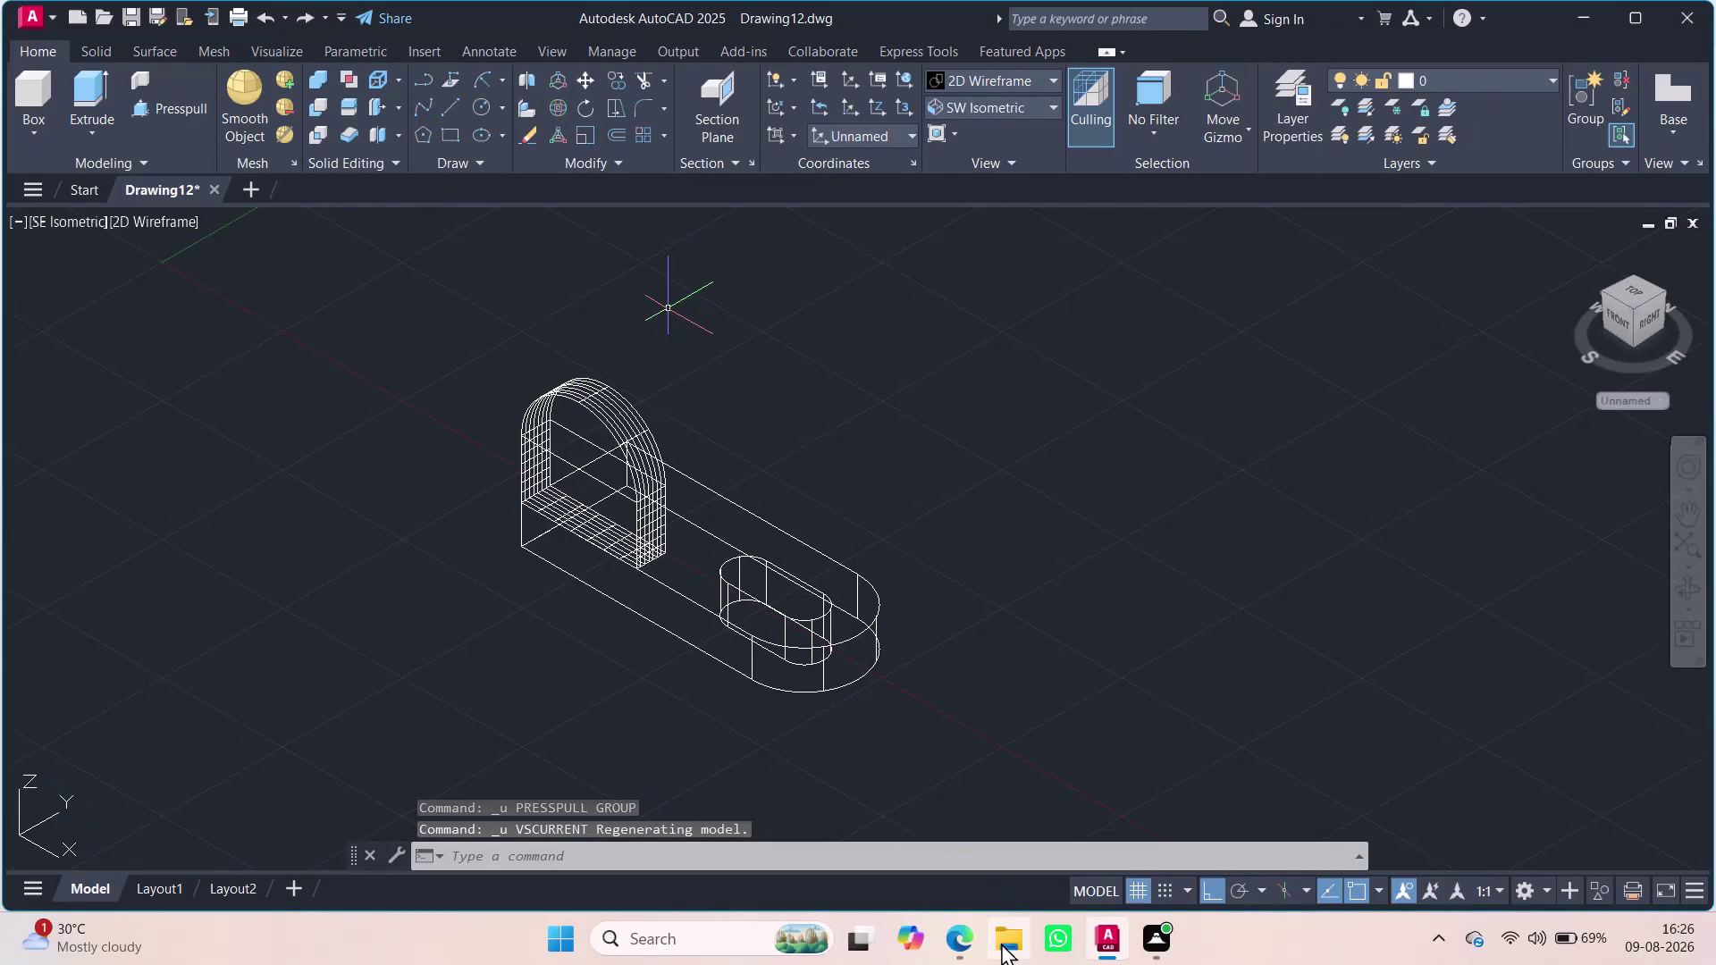
Undo the press-pulled upright plate and shade the model with Shades of Gray.
key(ctrl+z)
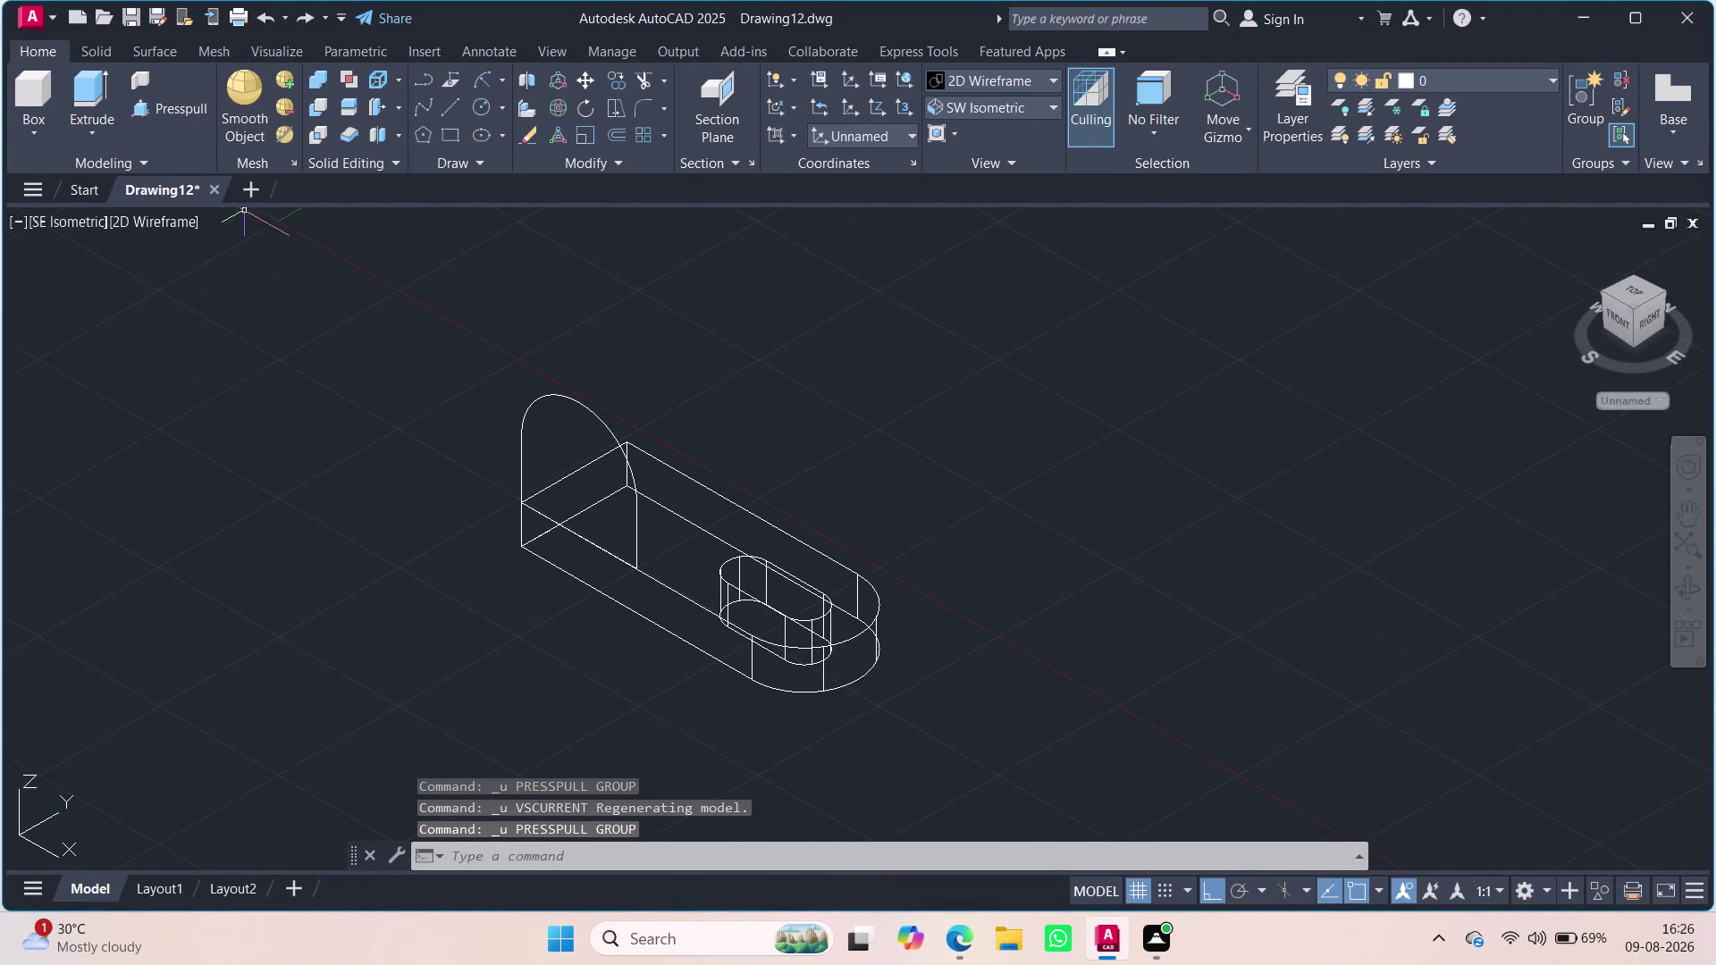
click(180, 223)
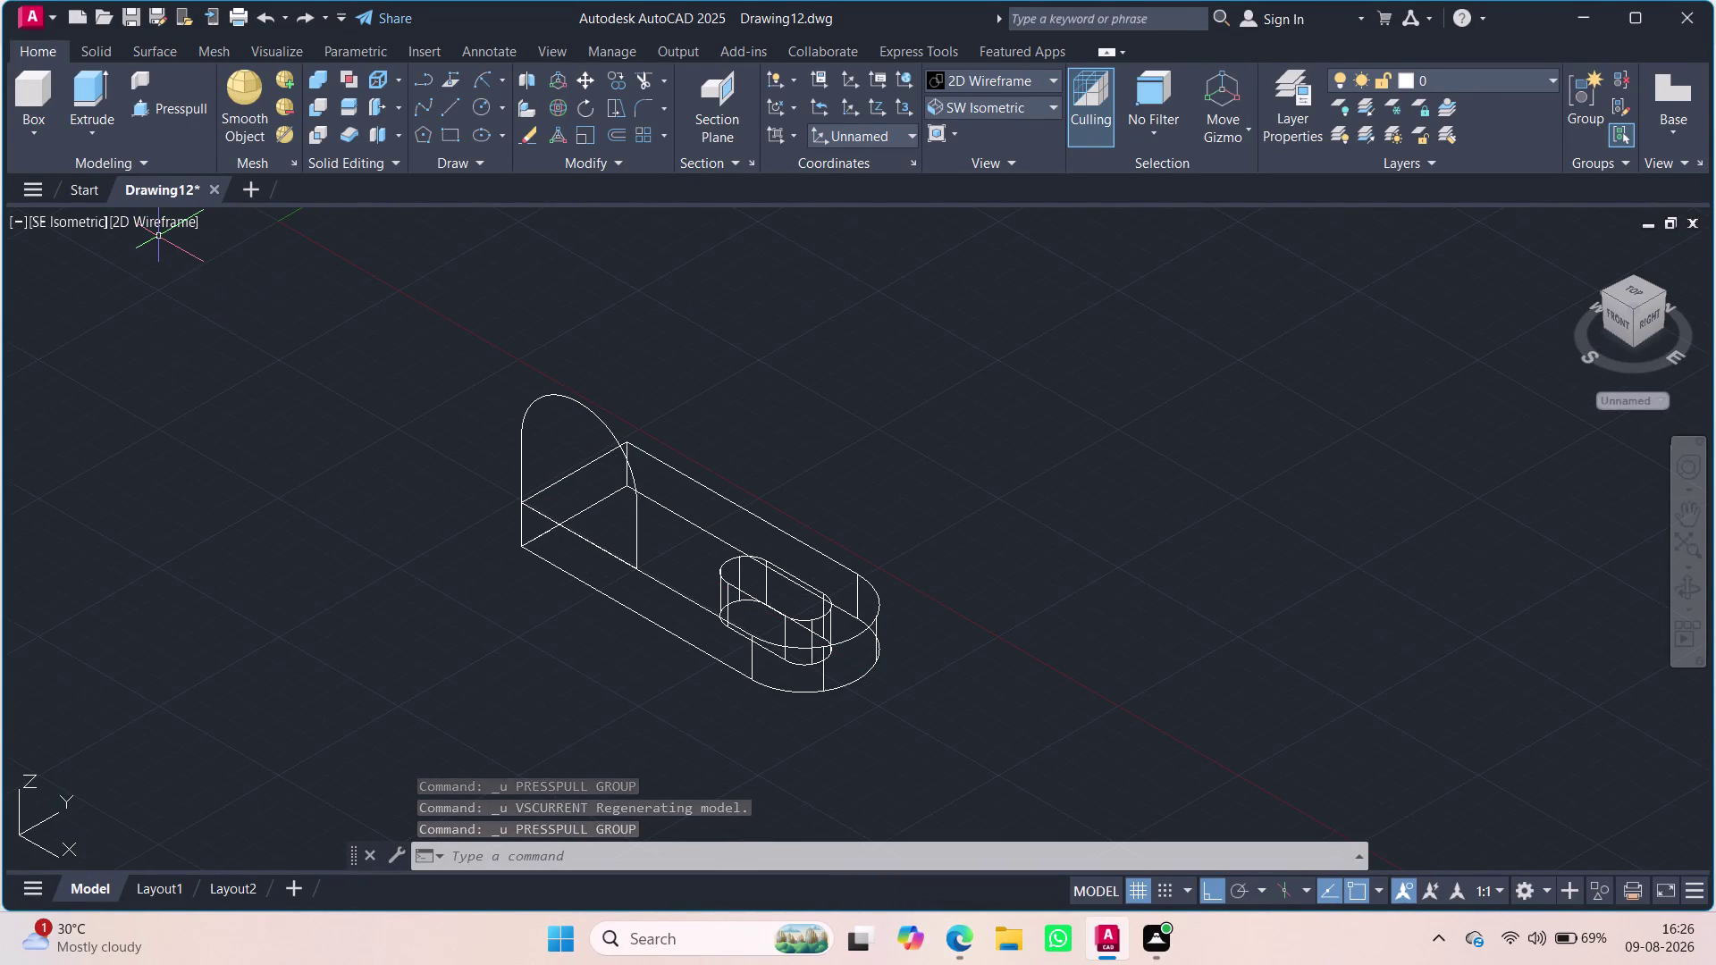
key(Escape)
click(161, 221)
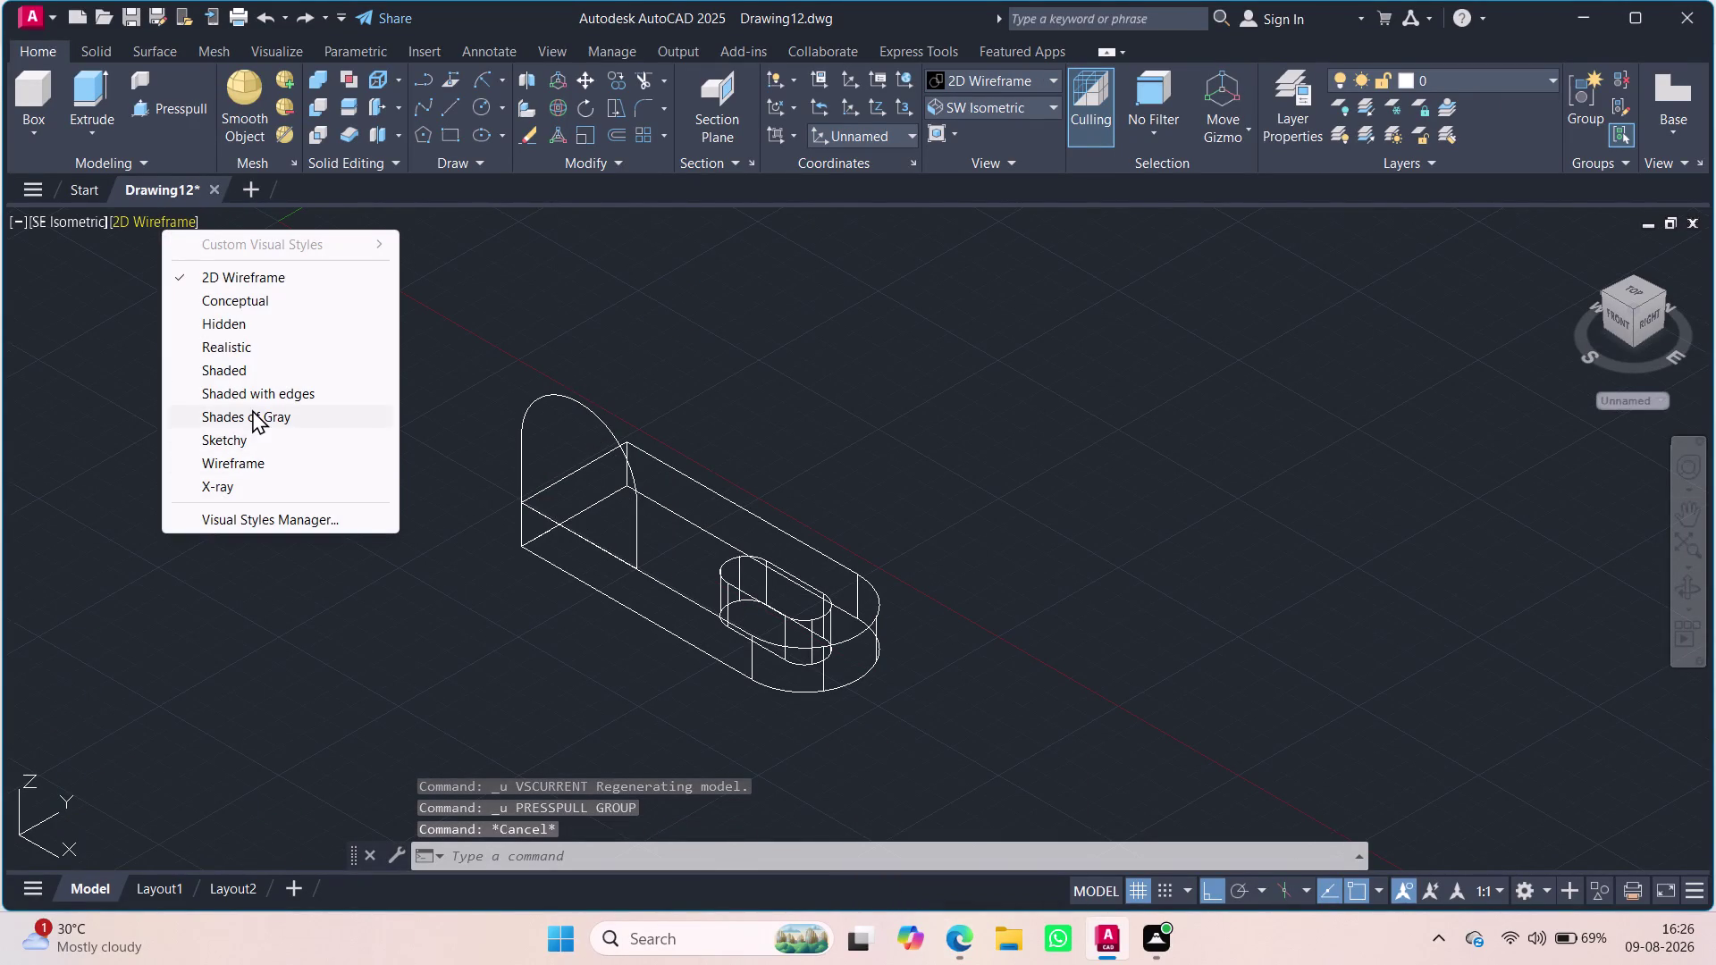
click(252, 409)
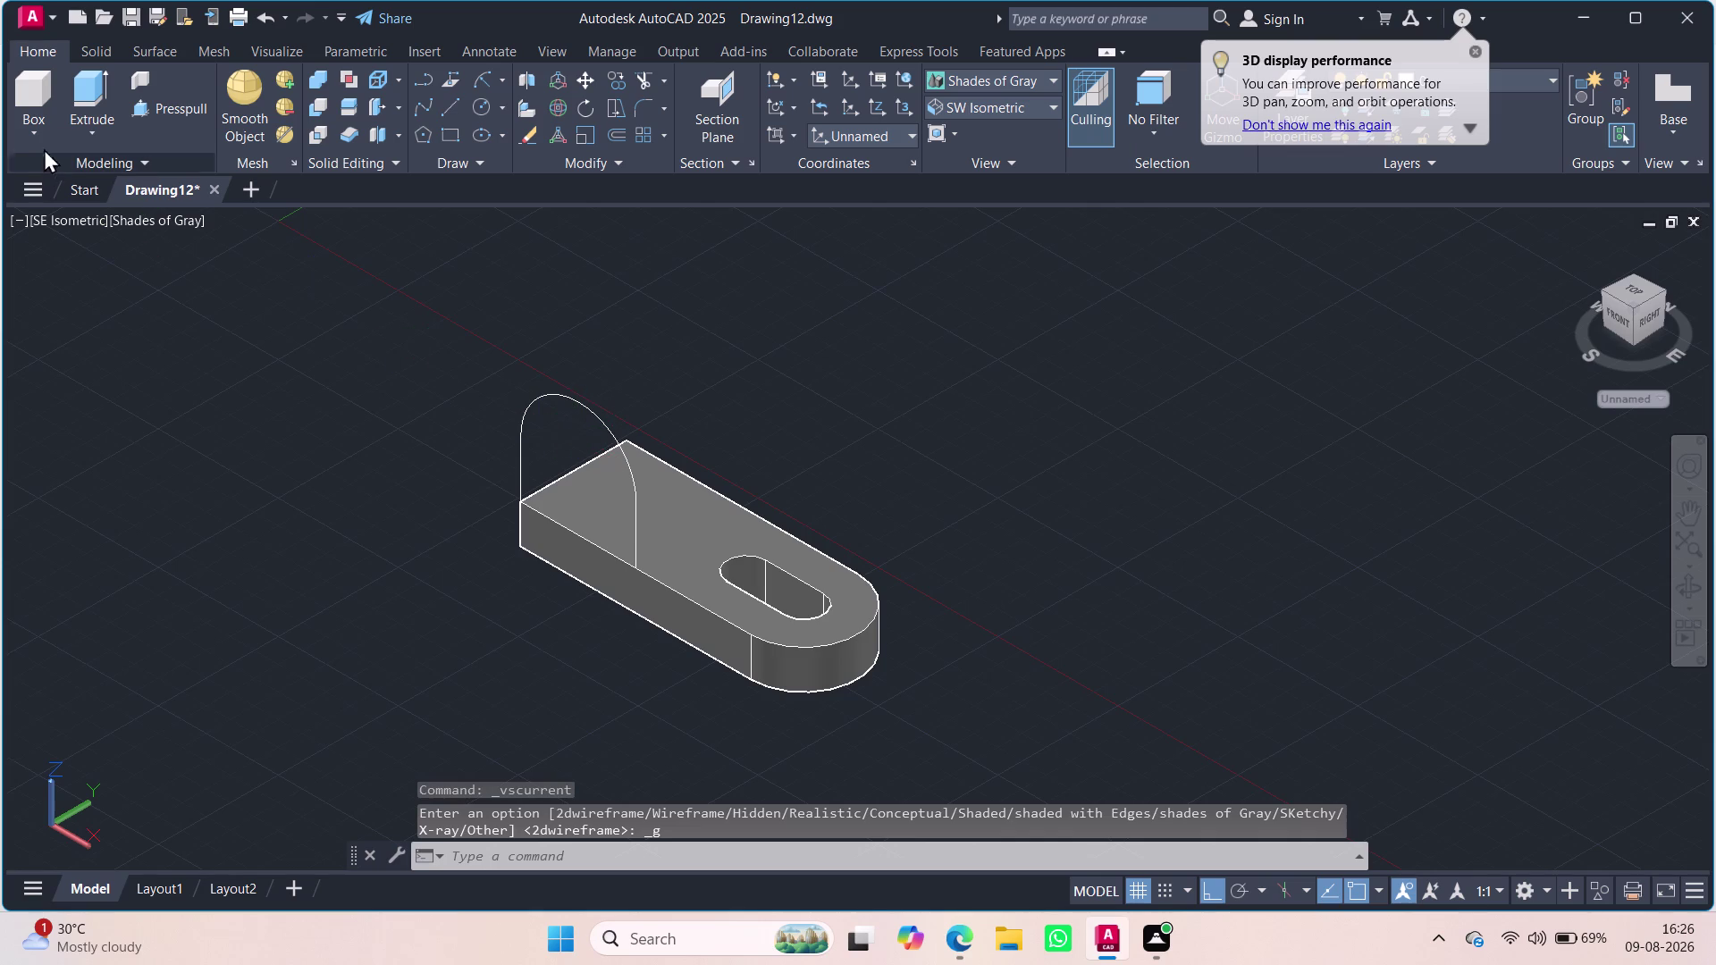
Start a press-pull on the arched profile and a circle, cancelling both.
click(134, 103)
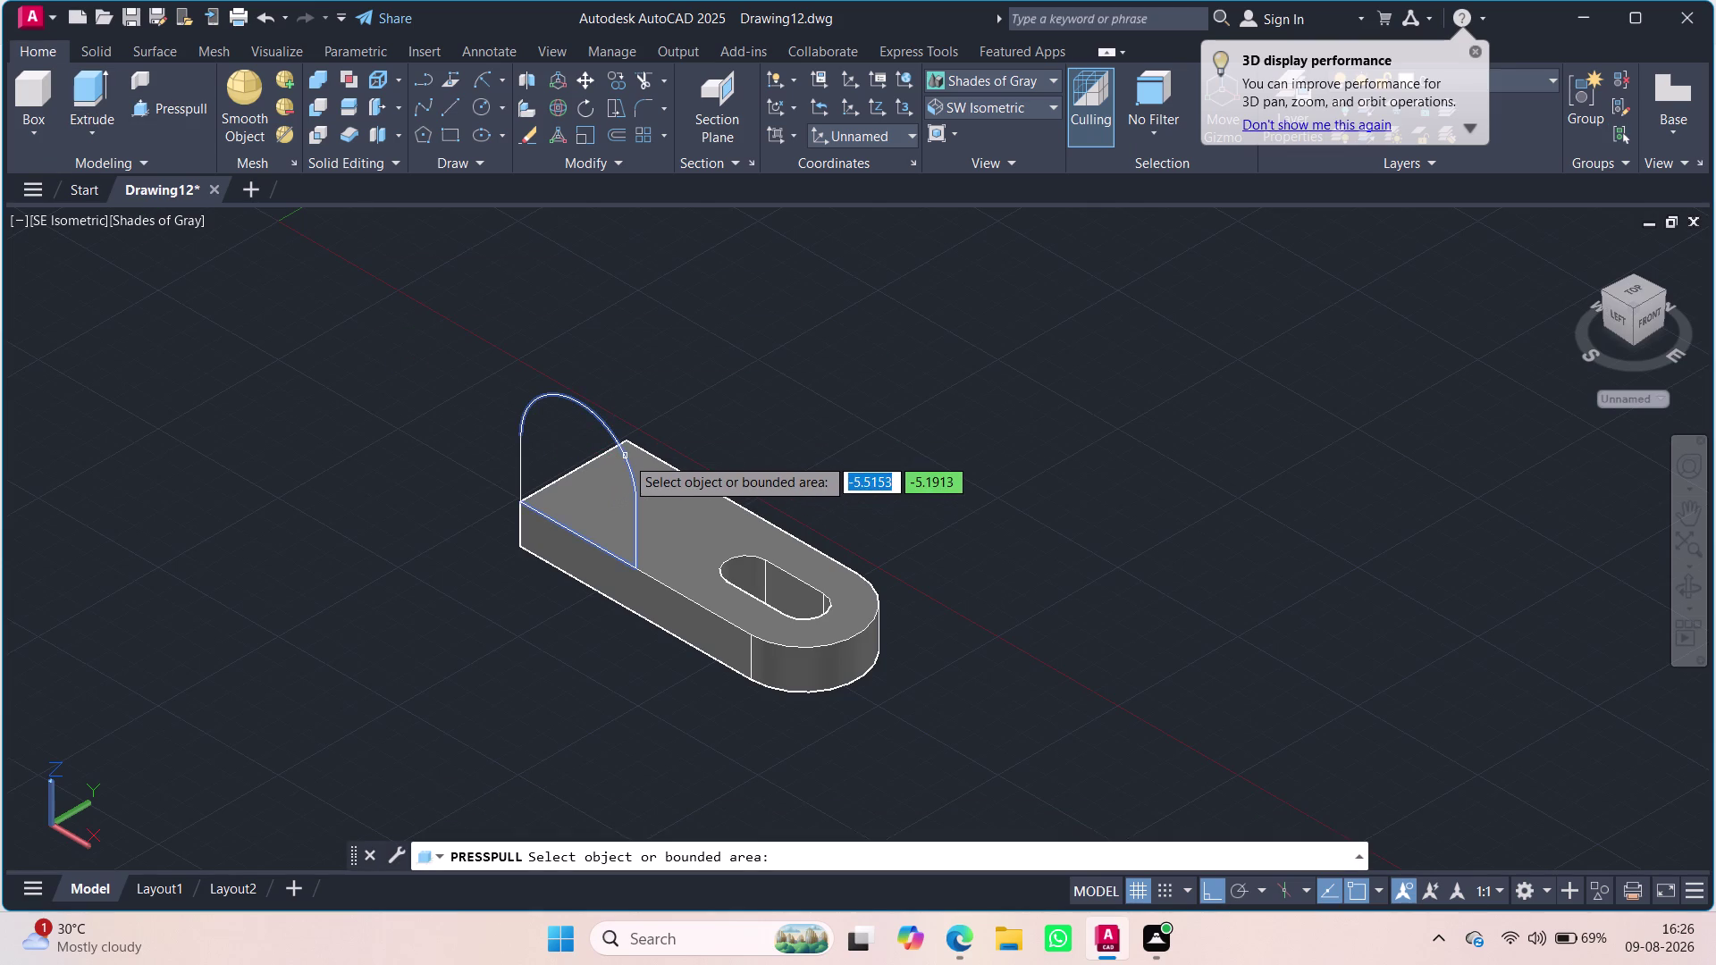
click(626, 457)
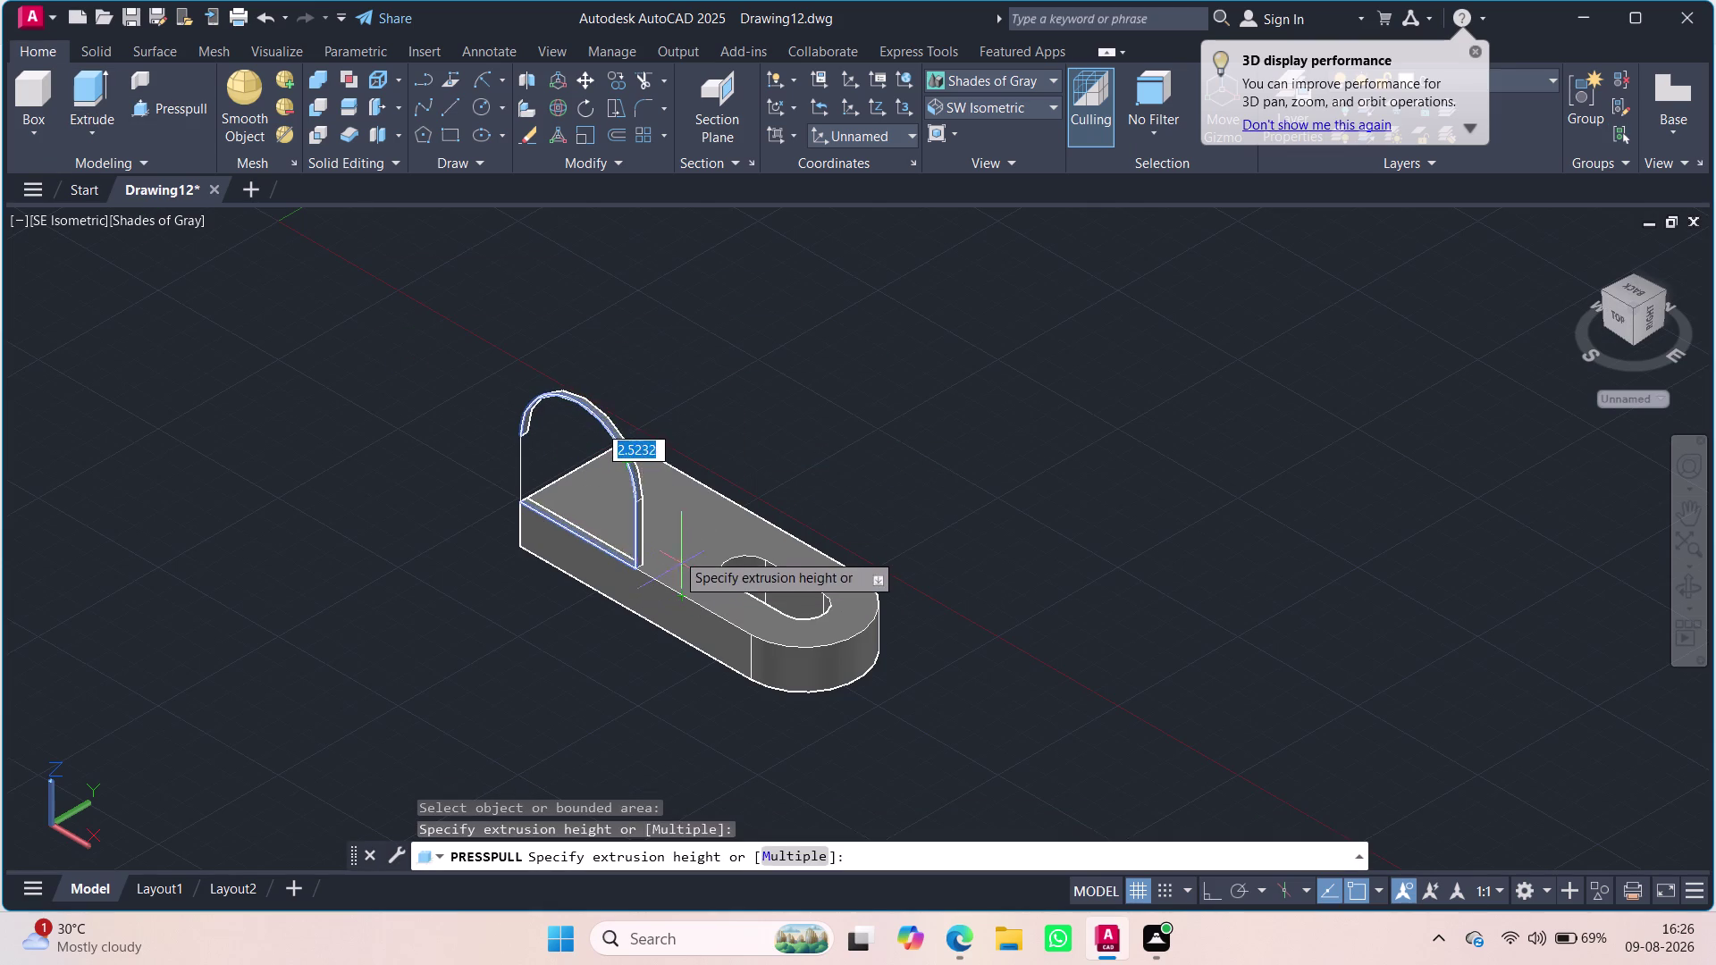
key(Escape)
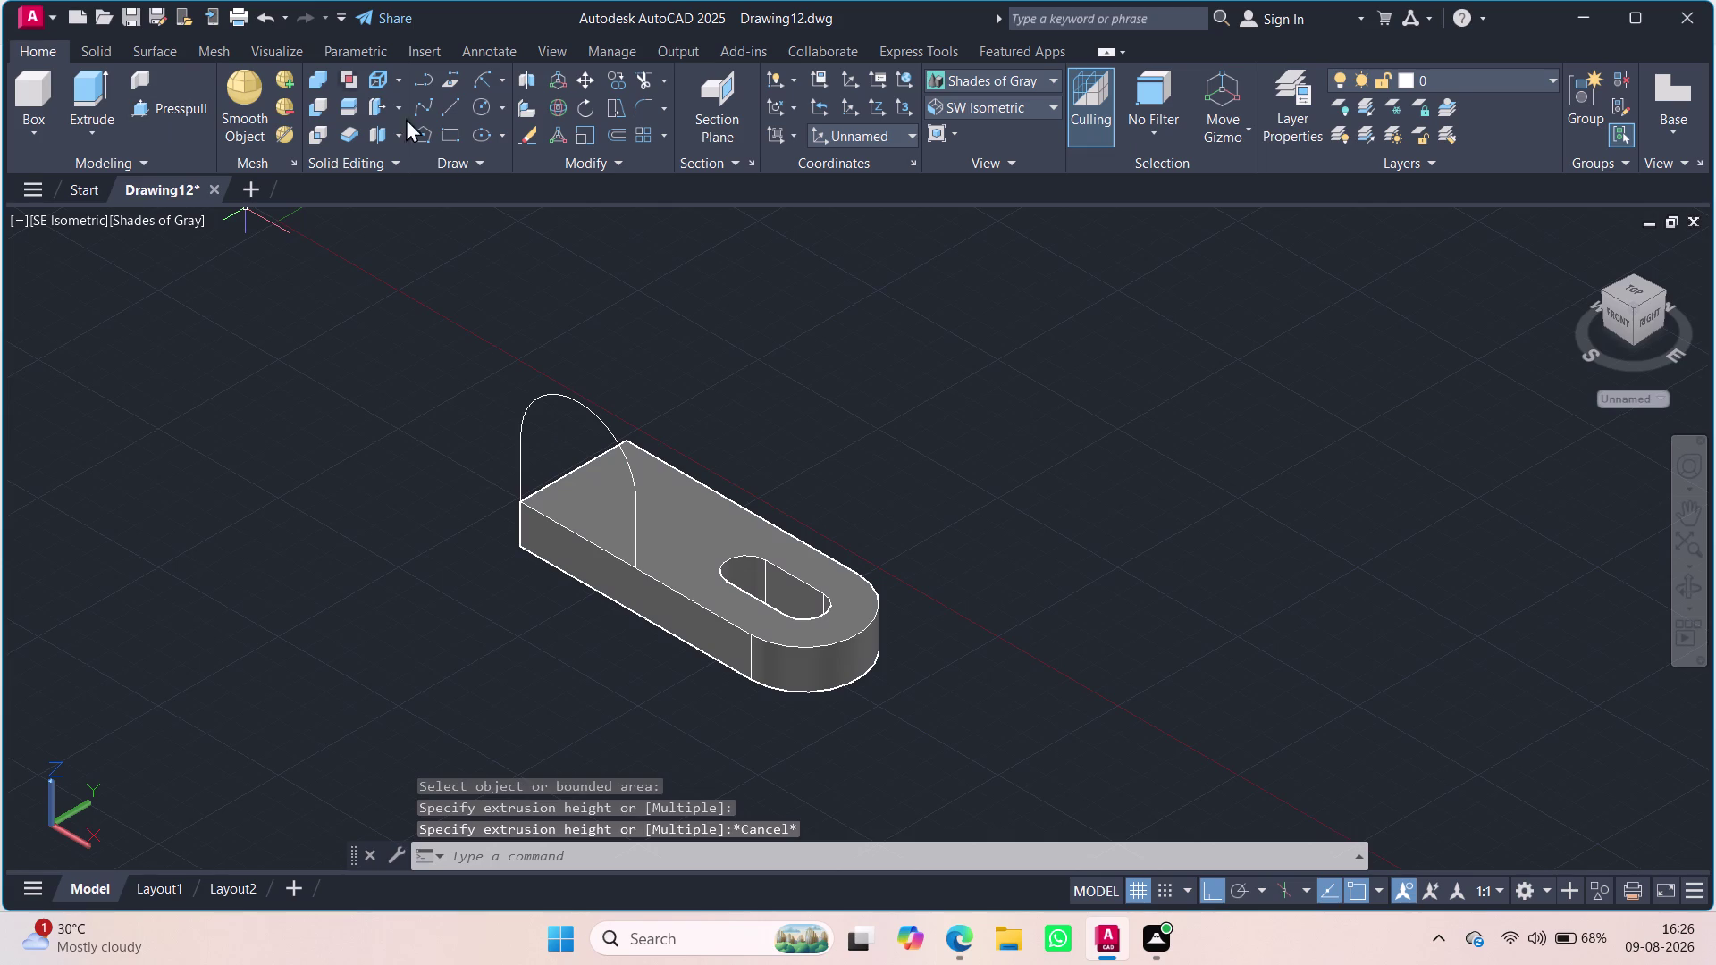
click(475, 109)
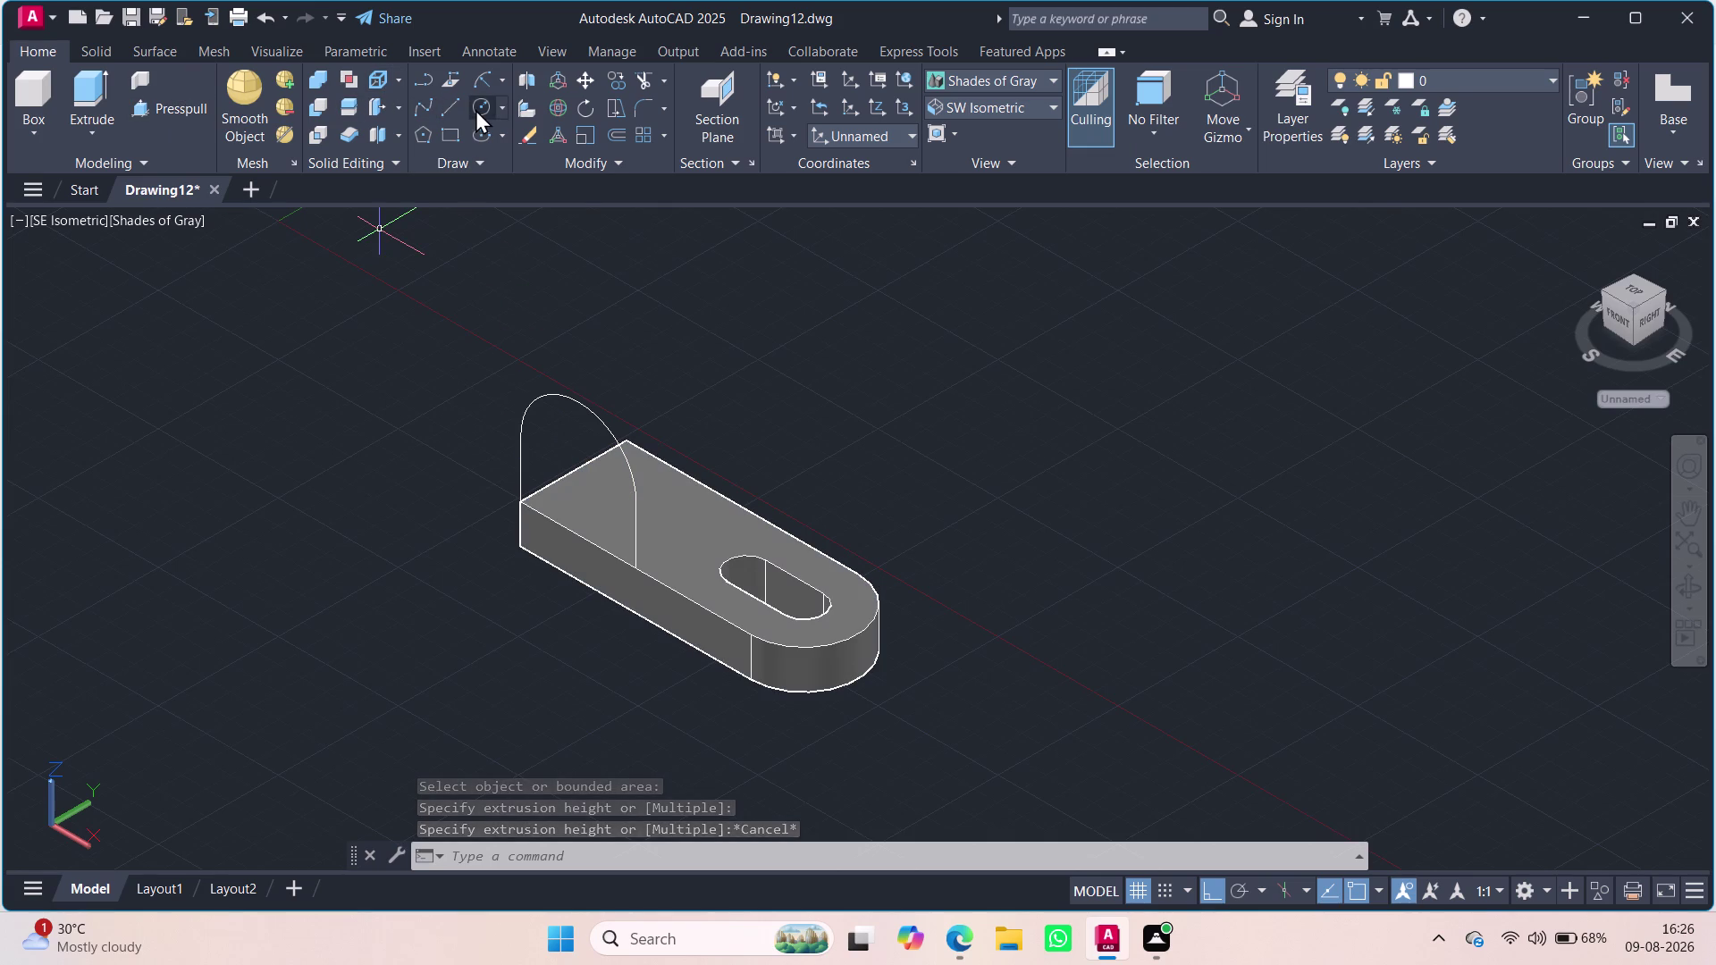
click(581, 468)
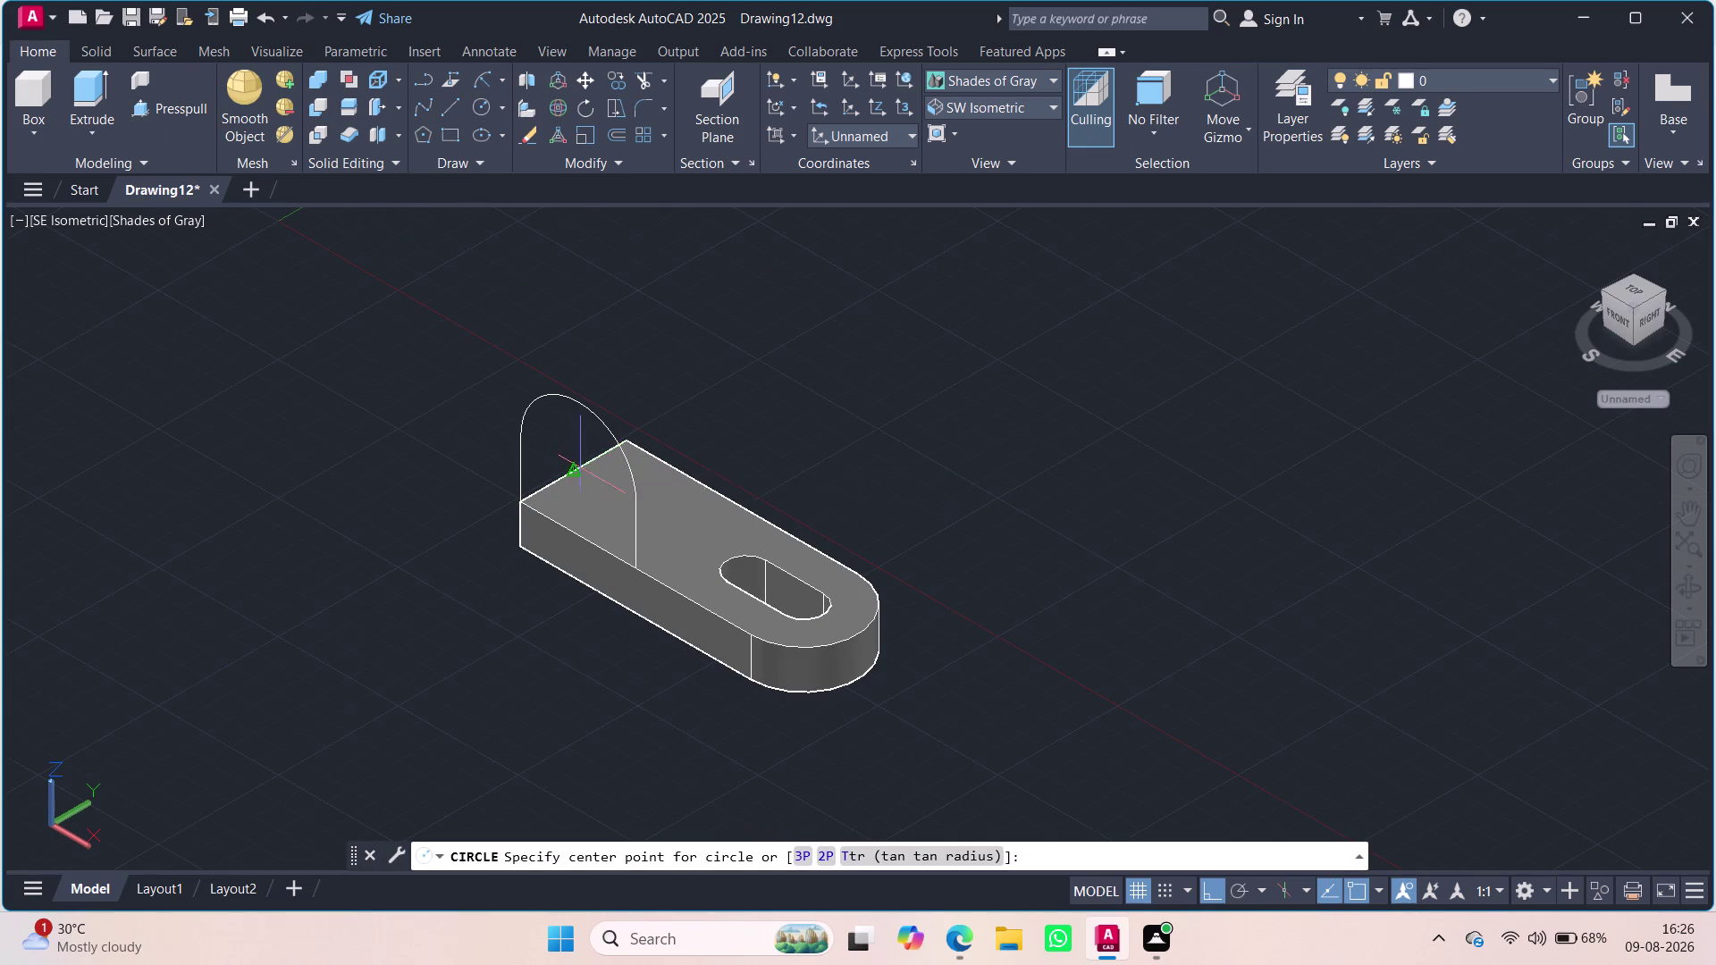
key(Escape)
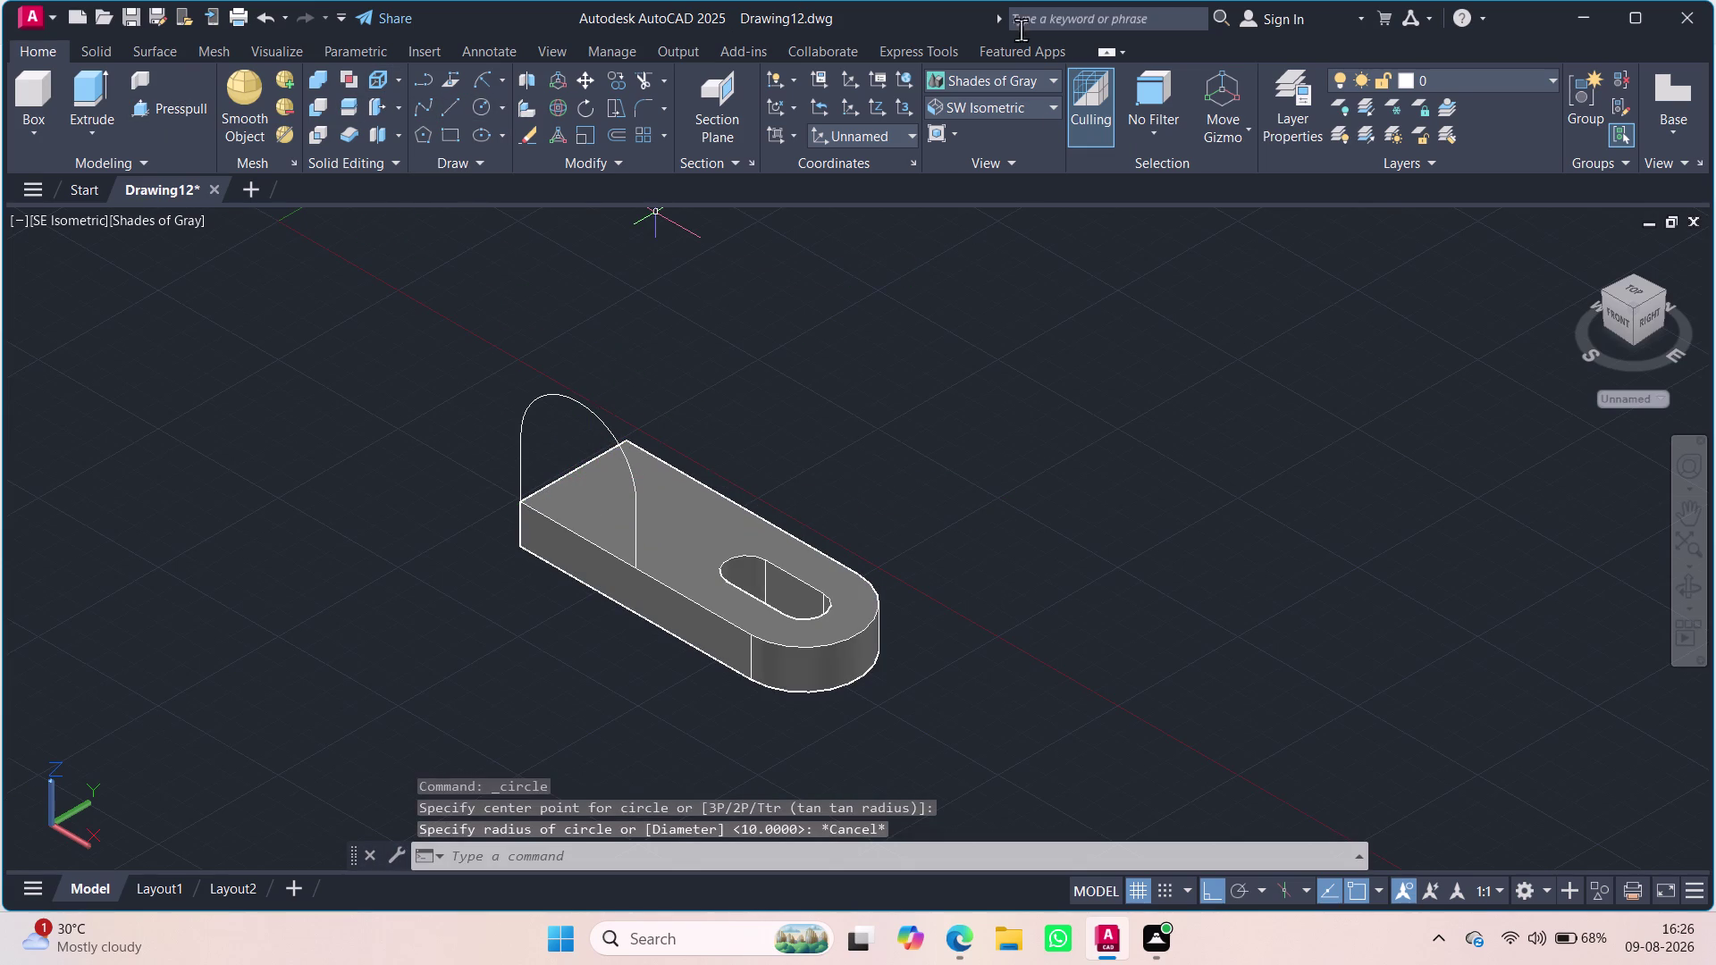
click(1005, 104)
Try the Bottom, Right and Left preset views, settling on the Front view.
click(1007, 158)
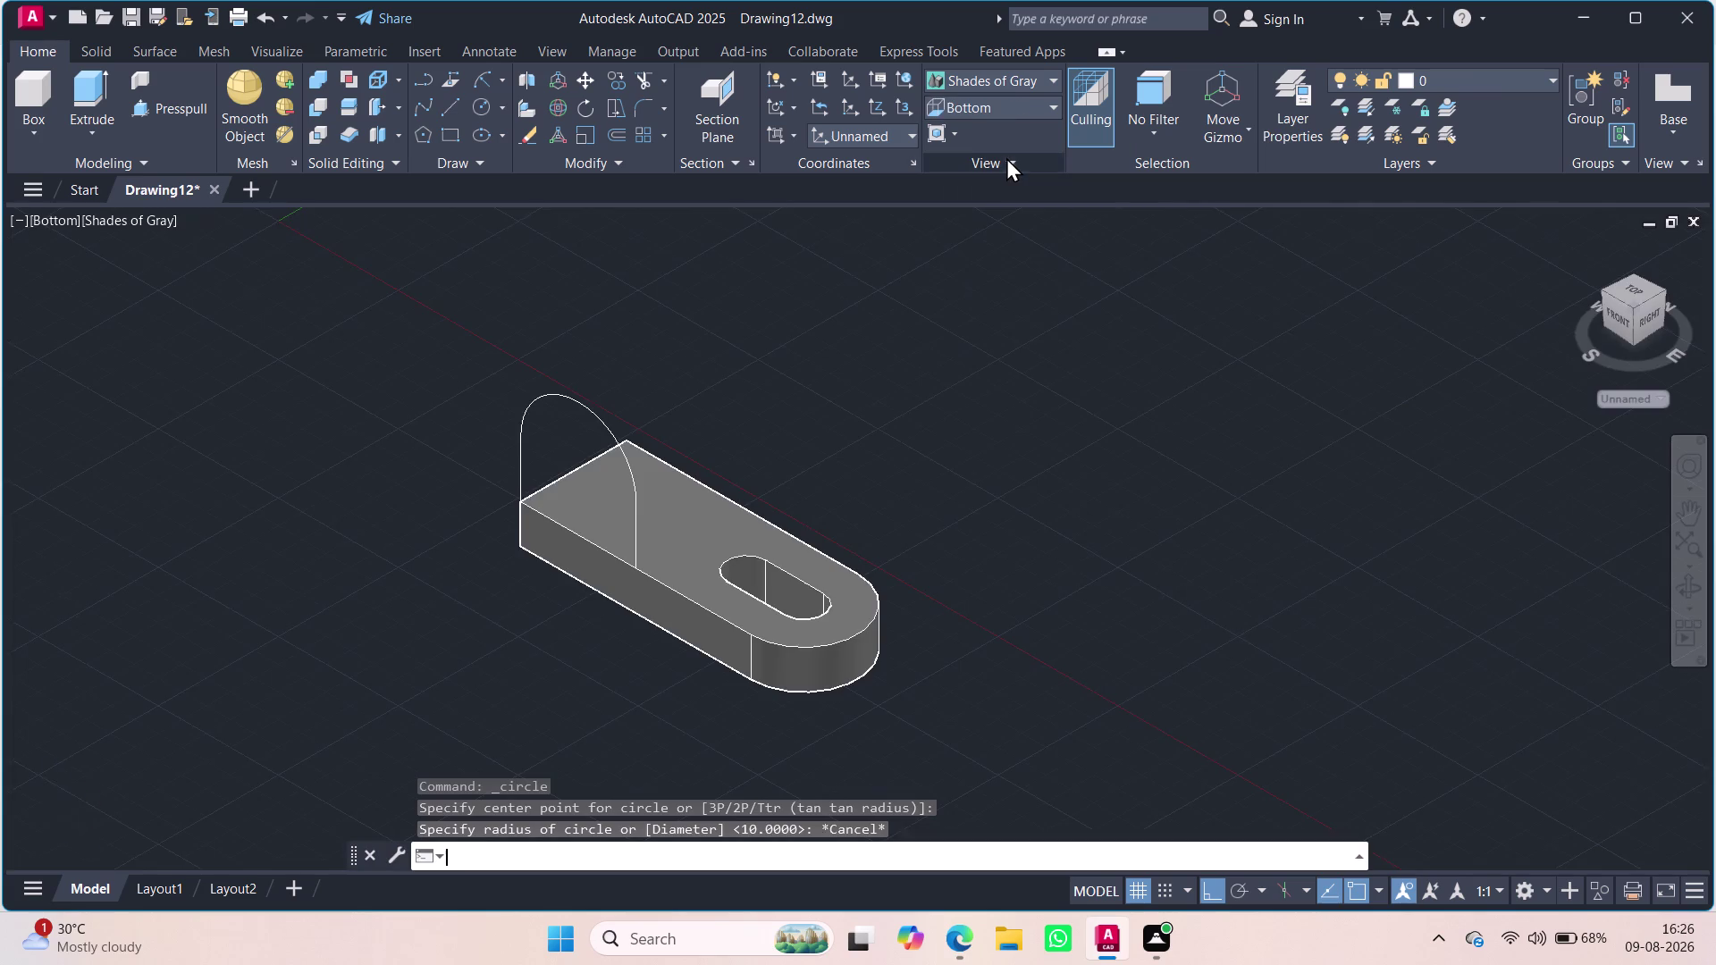
click(986, 106)
click(993, 104)
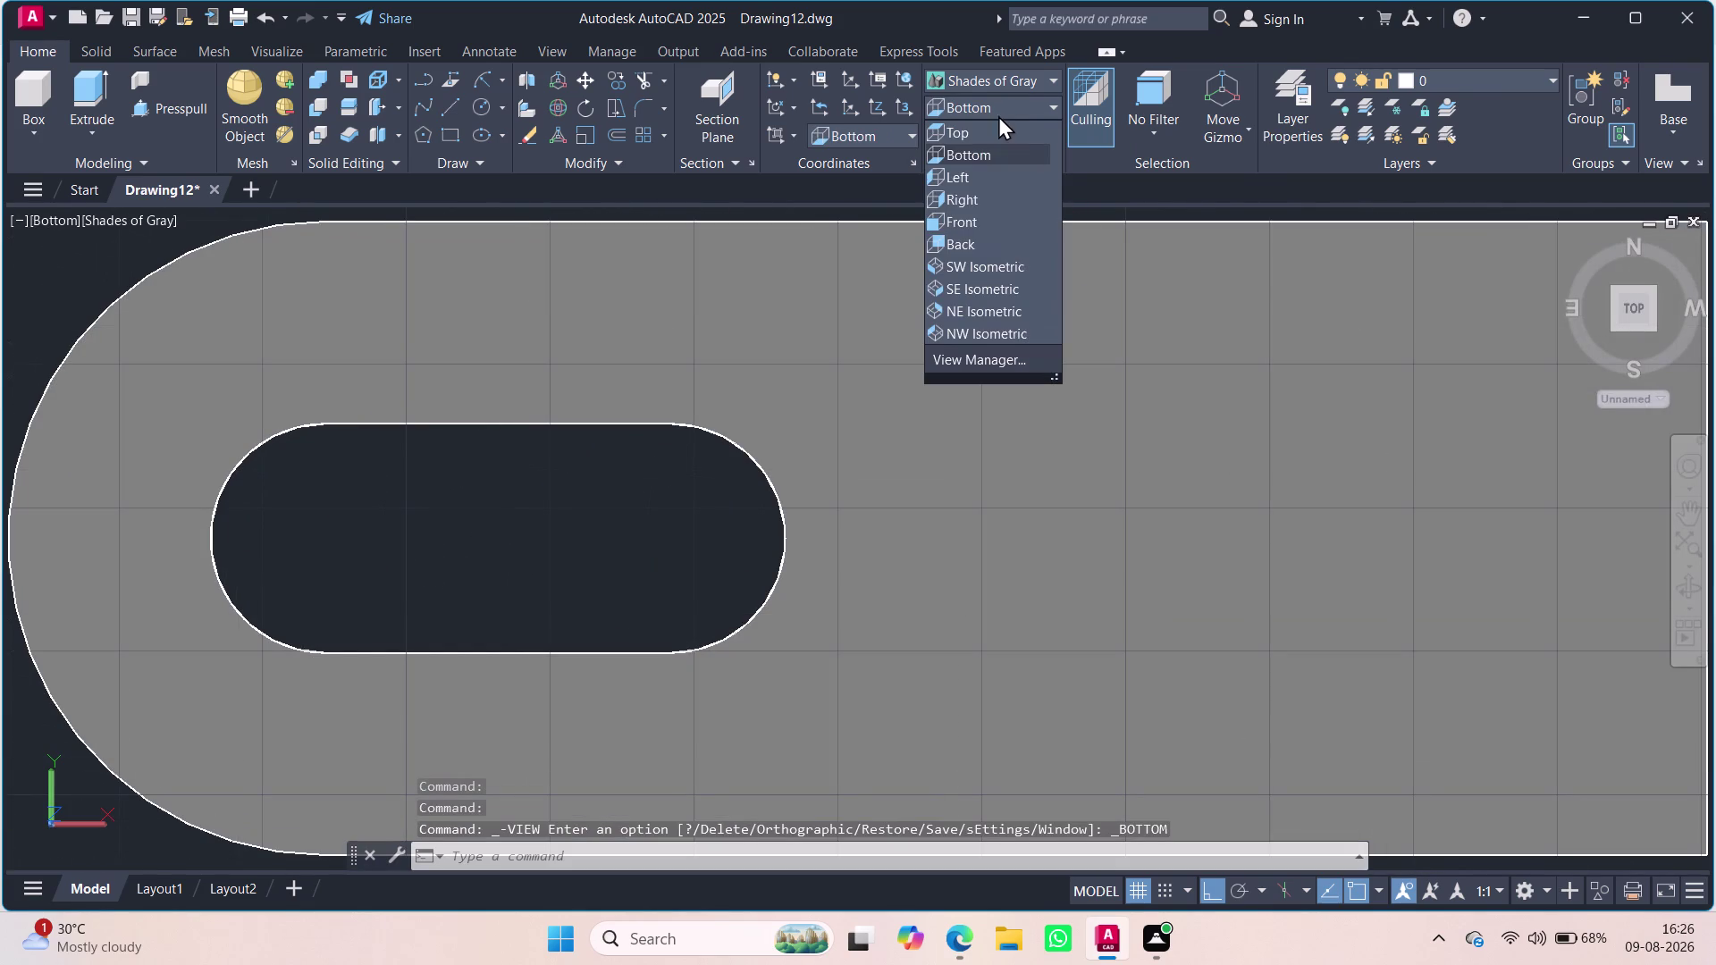
click(973, 197)
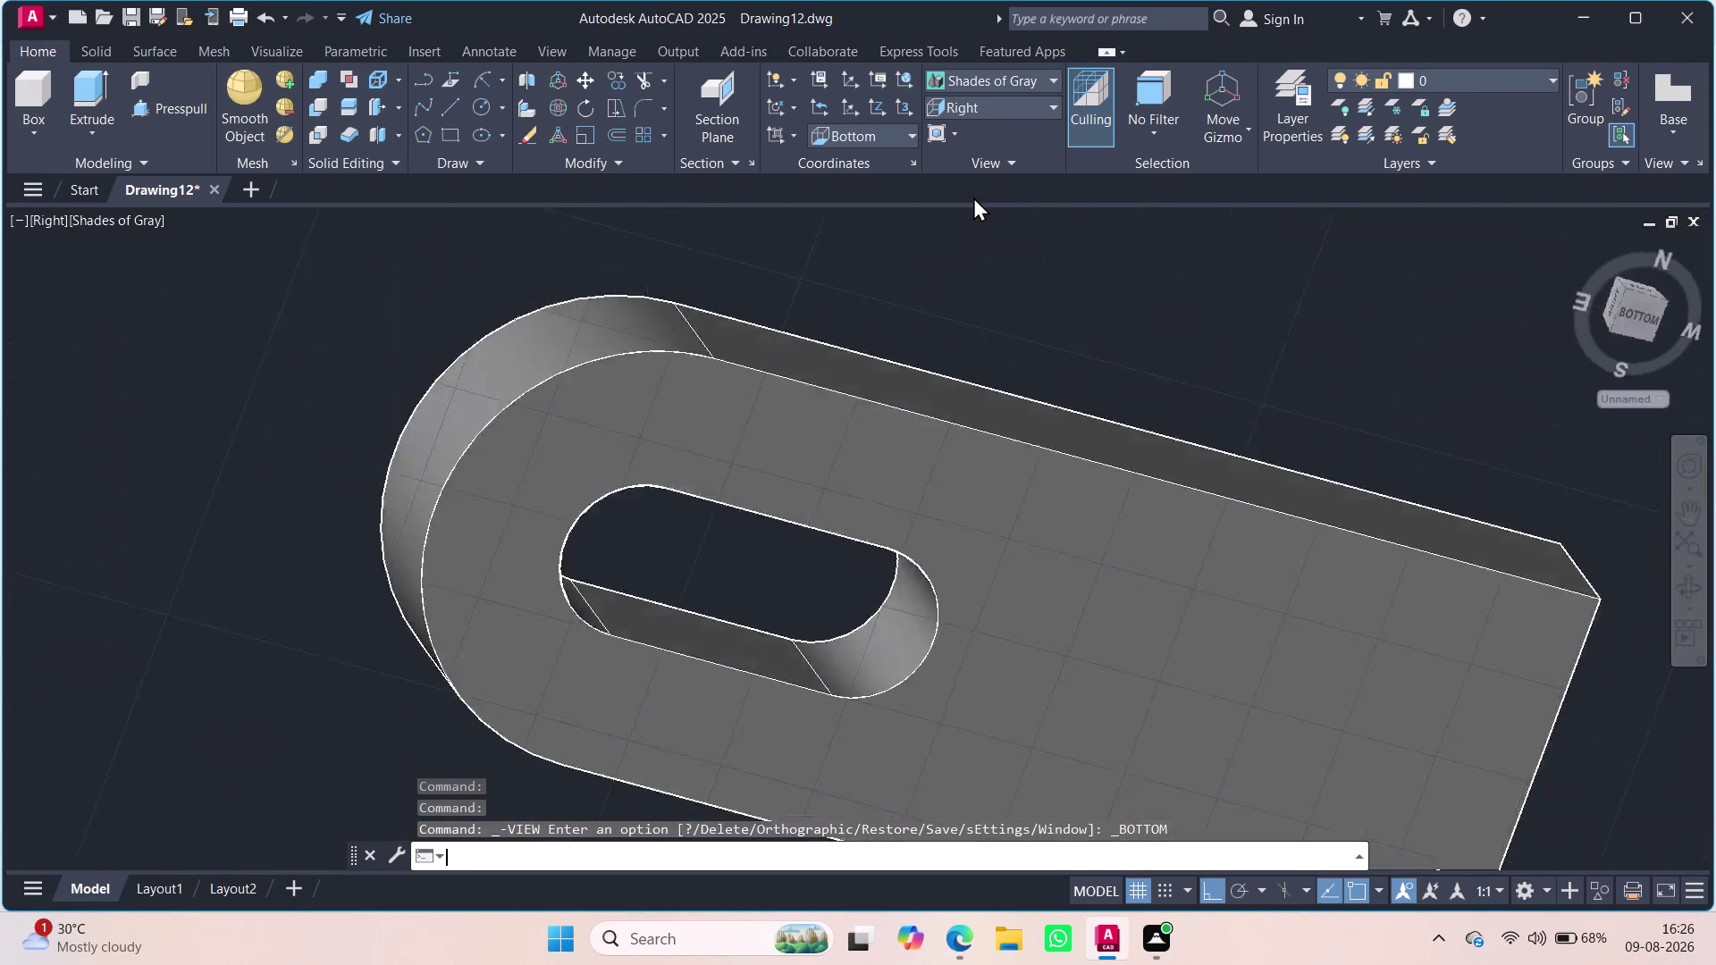
click(961, 98)
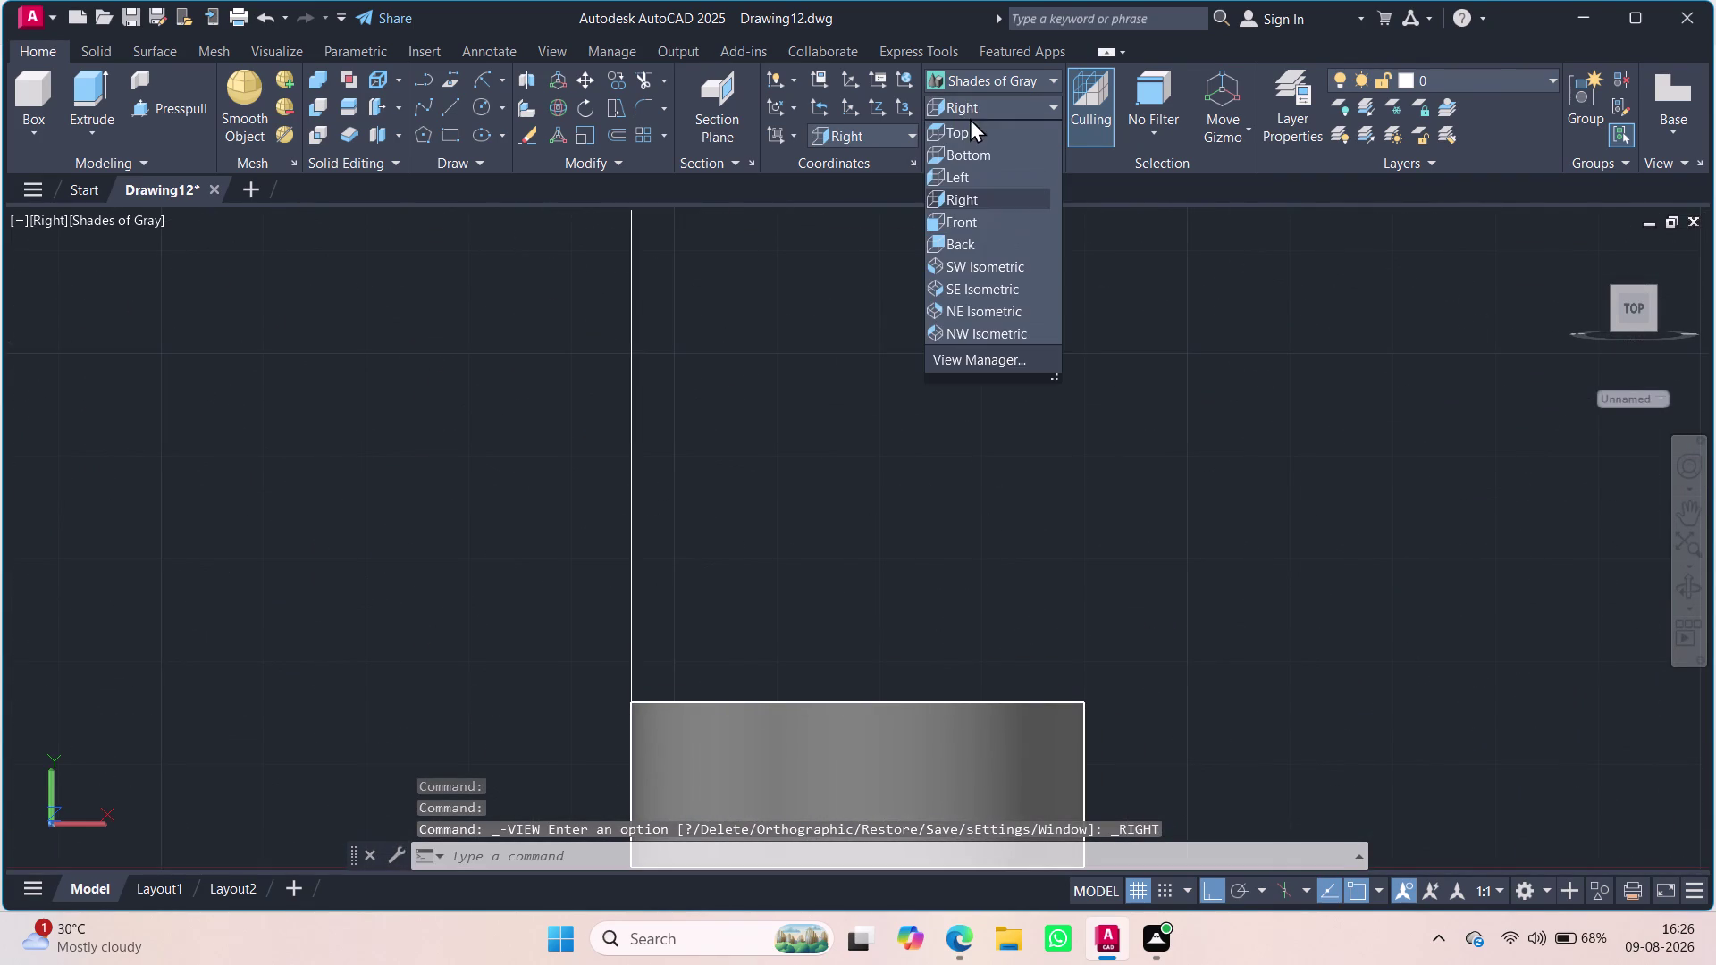
click(978, 172)
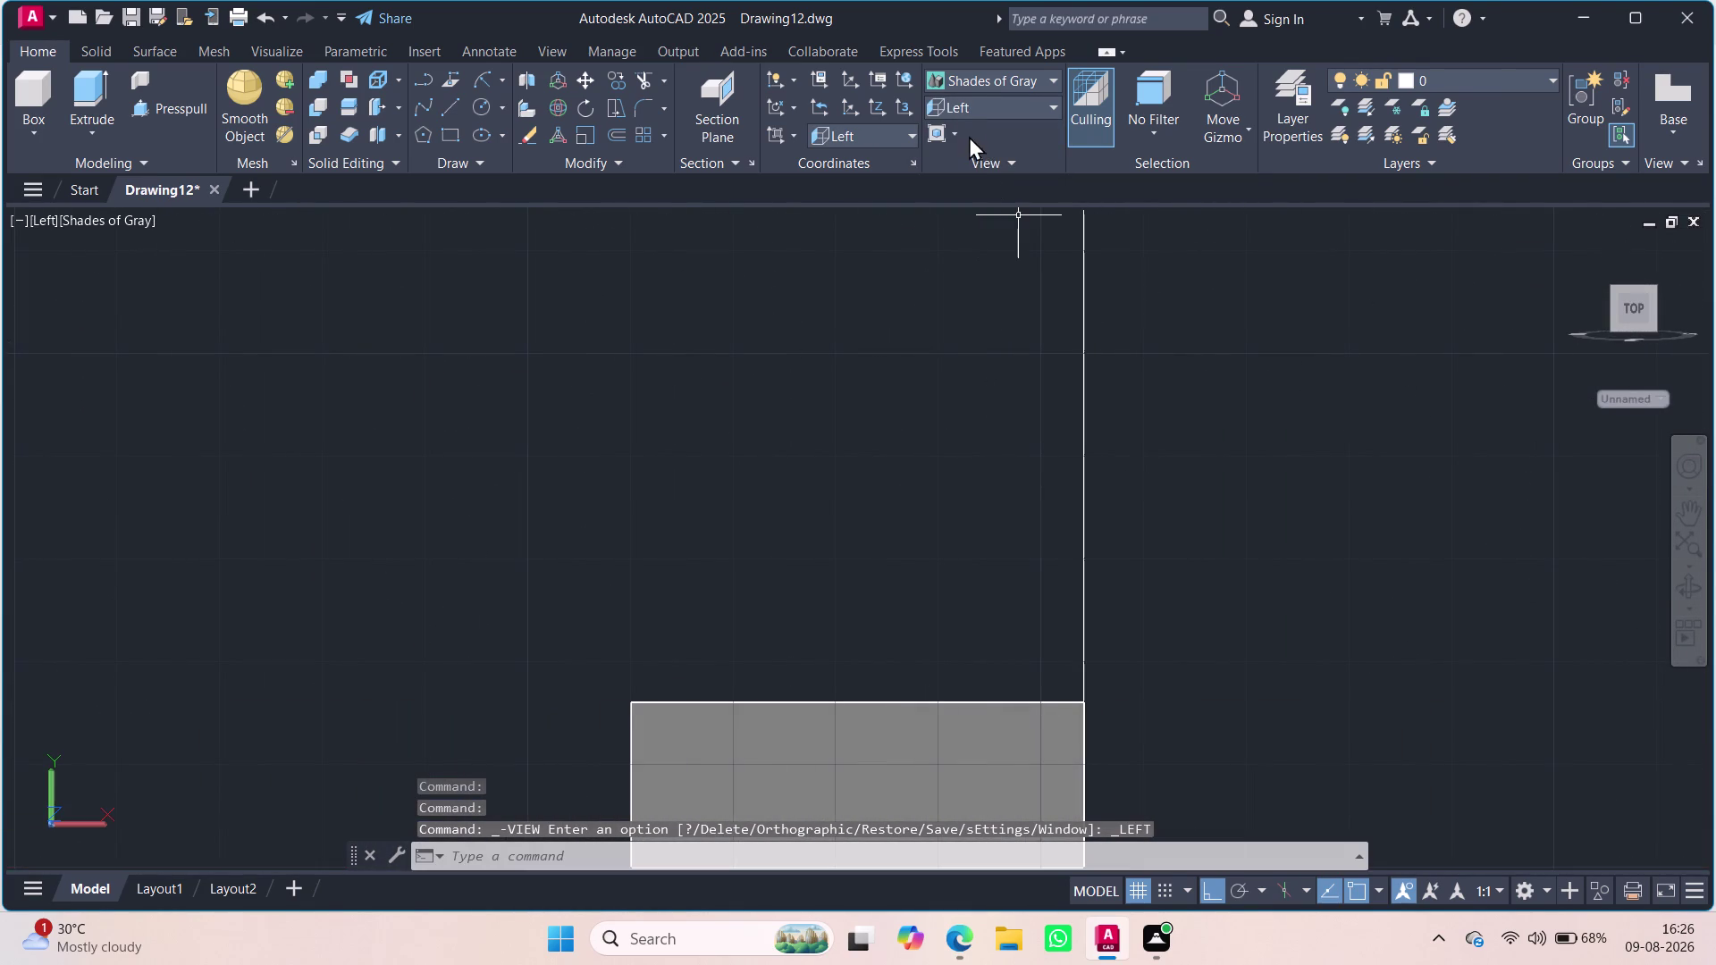
click(962, 103)
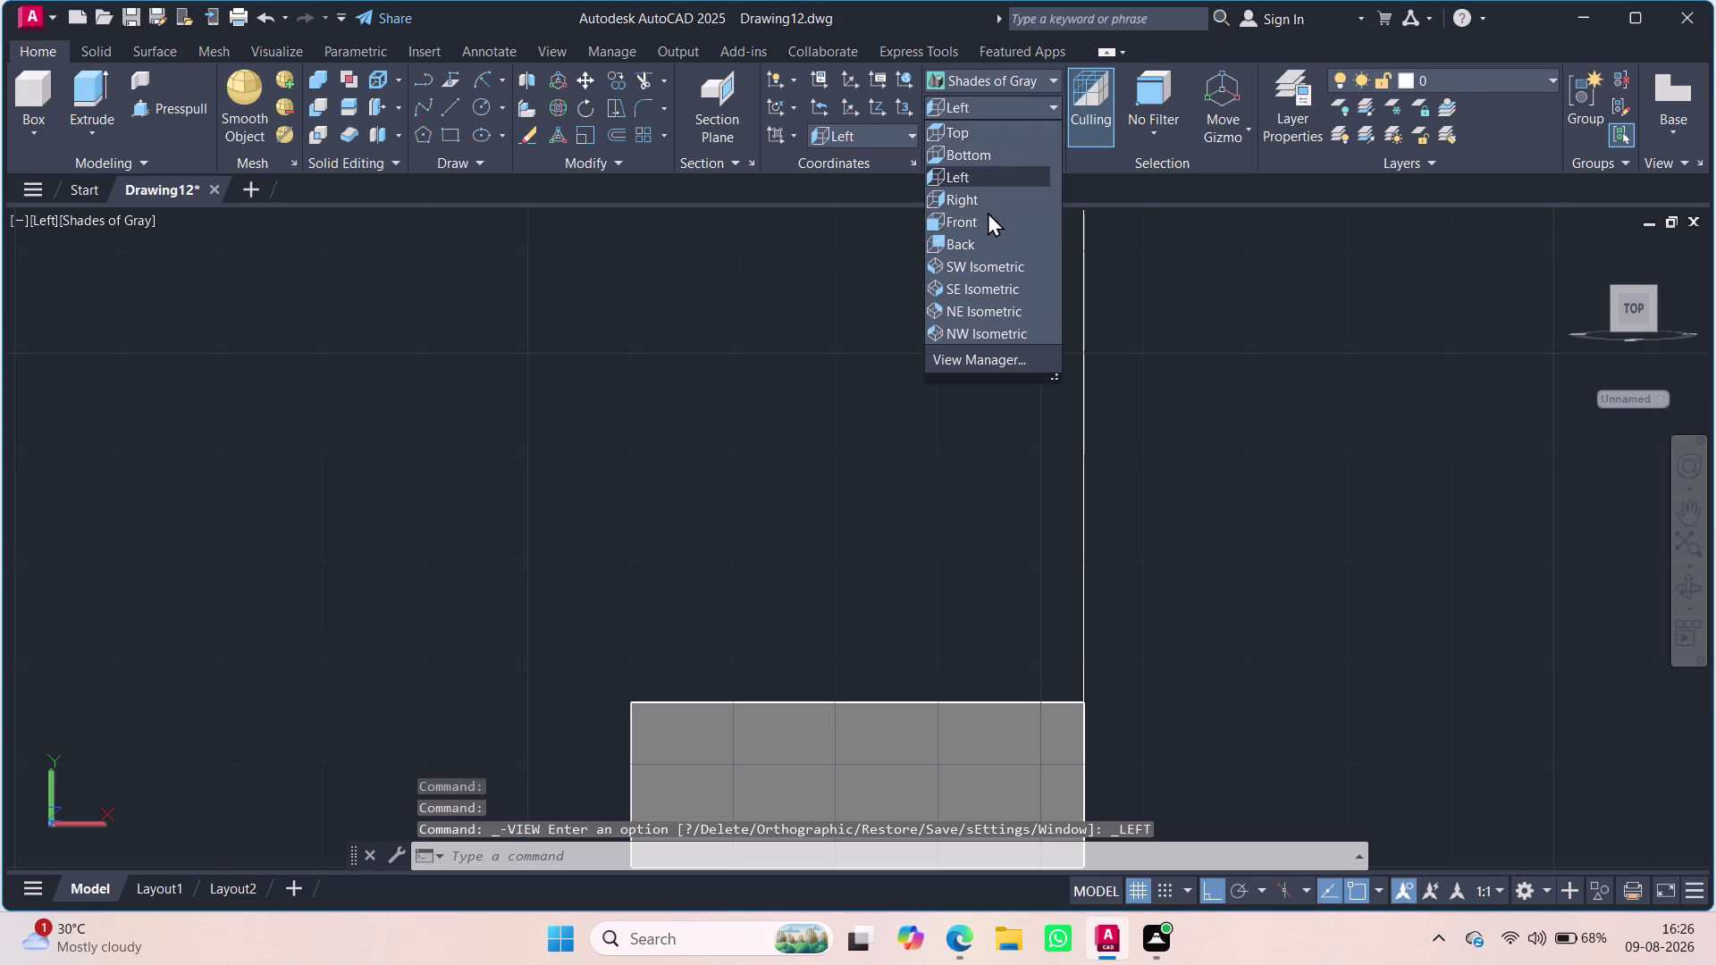
click(987, 220)
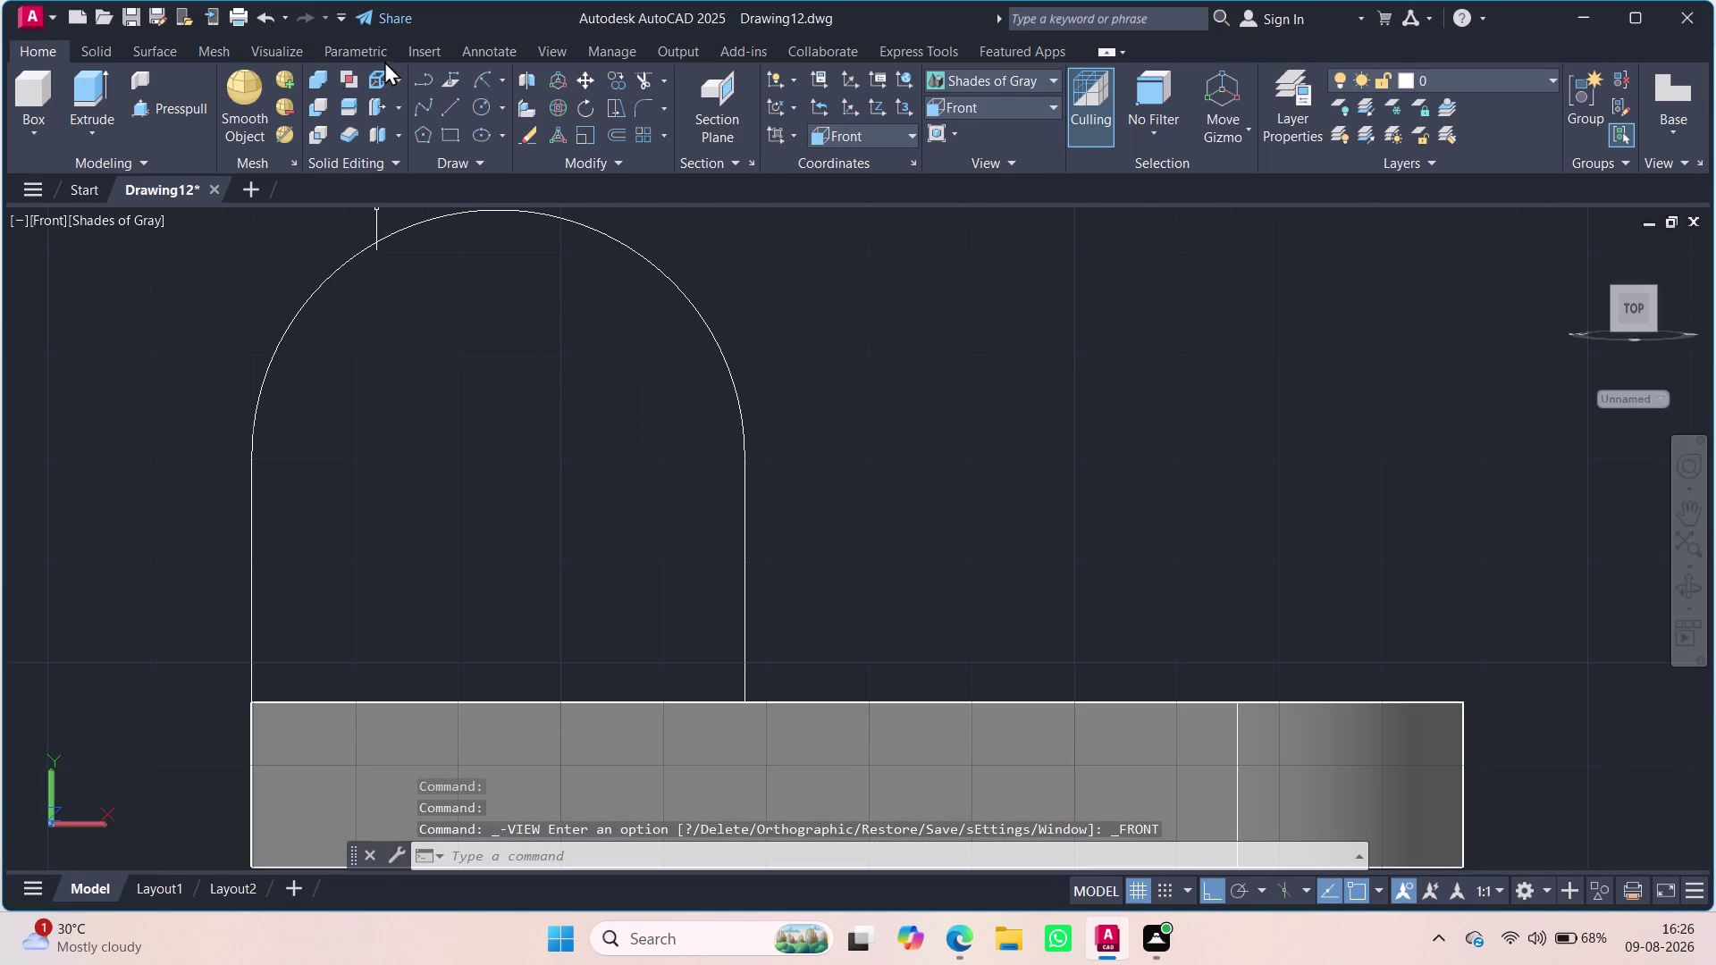
click(489, 116)
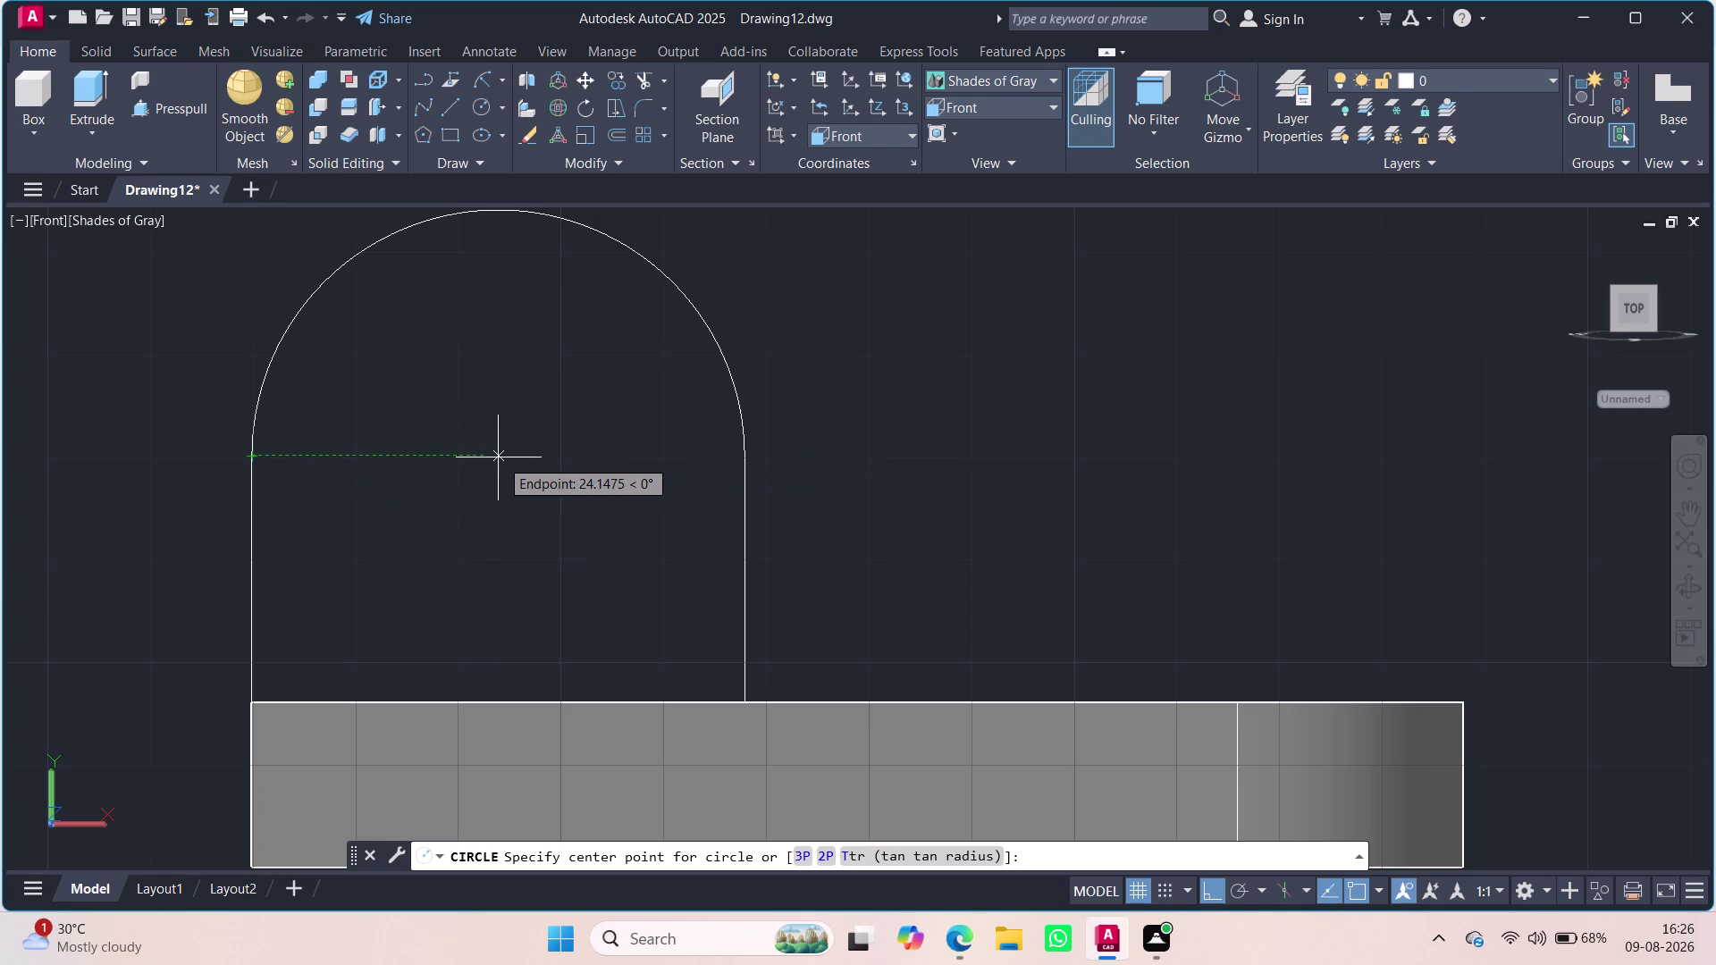
Draw a radius-10 circle centred on the arch centre of the upright profile.
click(496, 458)
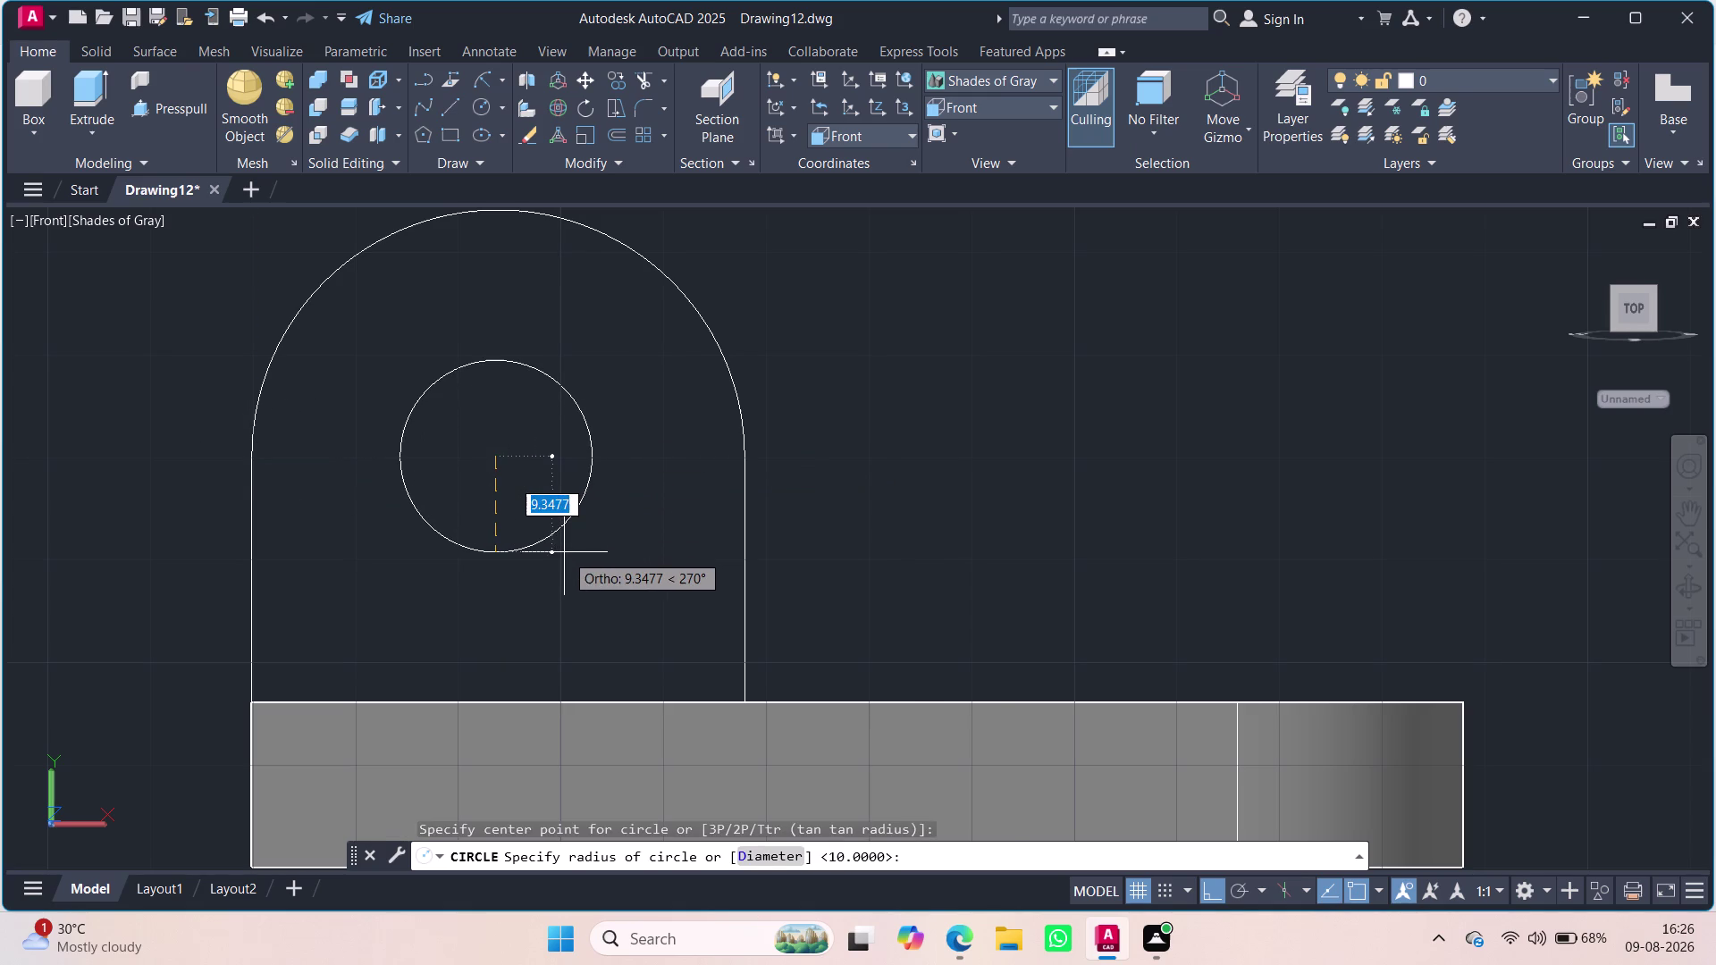
text(10)
key(Return)
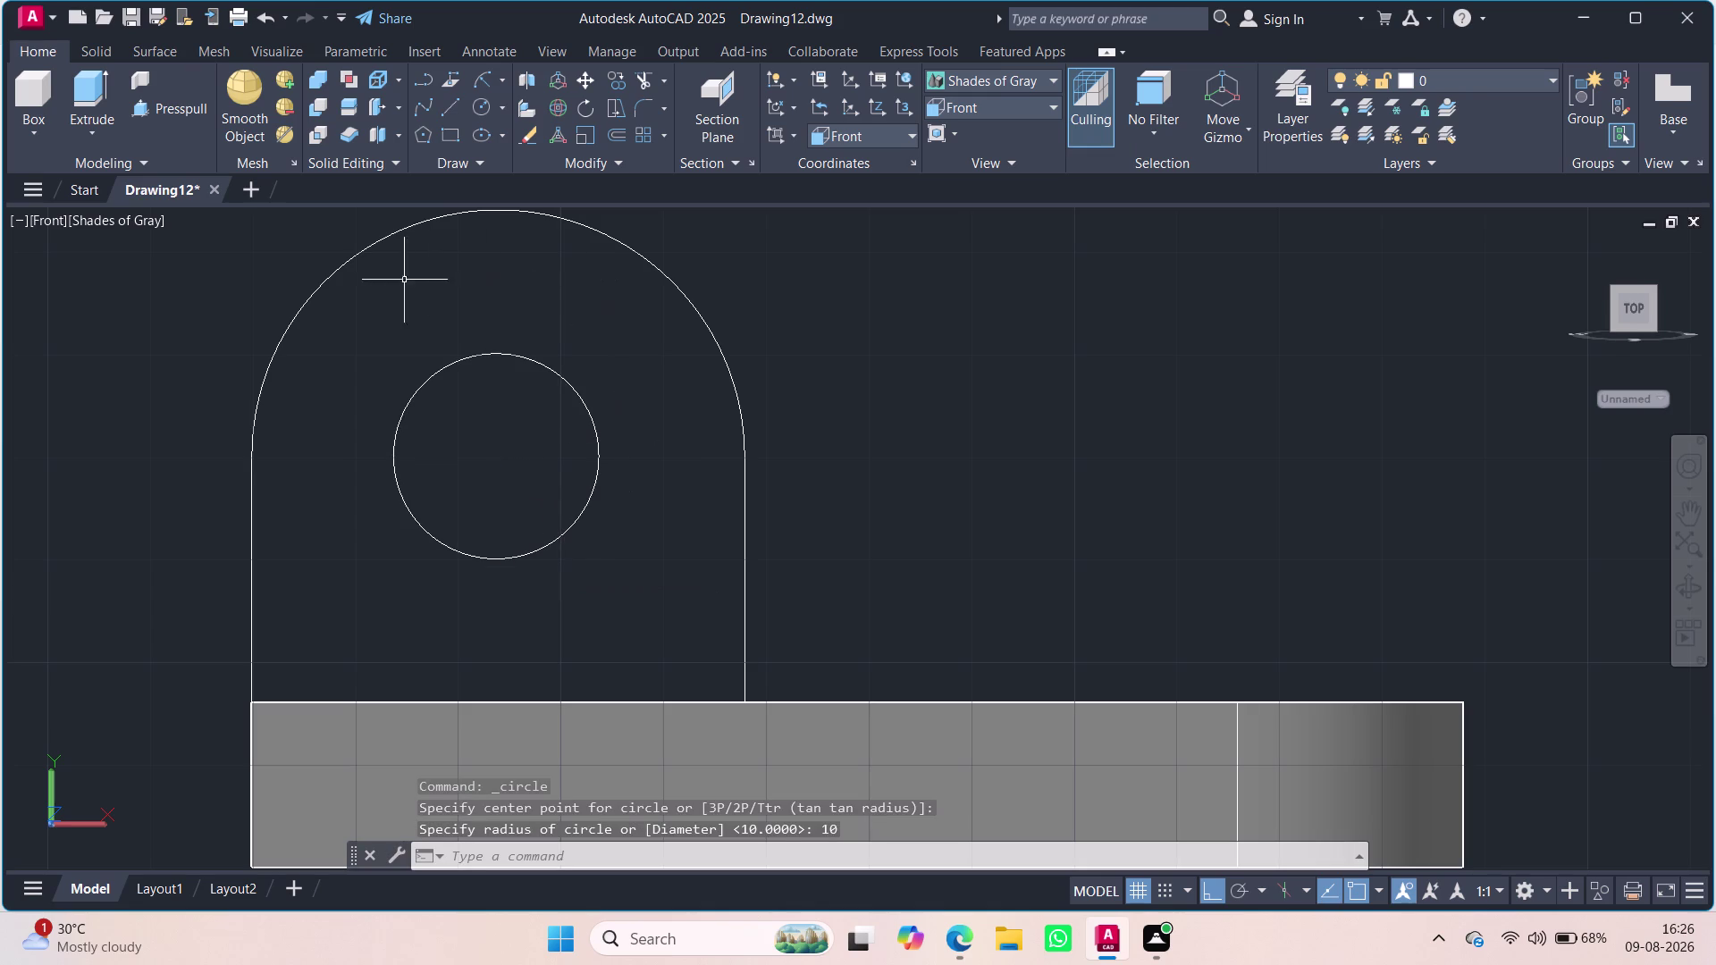
click(165, 111)
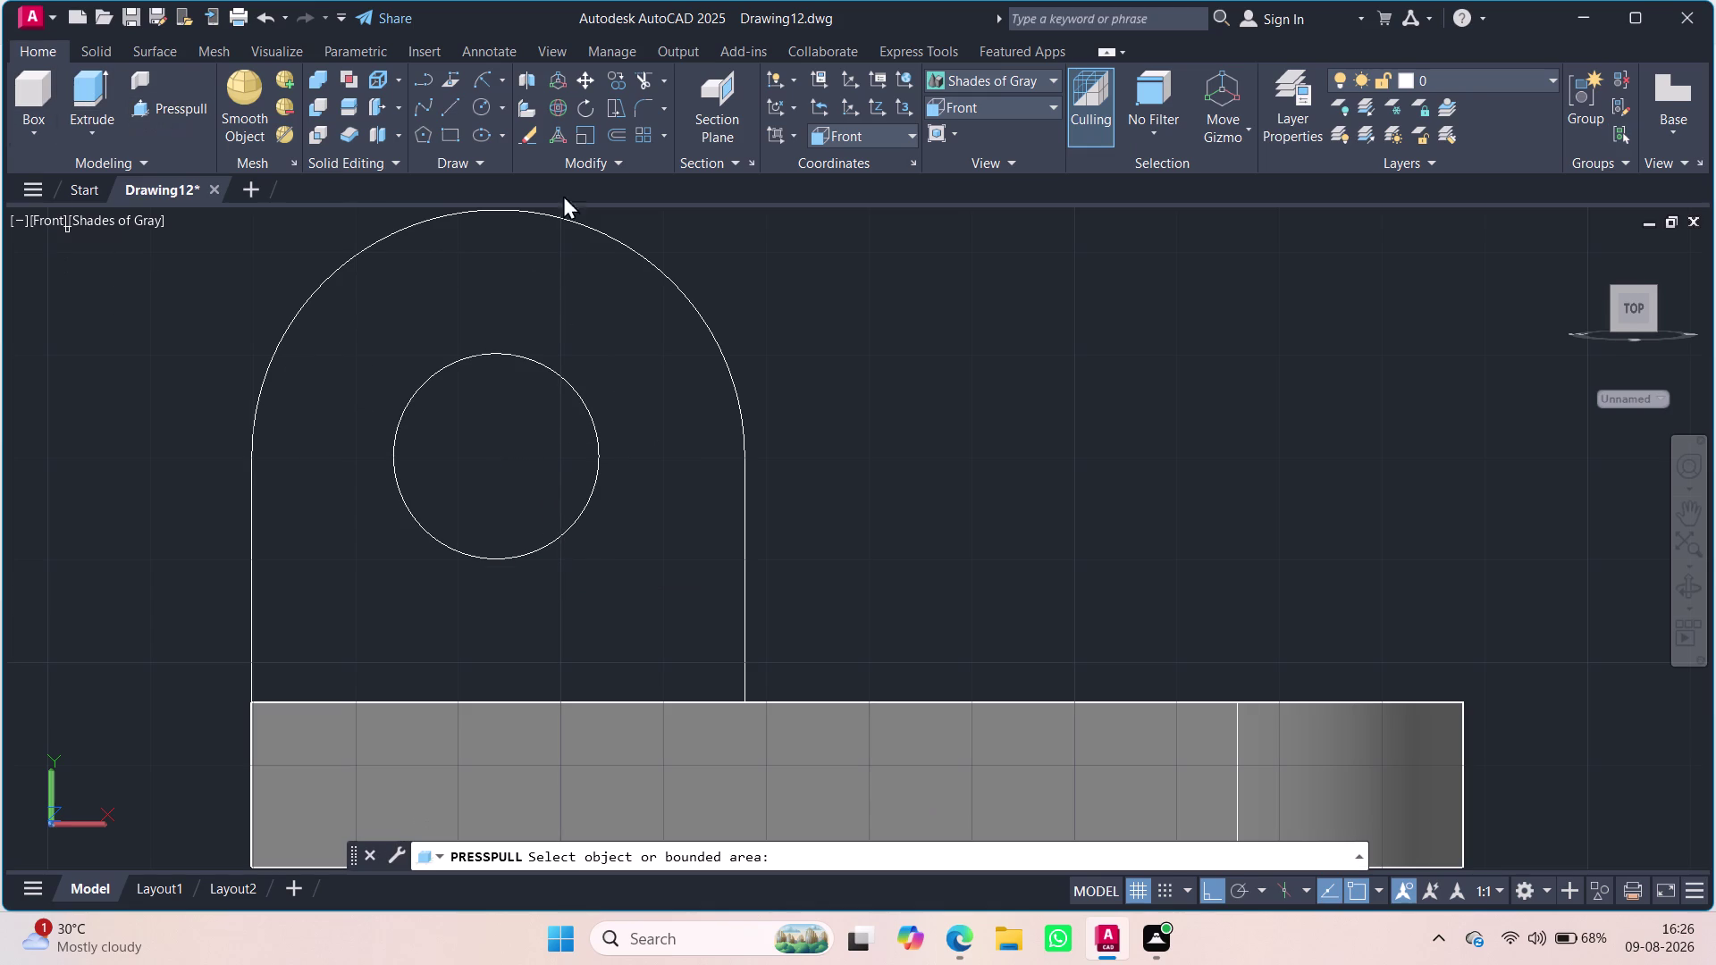
Pan, orbit and zoom to see the bracket in 3D, abandoning the press-pull.
middle_drag(856, 285, 787, 375)
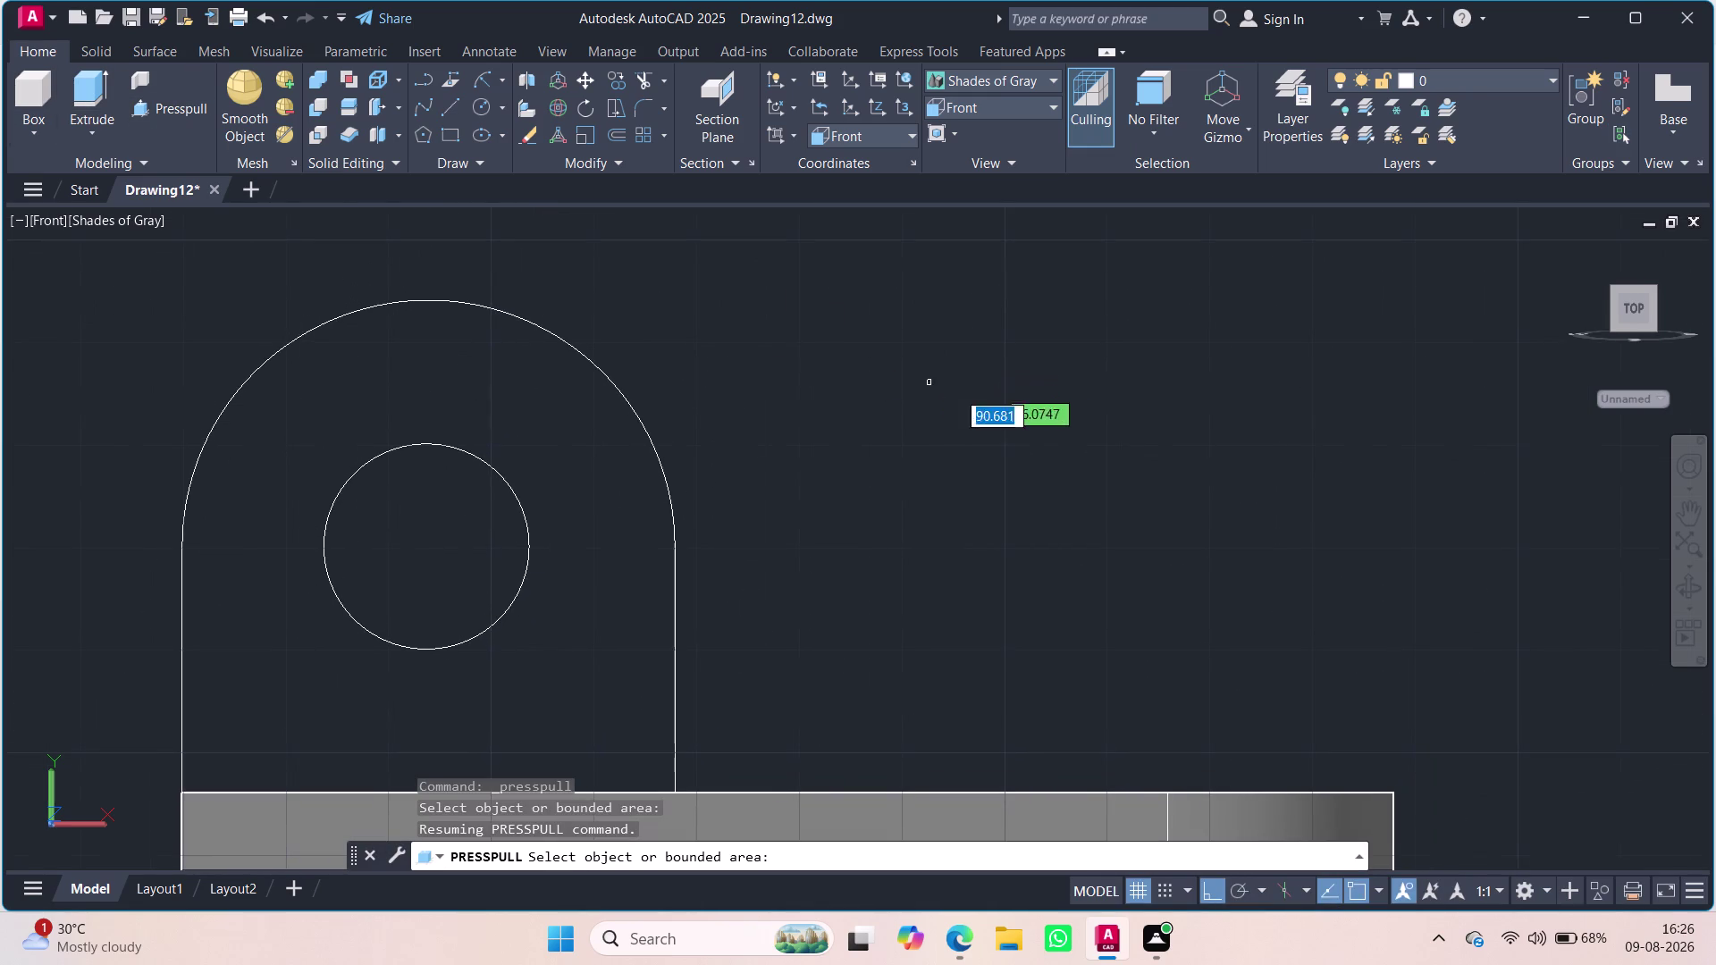
middle_drag(980, 392, 870, 479)
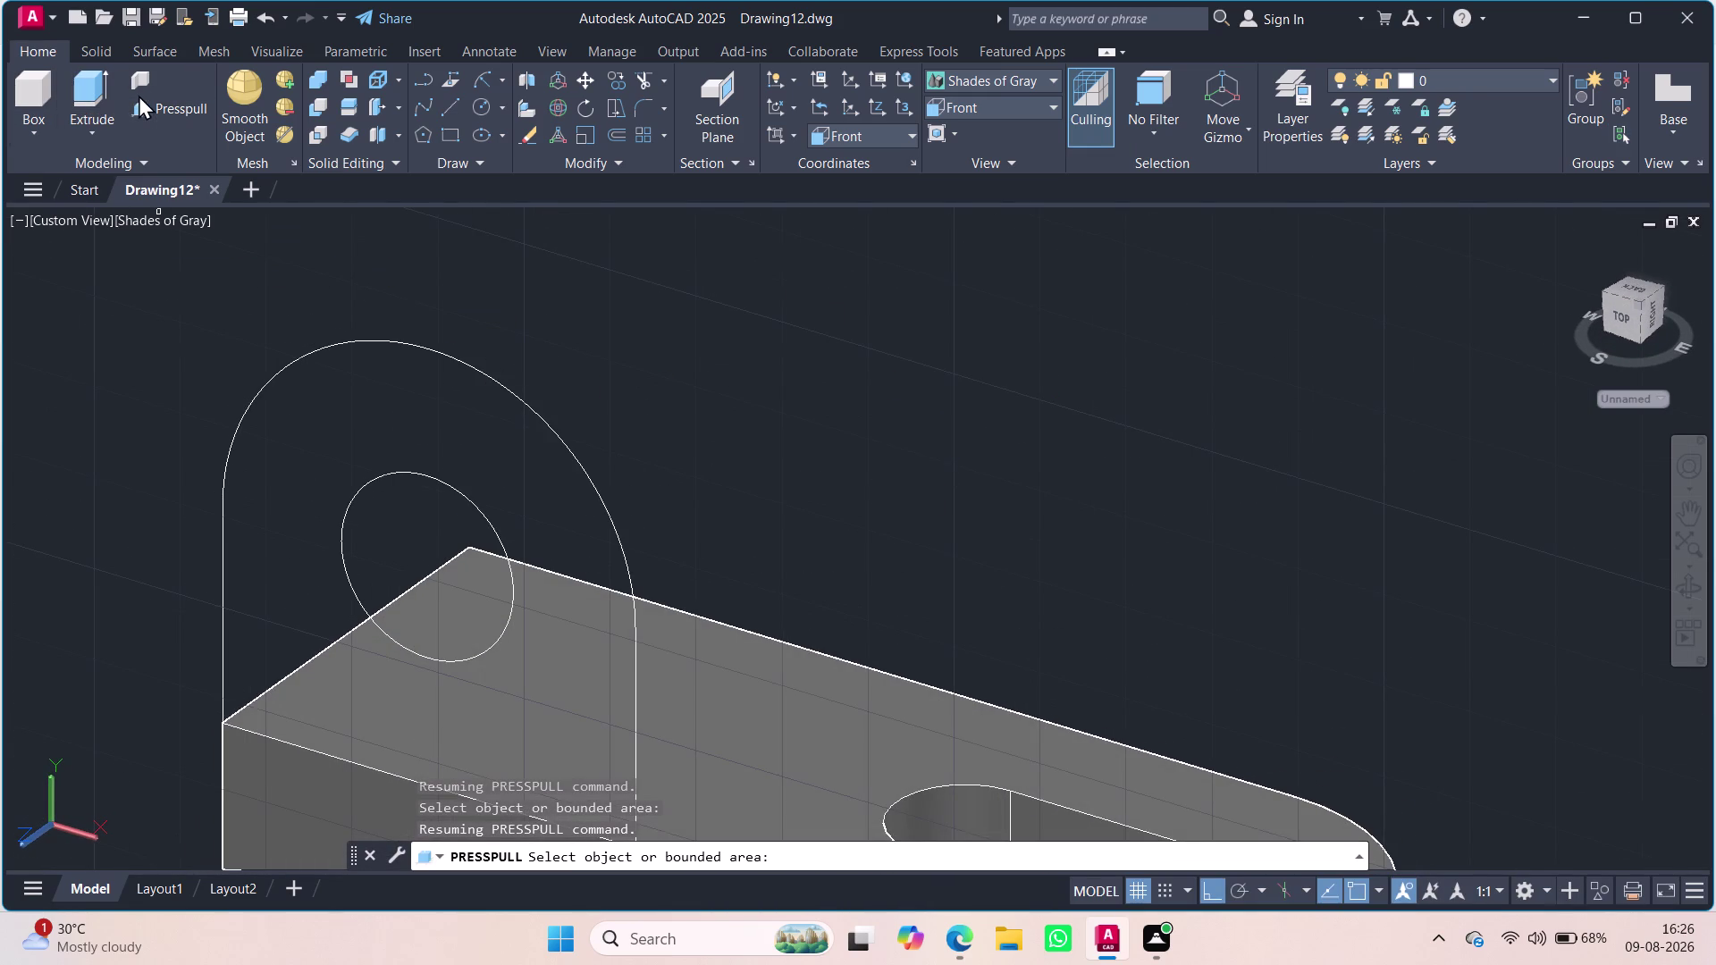
click(138, 94)
click(155, 106)
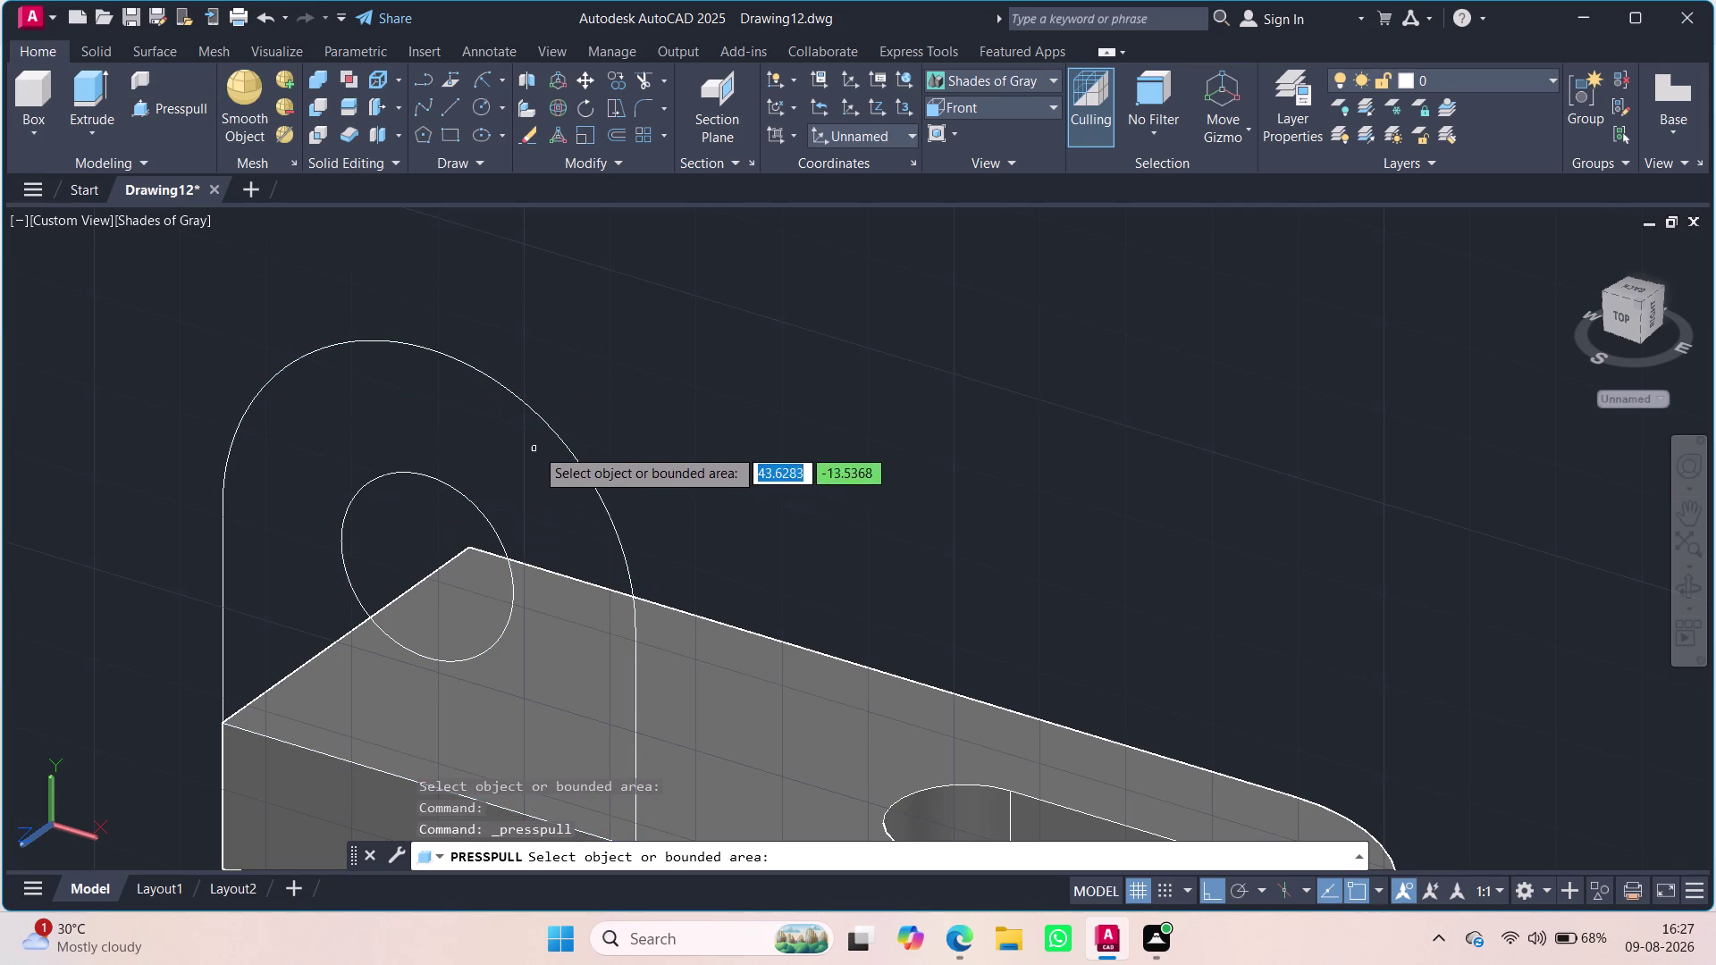
scroll(up, 3)
scroll(down, 3)
scroll(up, 3)
scroll(down, 3)
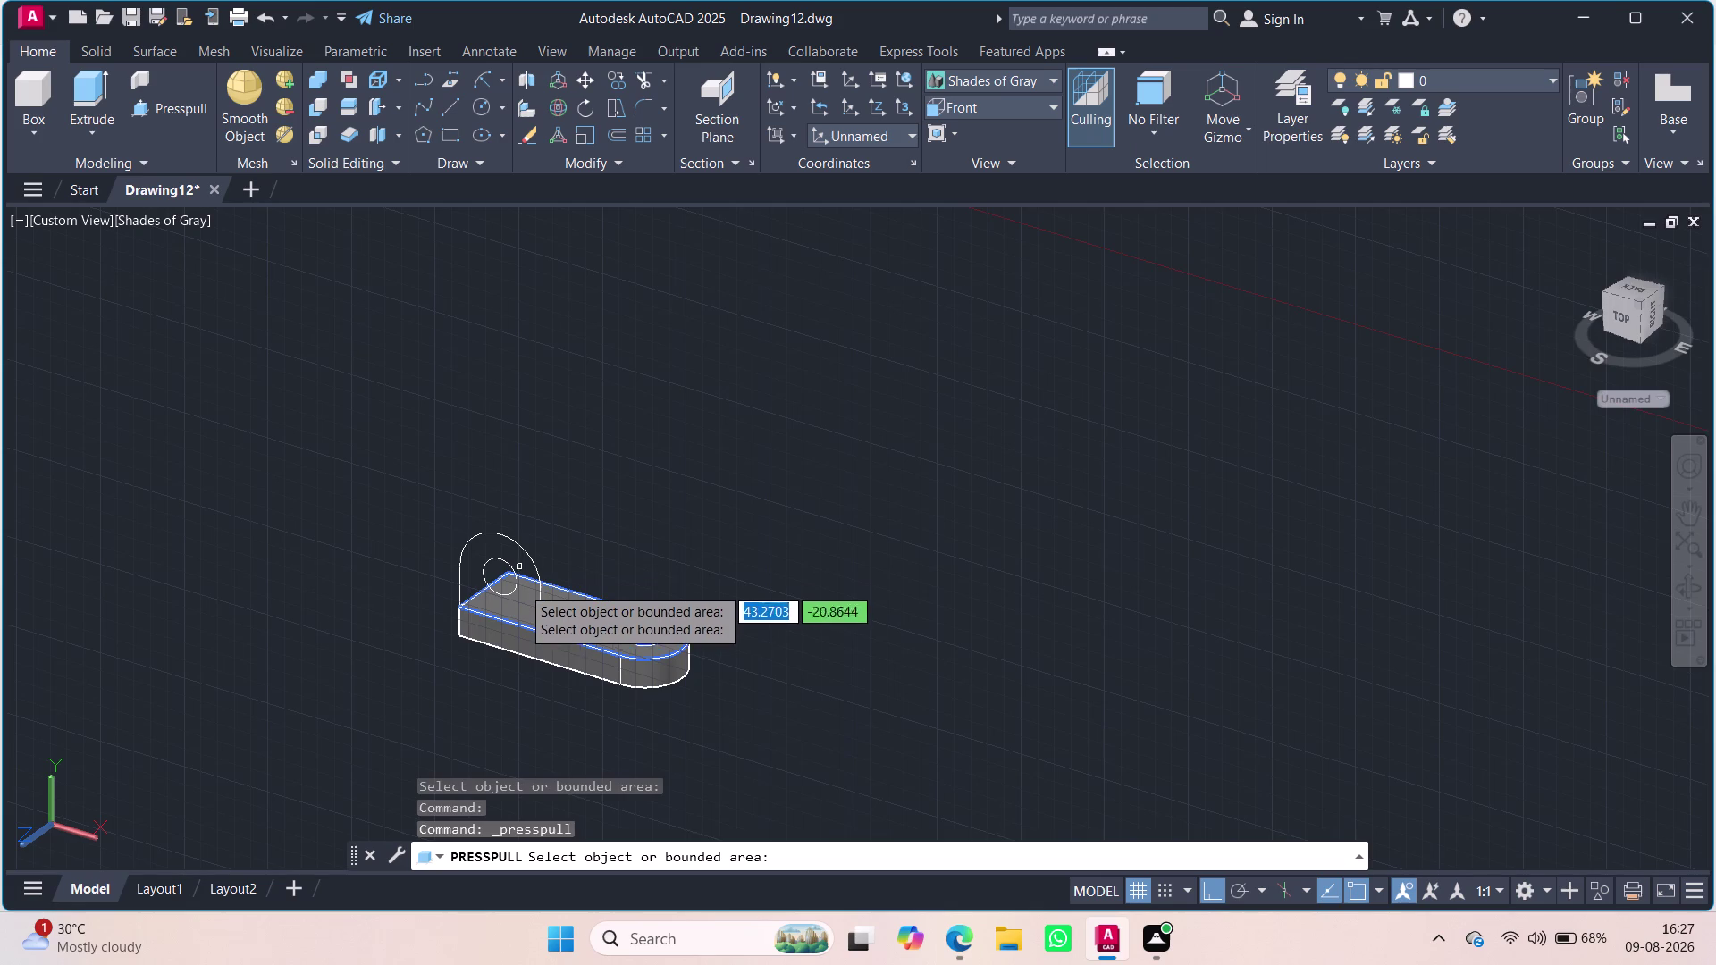
key(Escape)
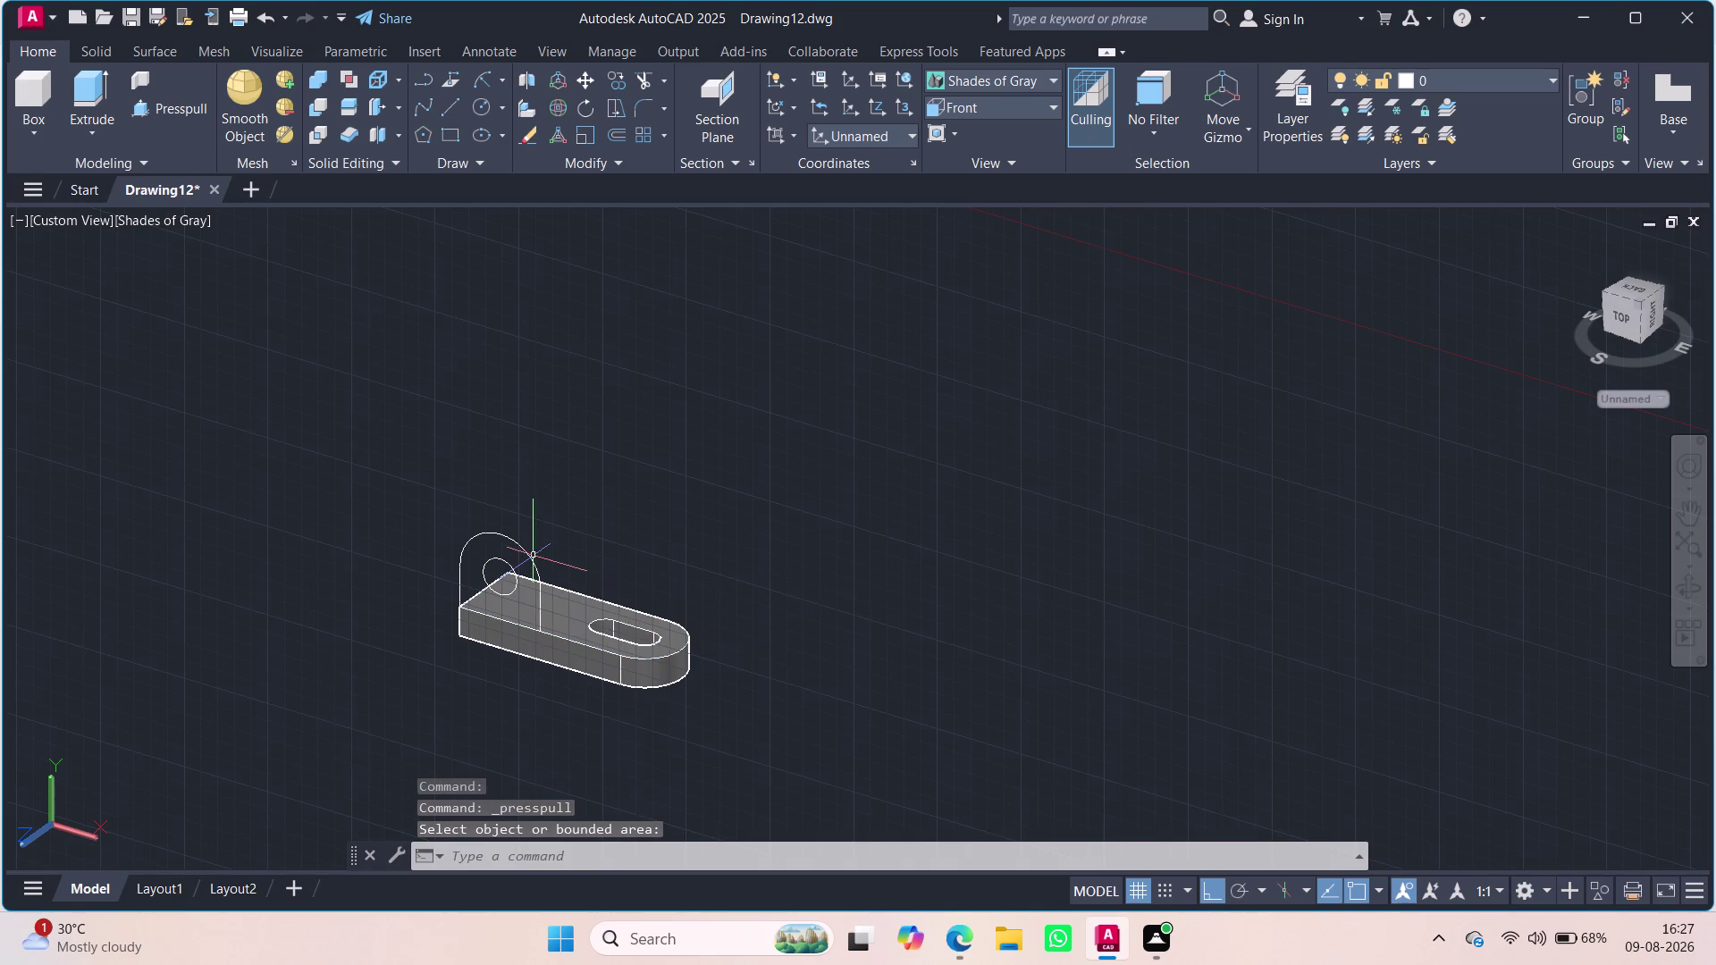
Select the arched profile lines and circle and run JOIN on them.
click(532, 553)
click(515, 594)
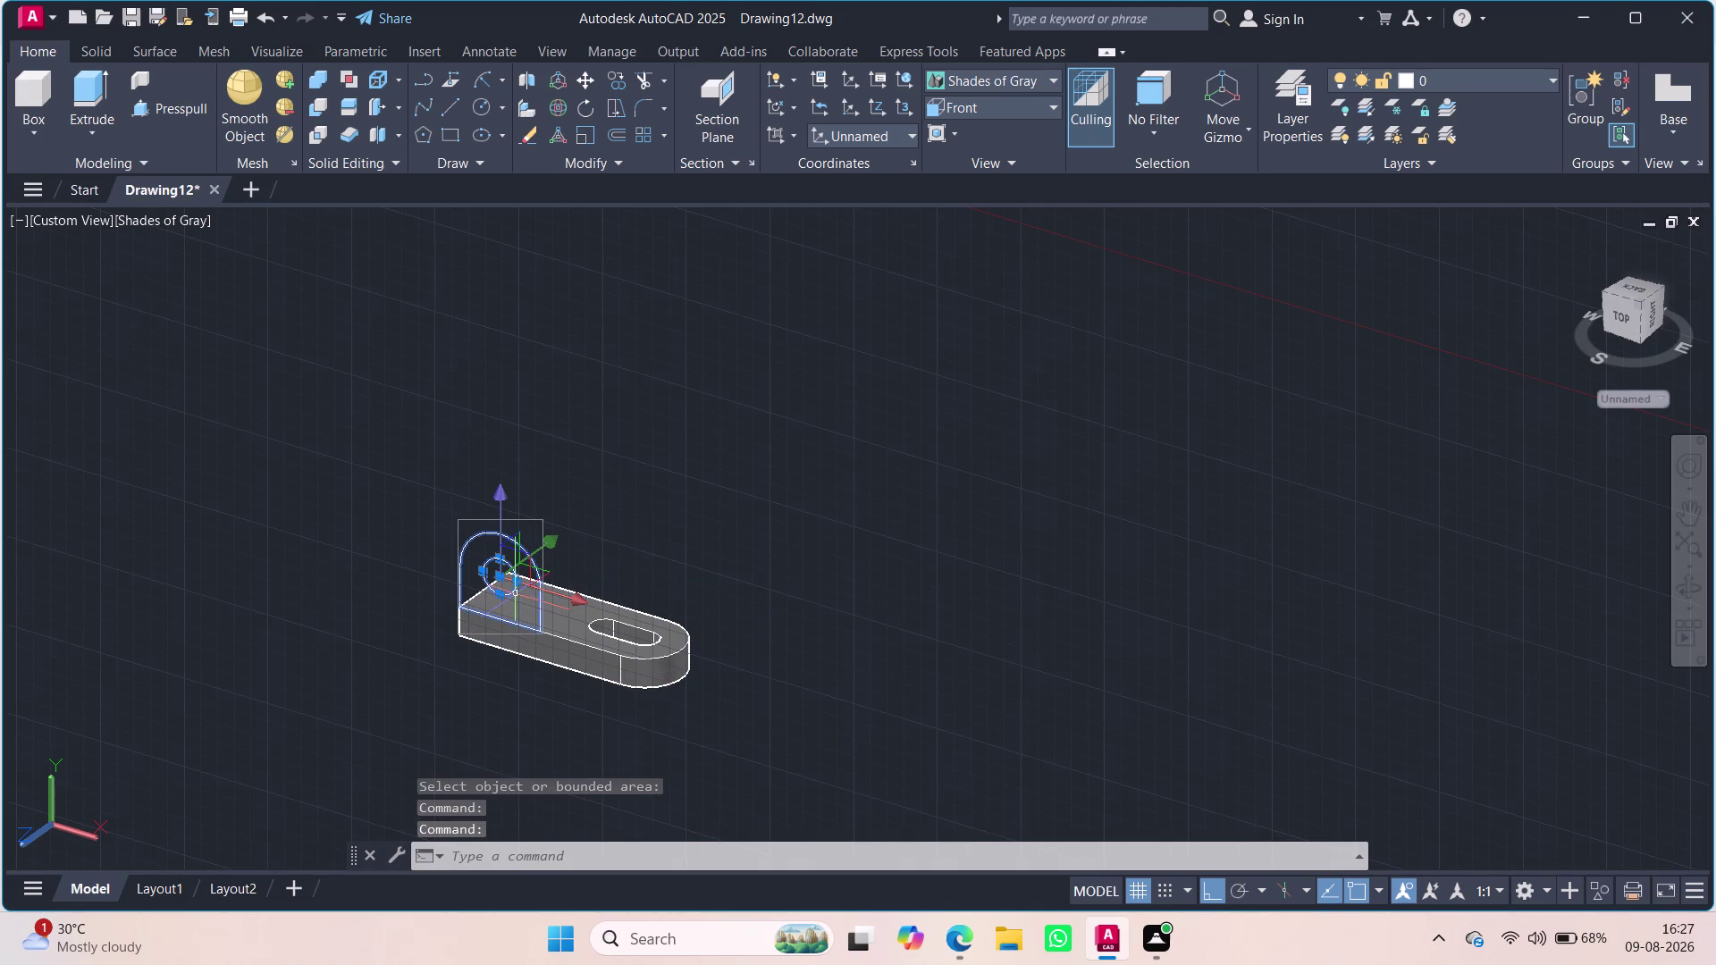
key(j)
key(Return)
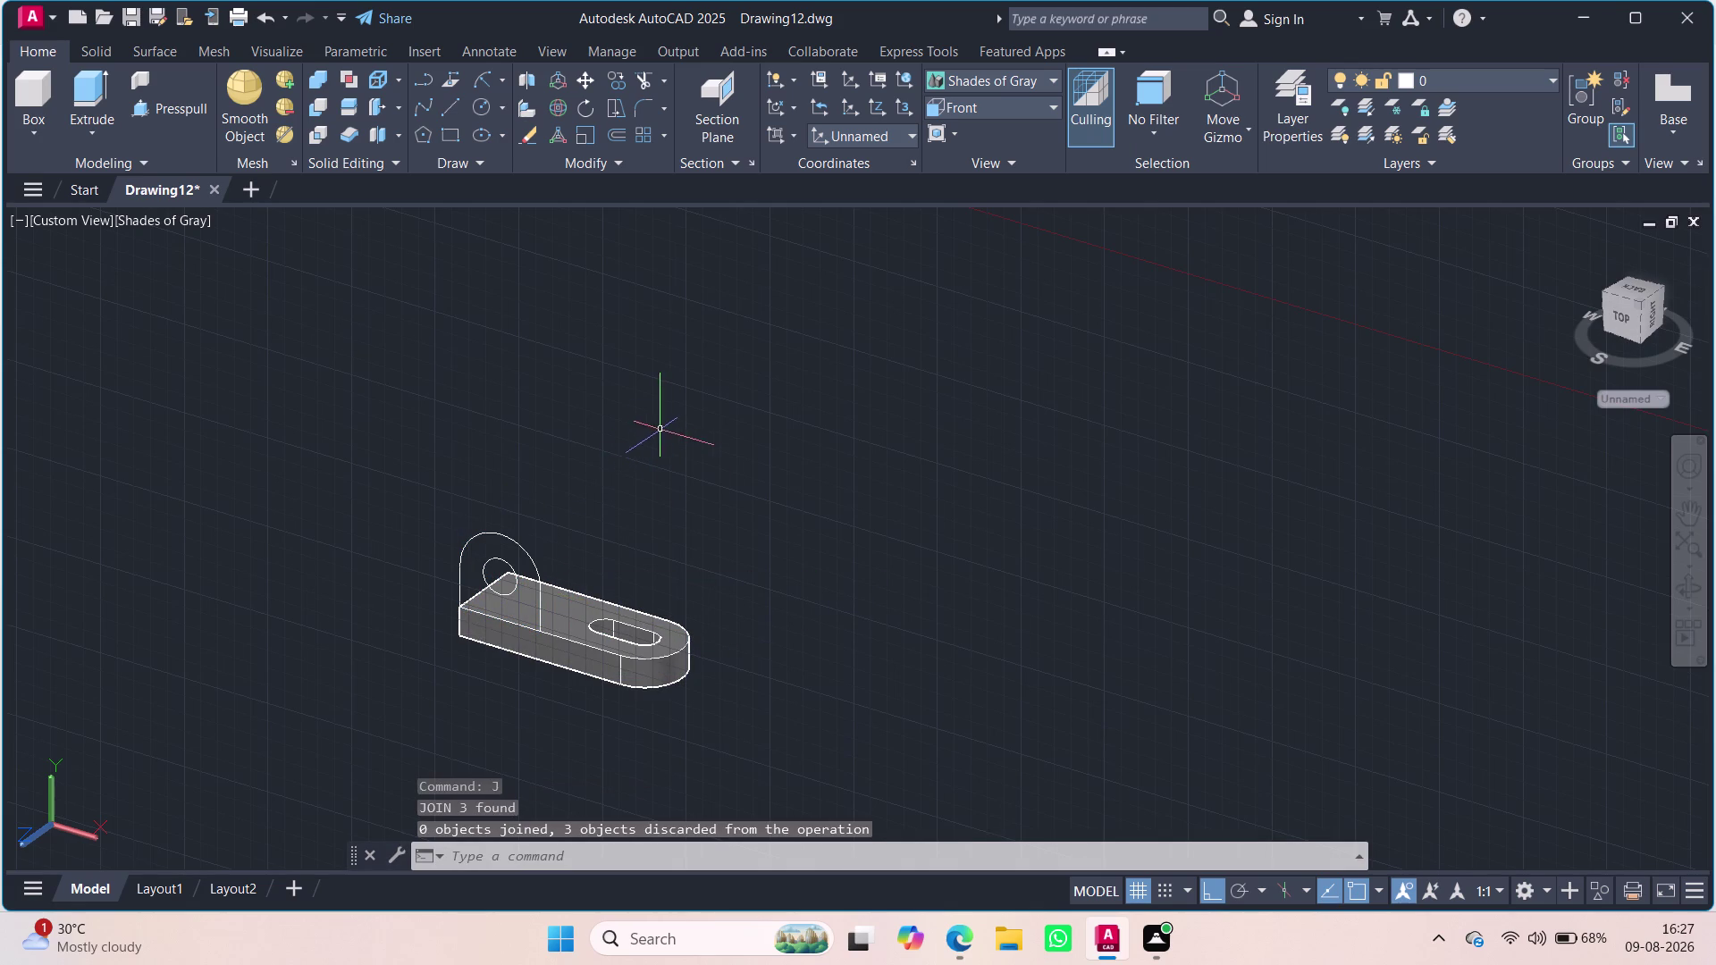
click(187, 101)
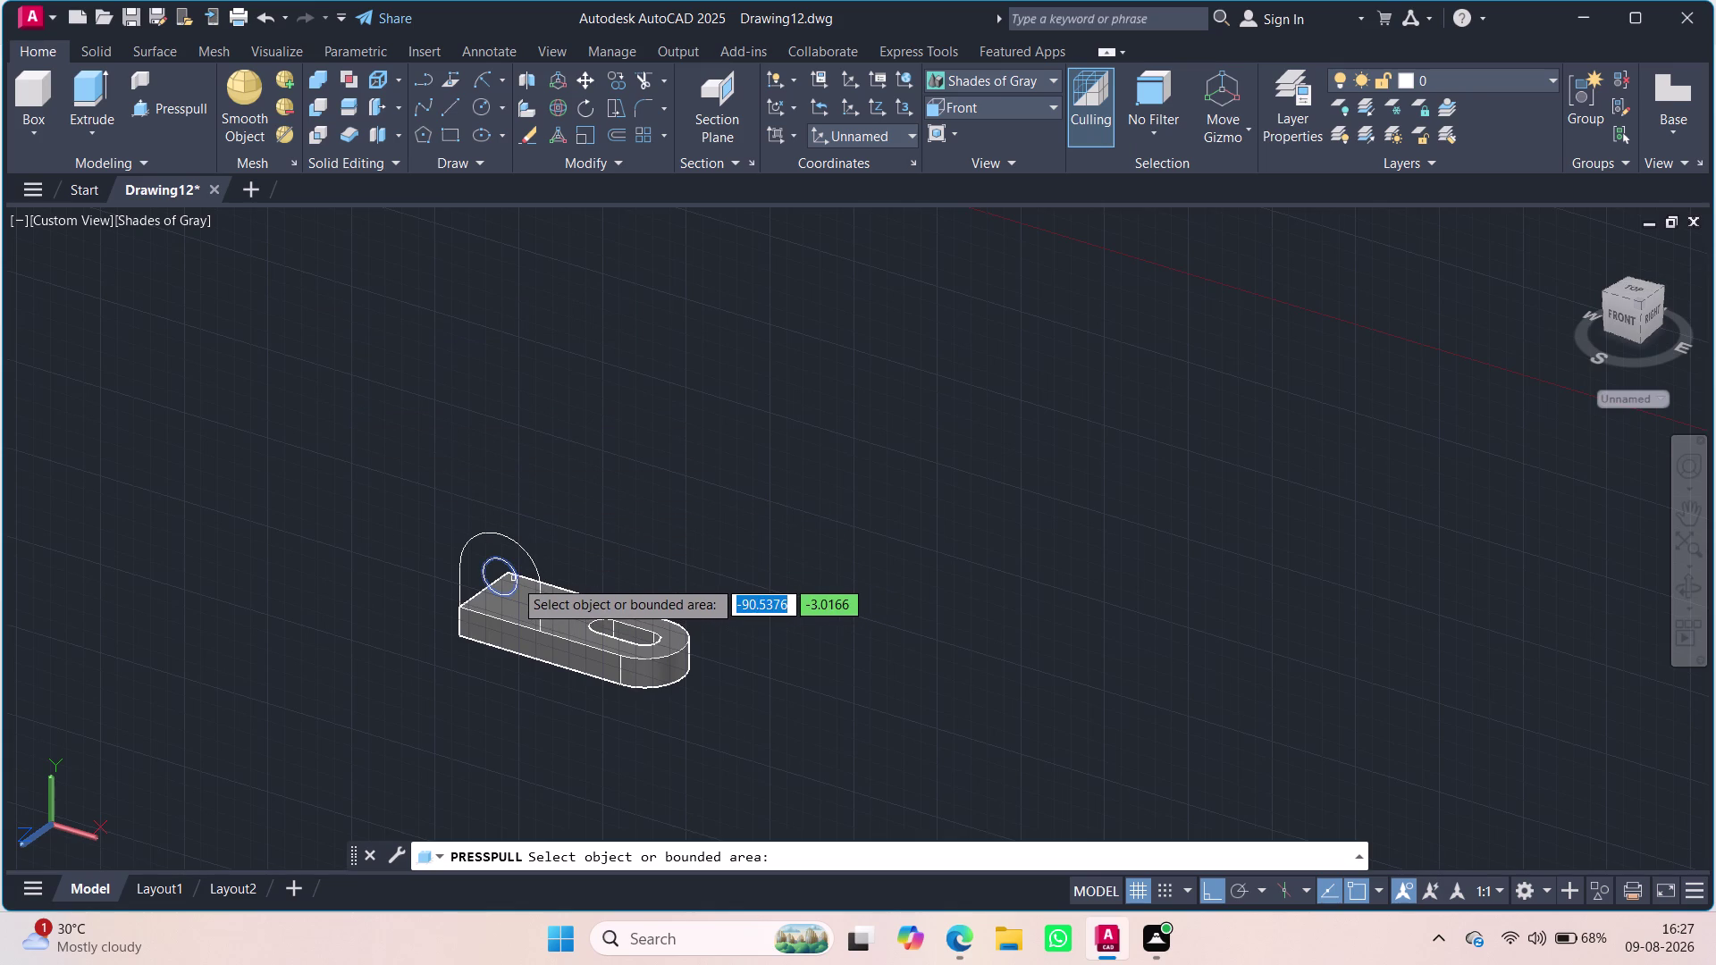
Press-pull the arched area and a base plate region each to height 12.
click(534, 559)
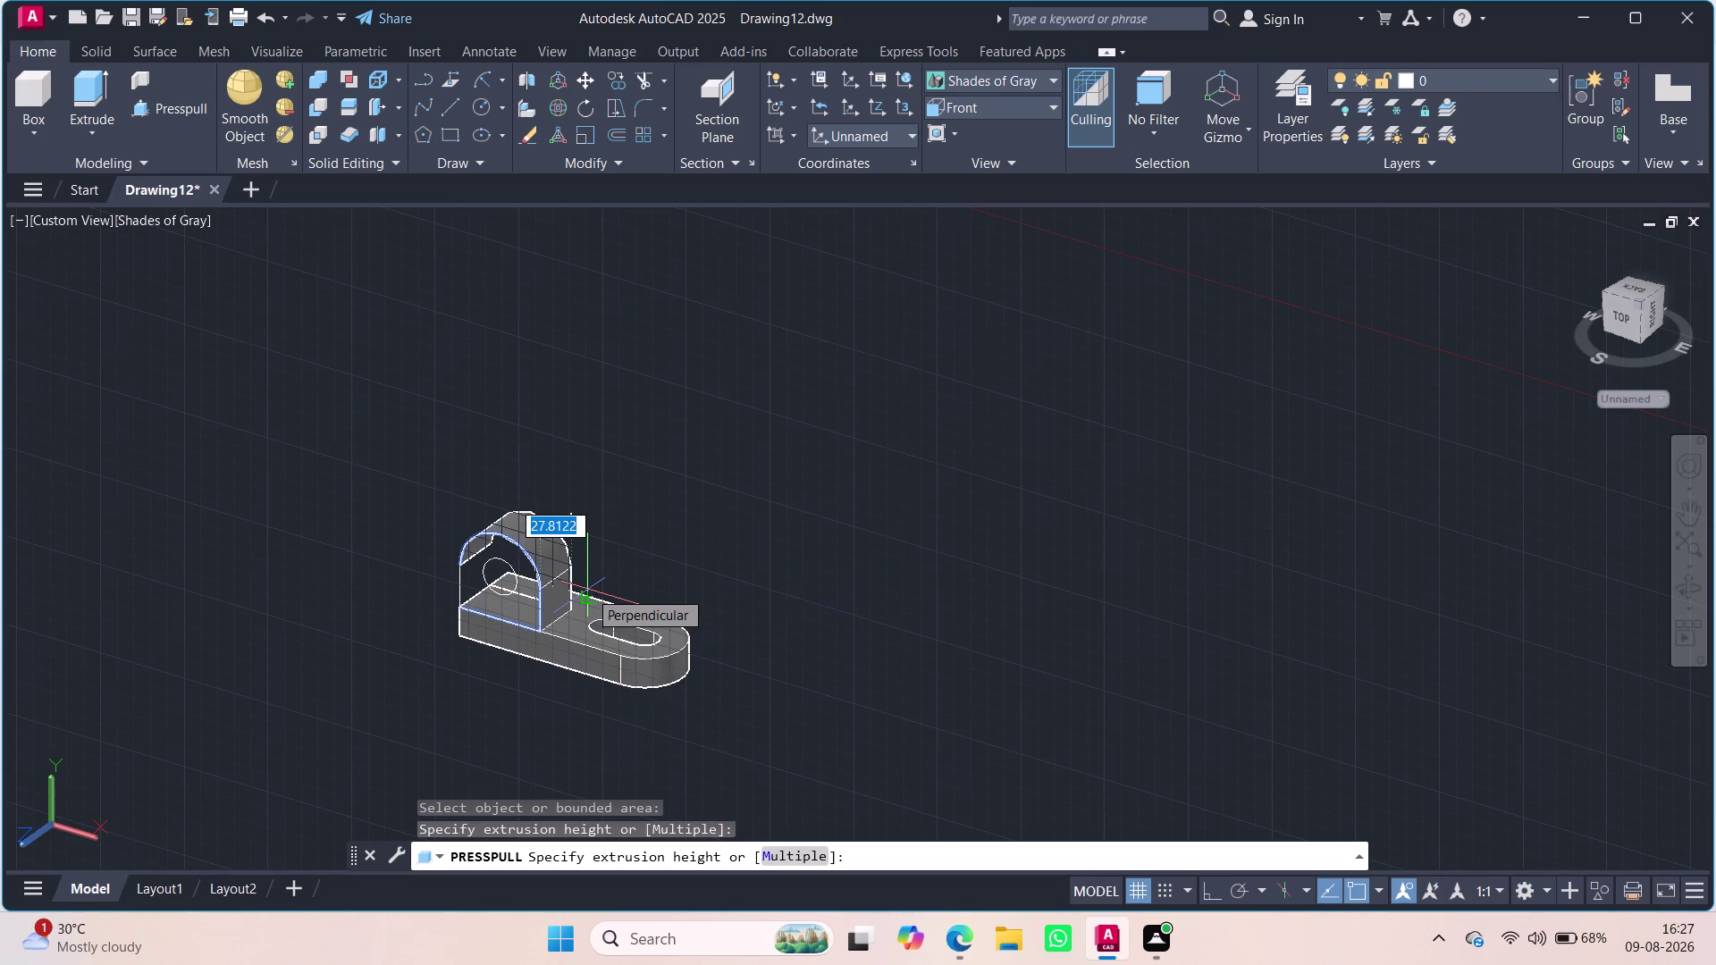
text(12)
key(Return)
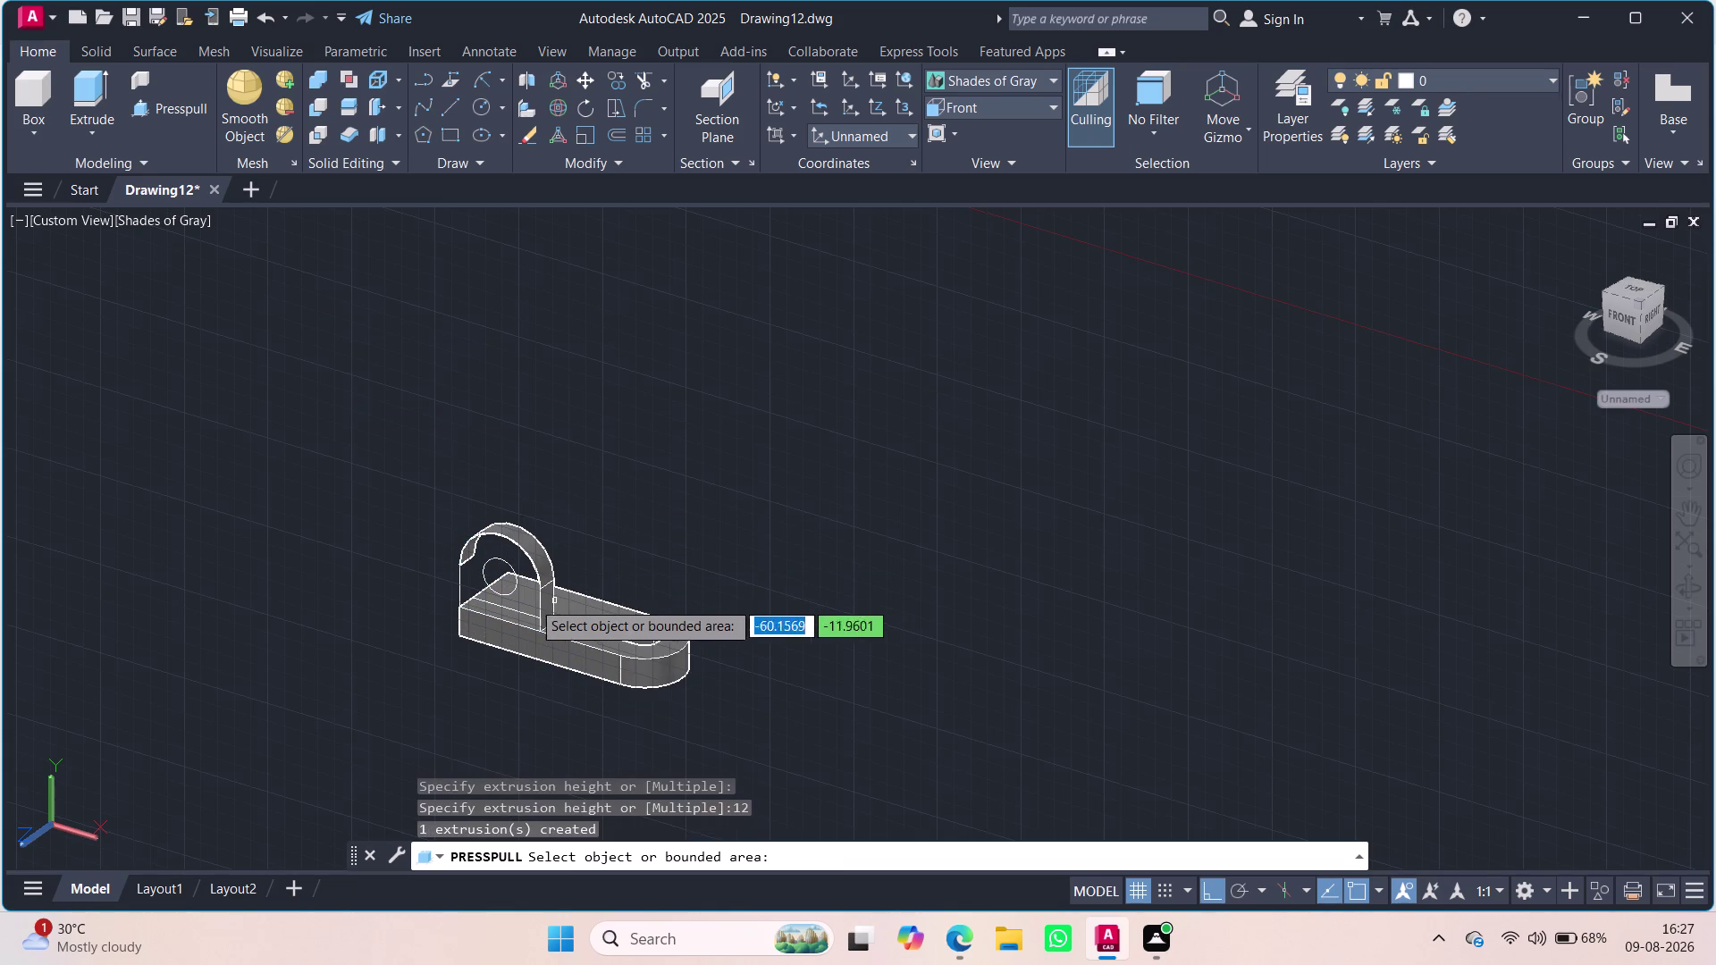
click(459, 582)
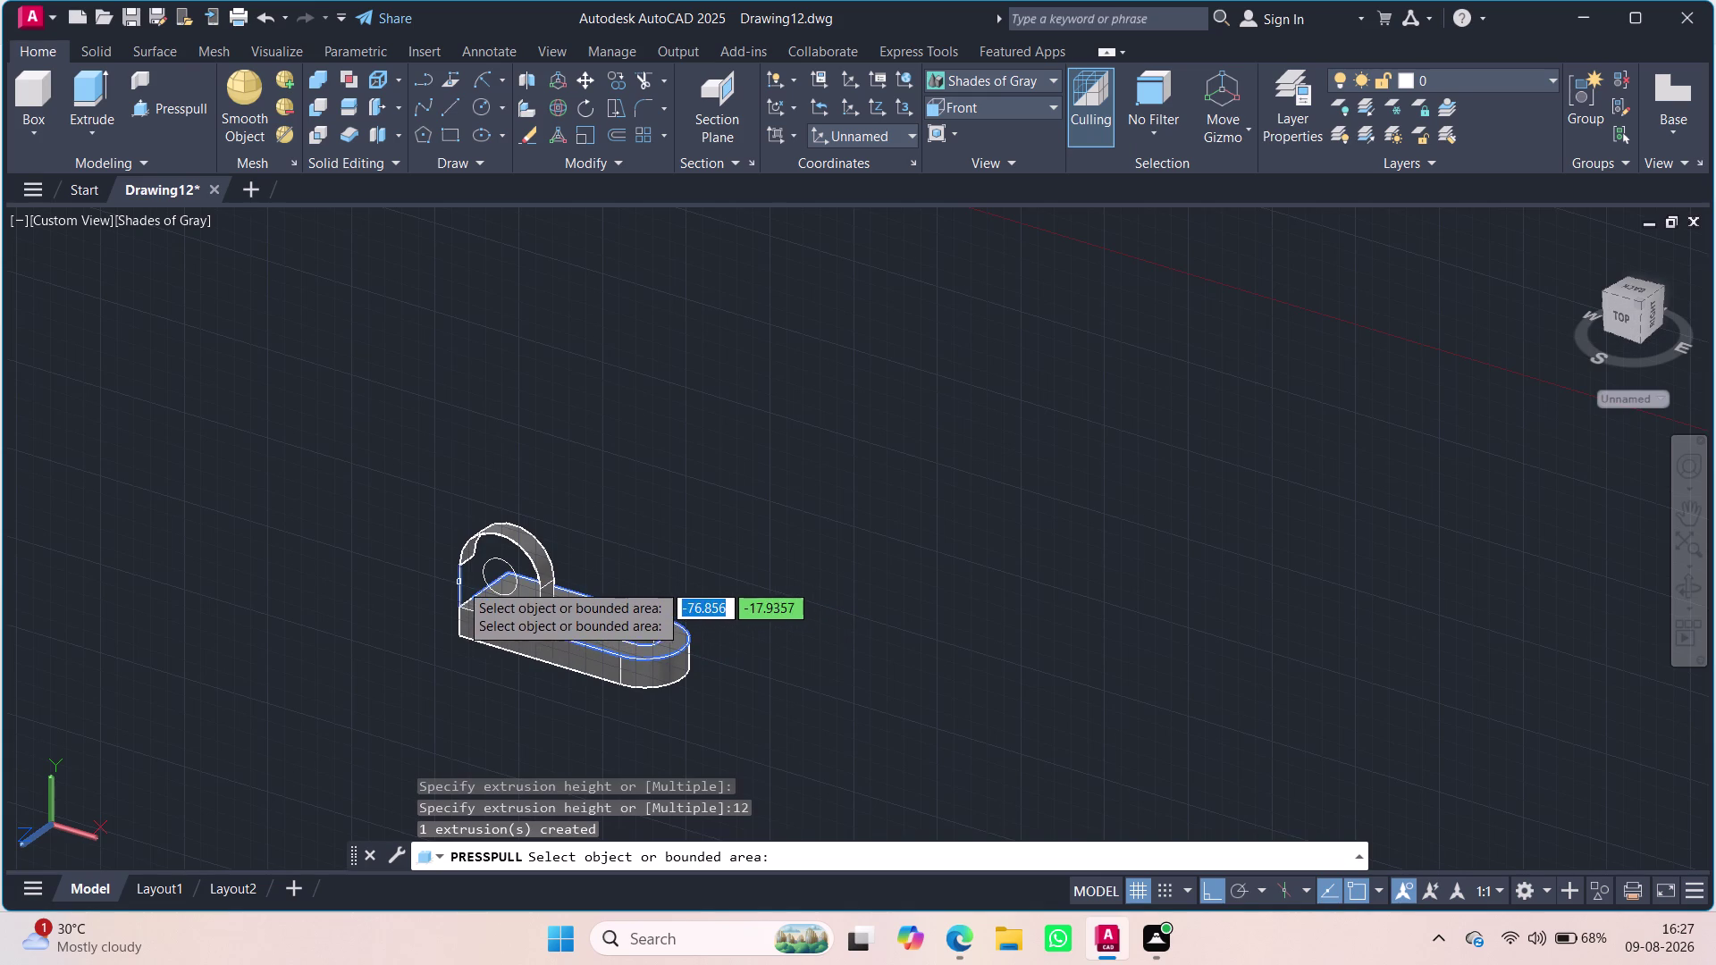
key(1)
key(2)
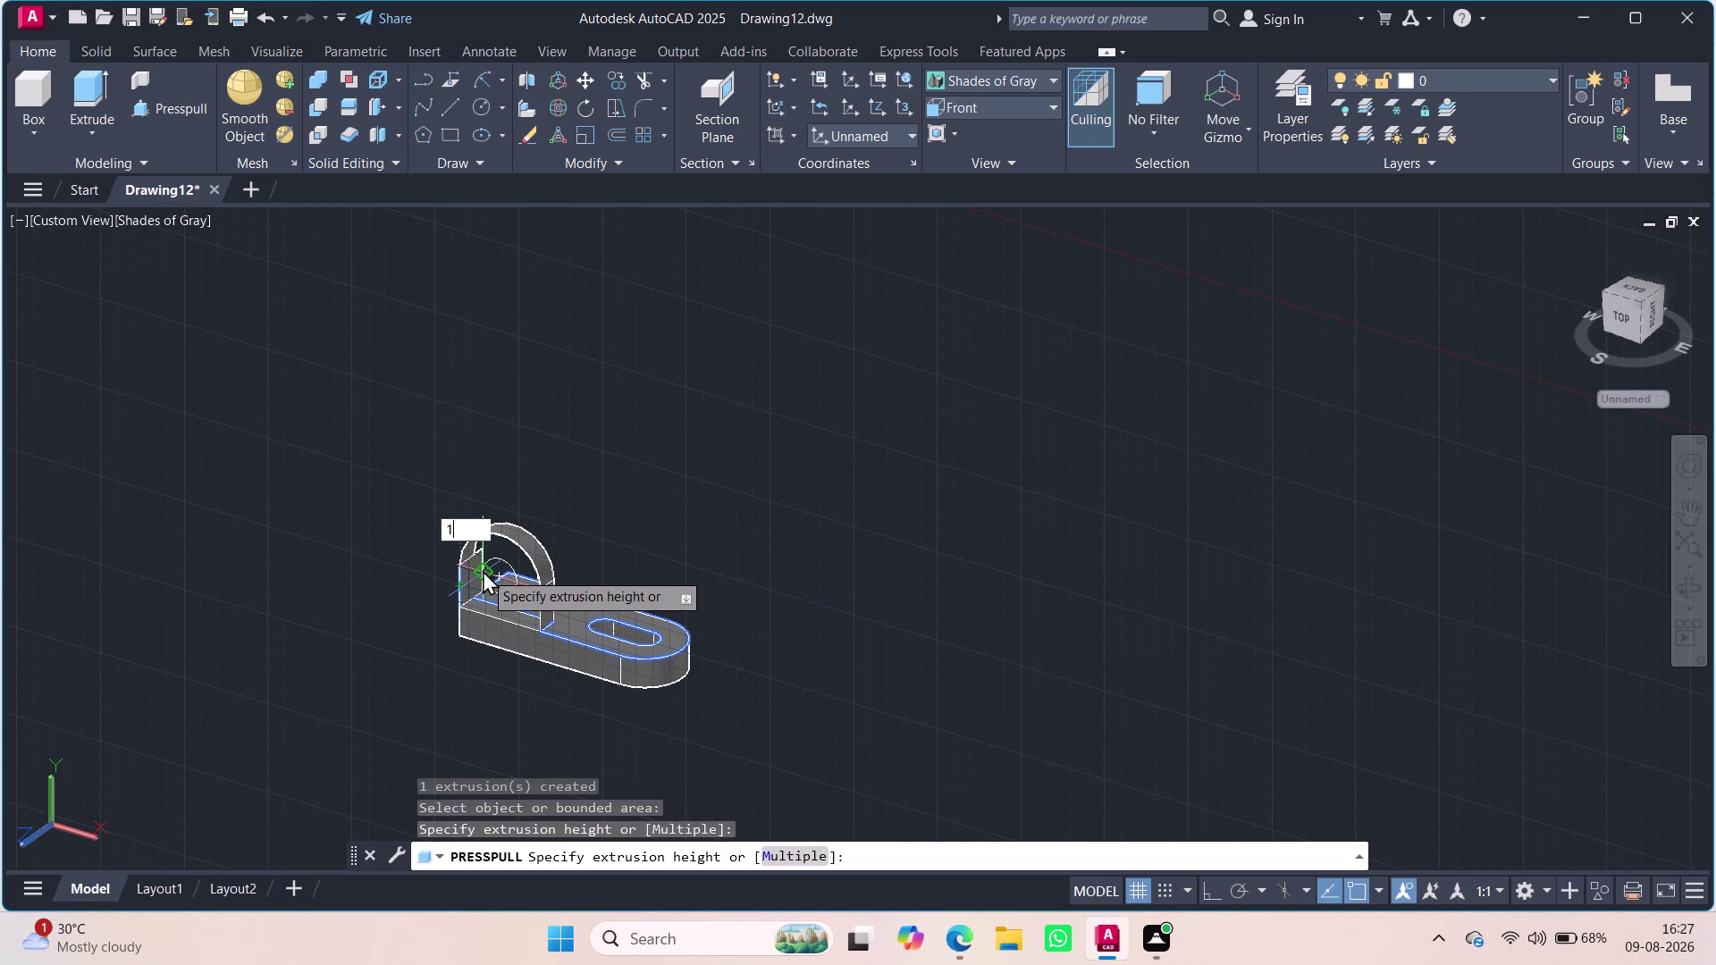
key(Return)
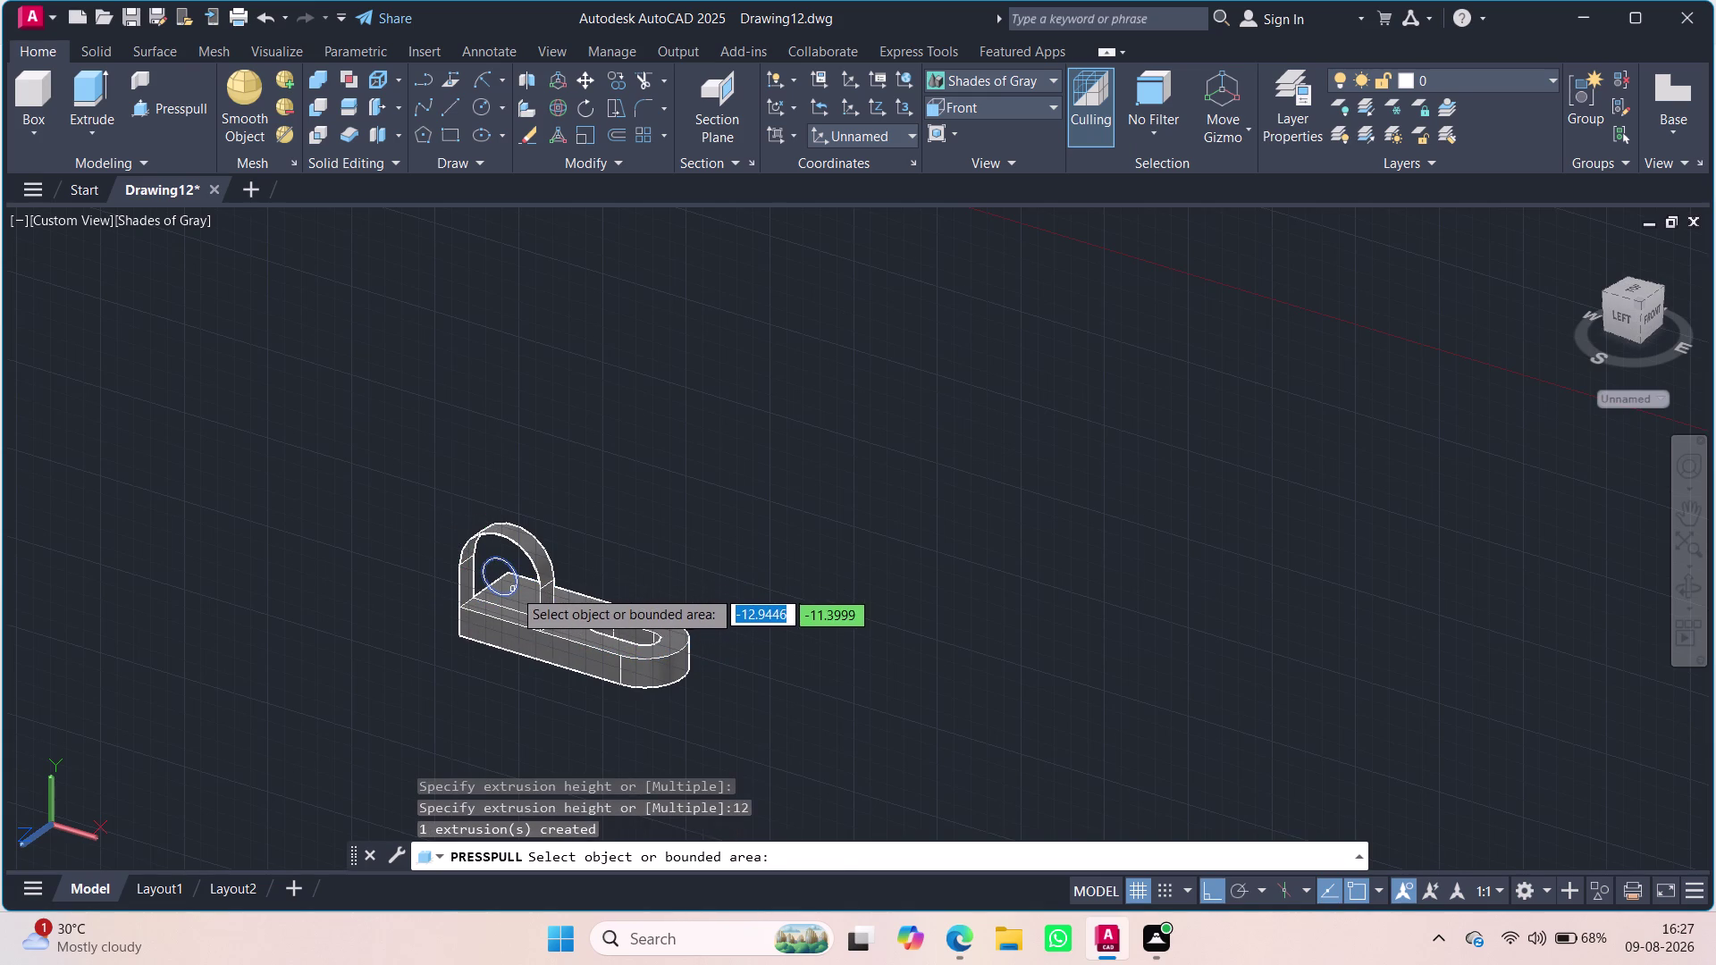
Pull the upright's hole into a long rod, then undo the press-pulled shapes.
click(513, 587)
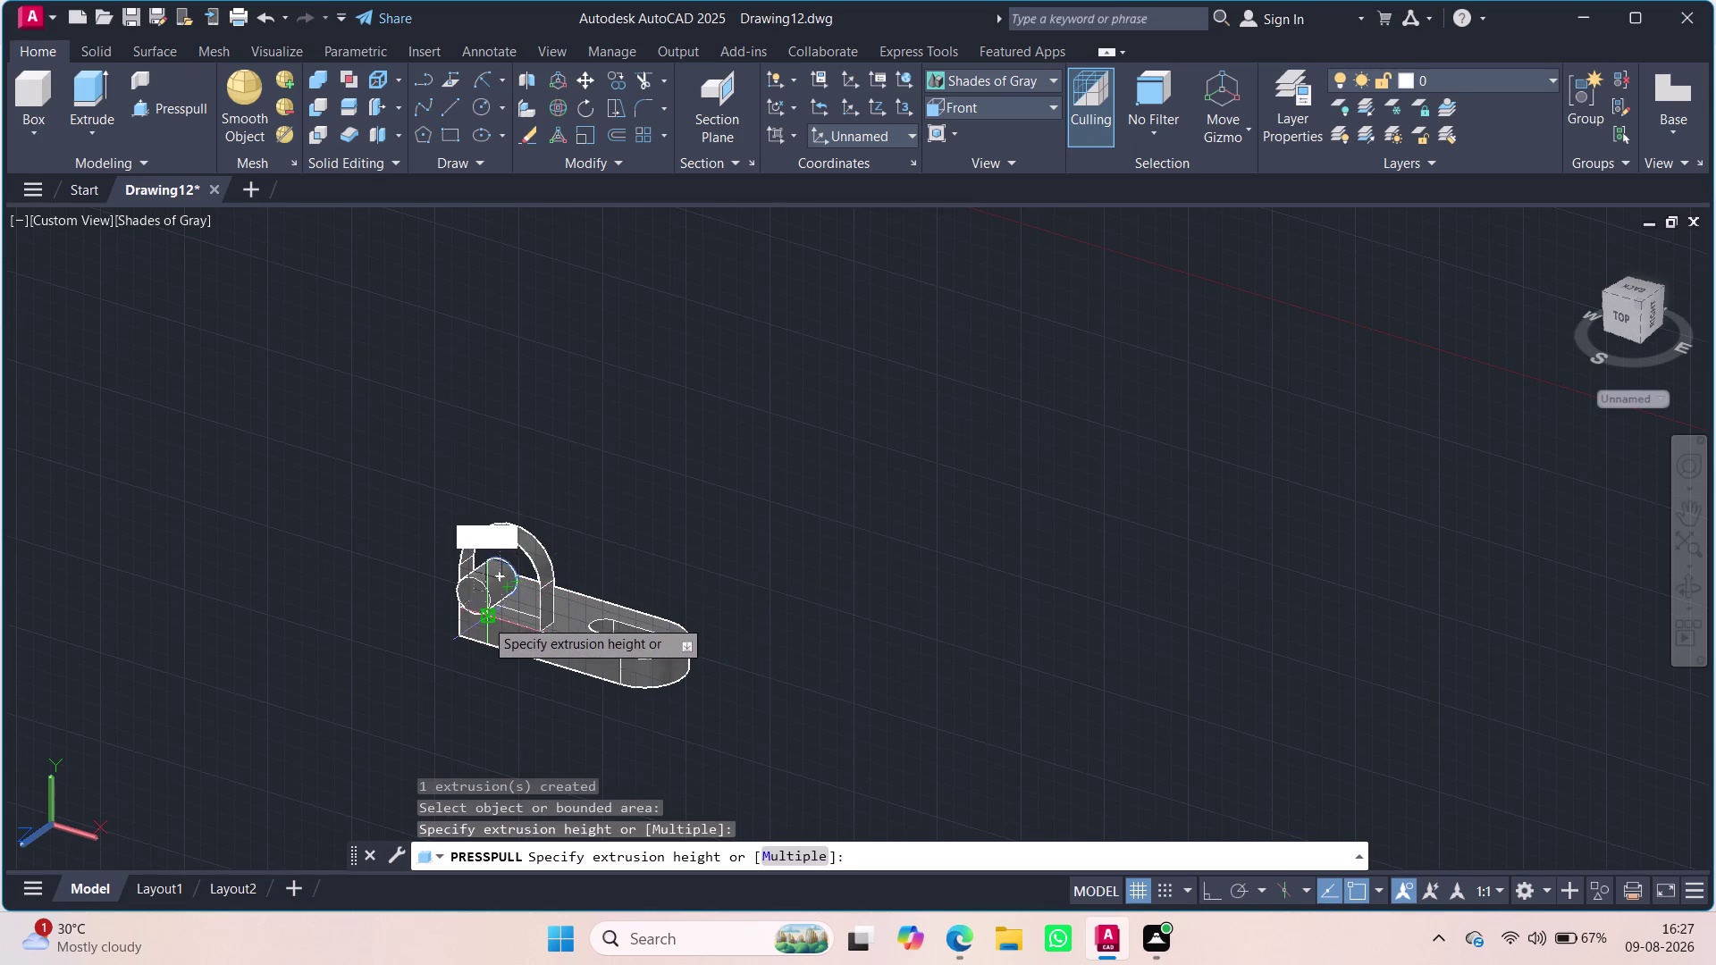
click(622, 503)
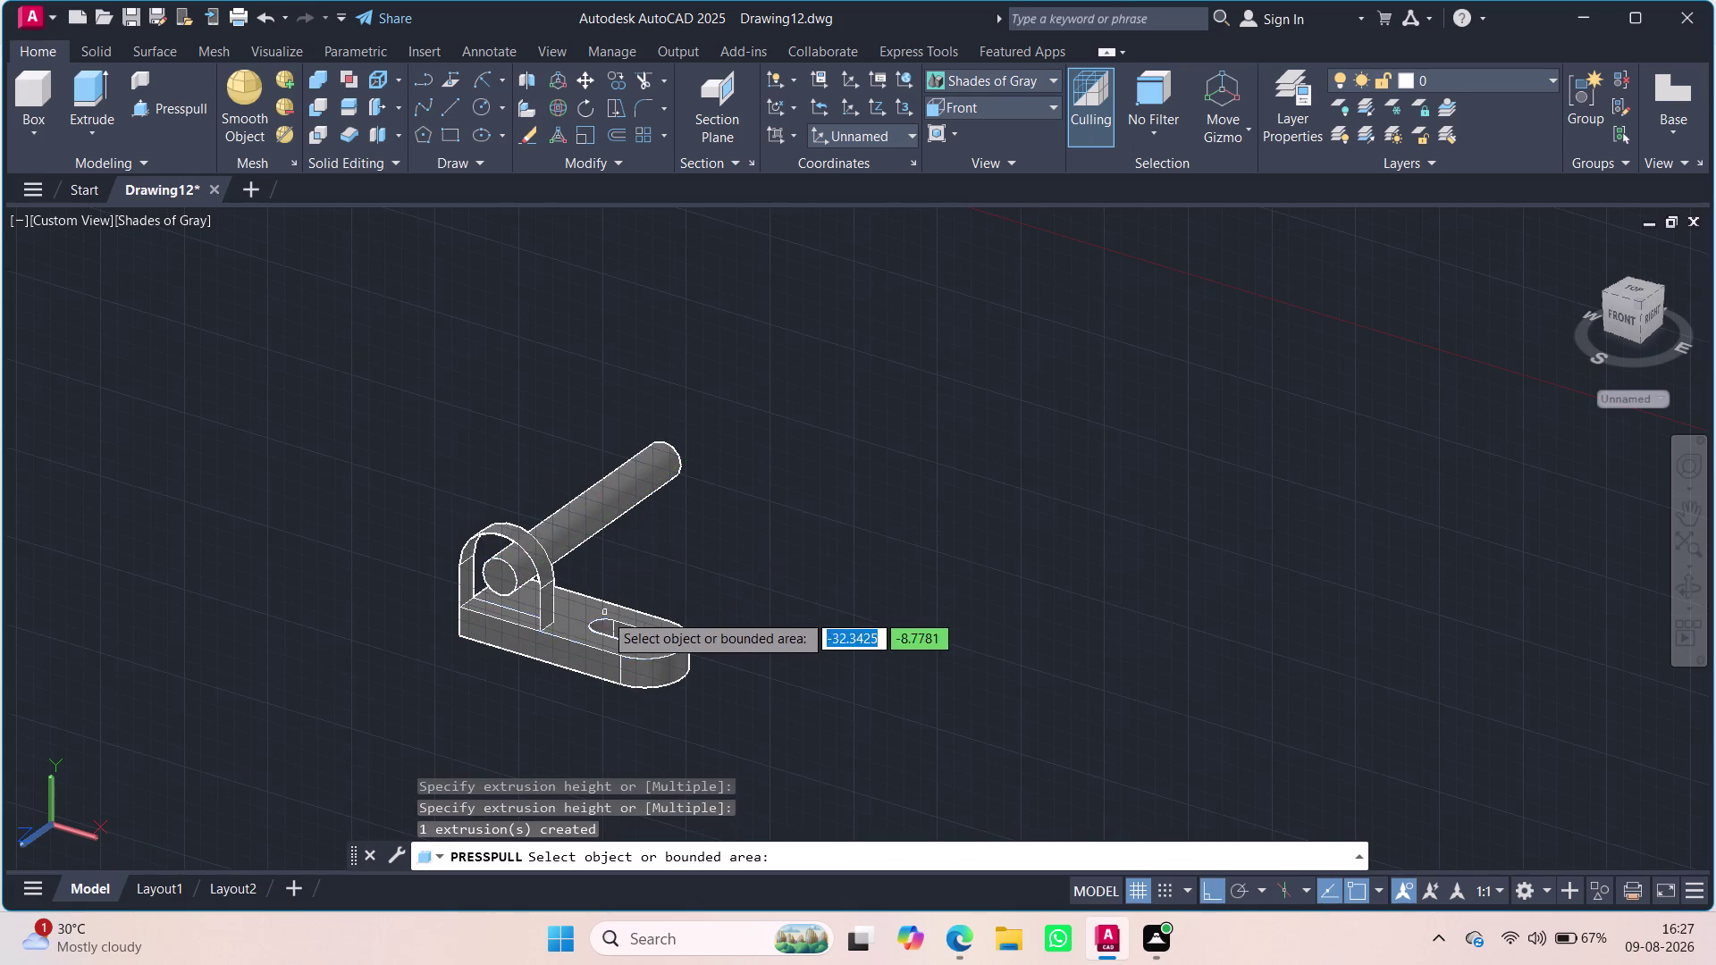
key(ctrl+z)
key(ctrl+z)
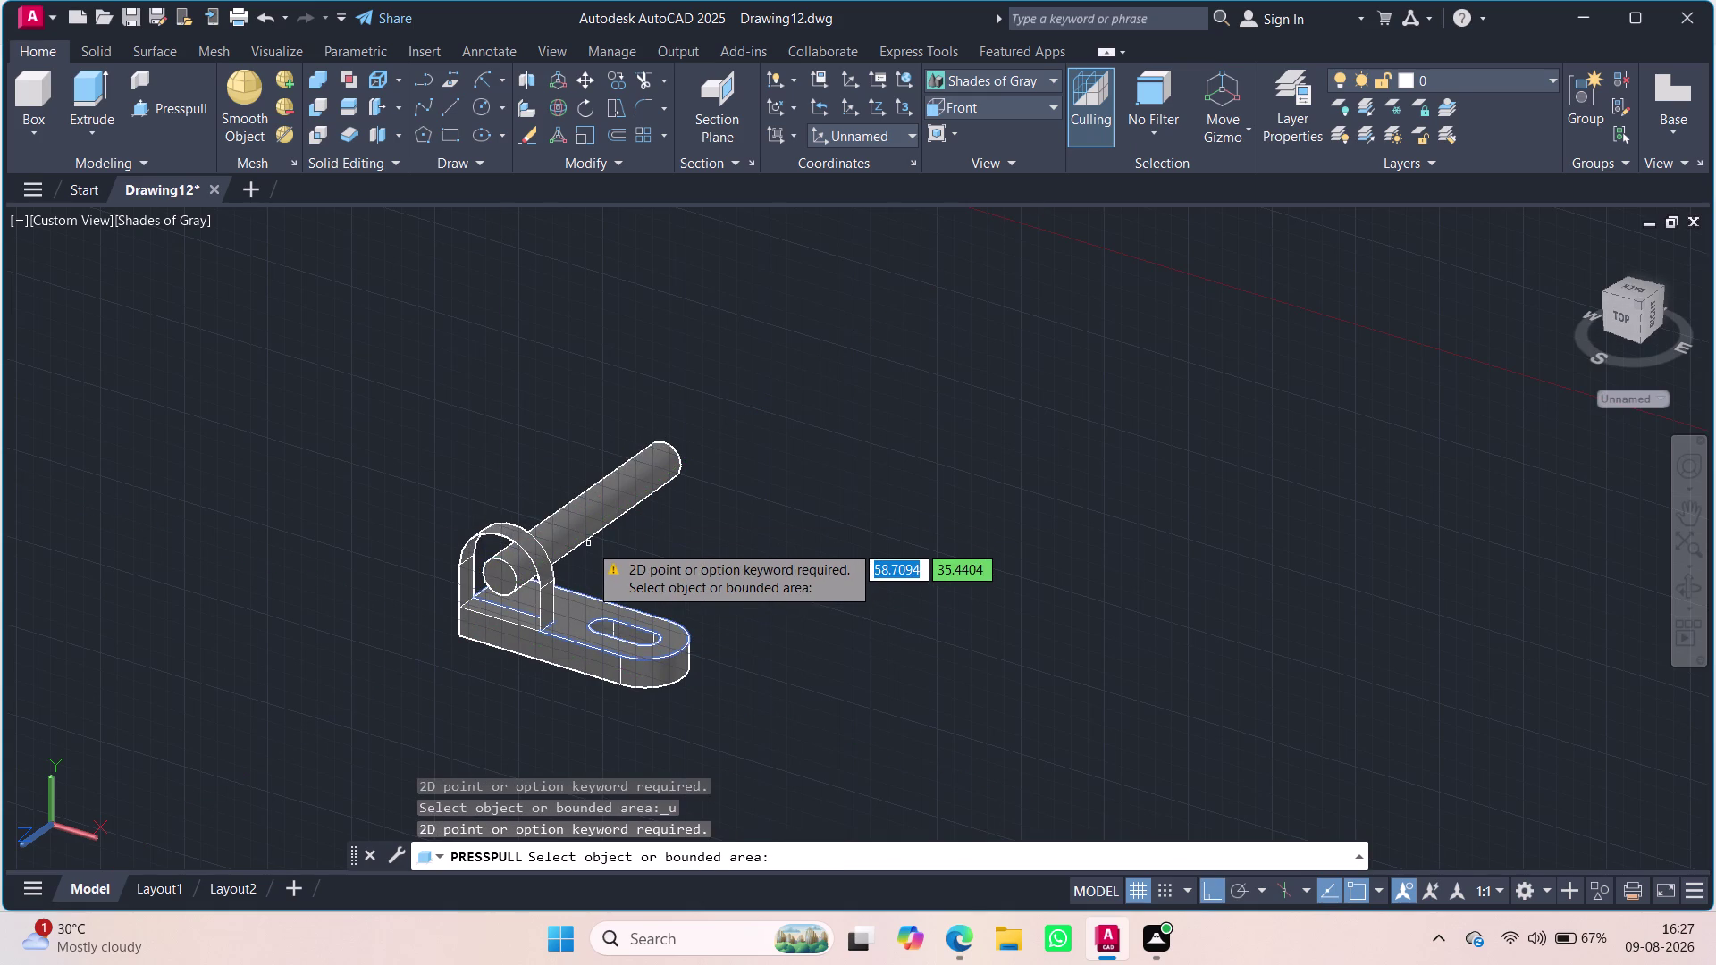
key(ctrl+z)
key(Escape)
key(ctrl+z)
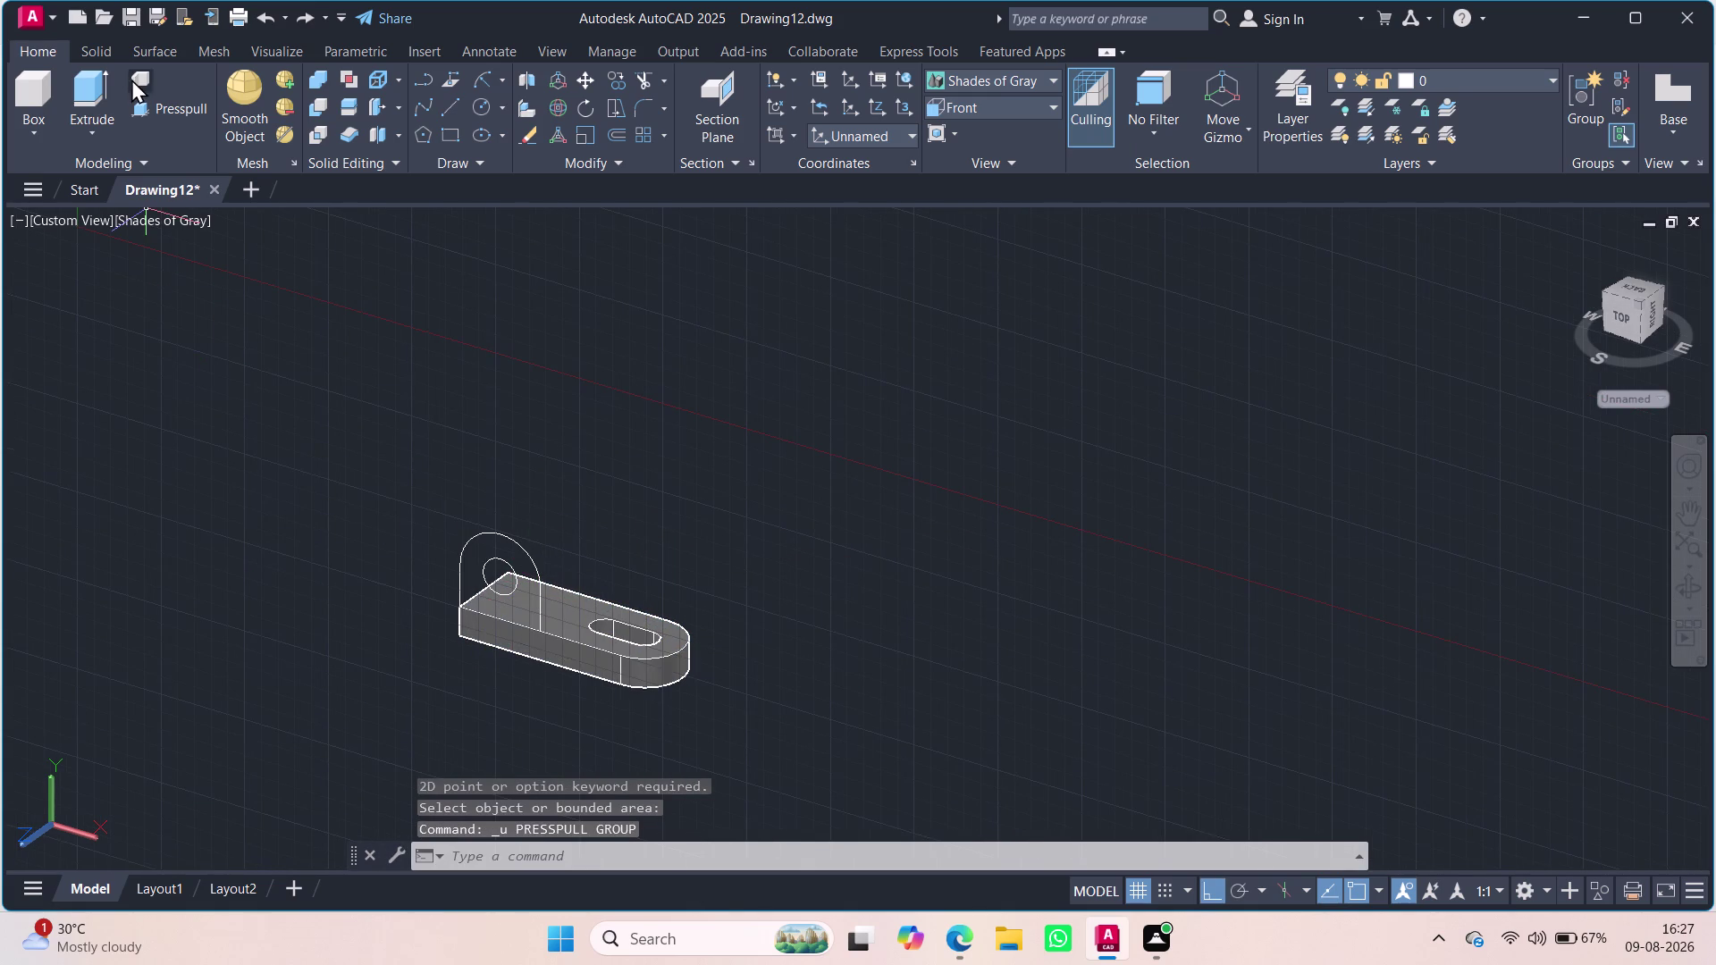
Try press-pulling and then extruding the upright profile, cancelling both attempts.
click(151, 102)
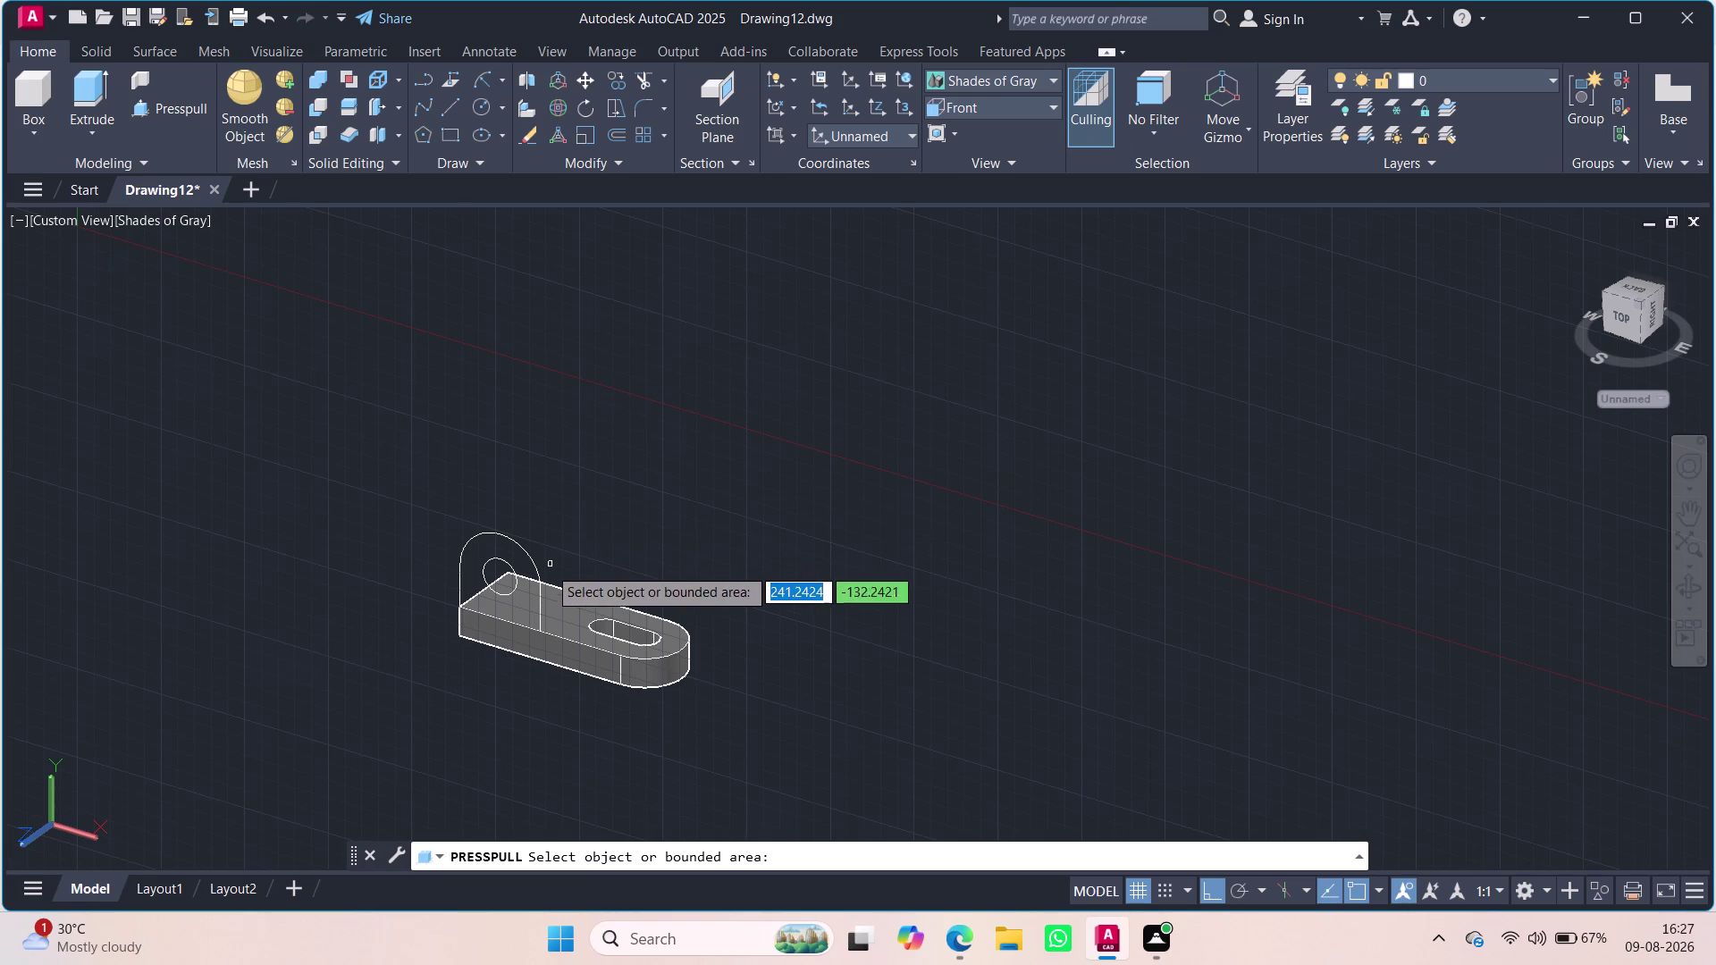
click(537, 607)
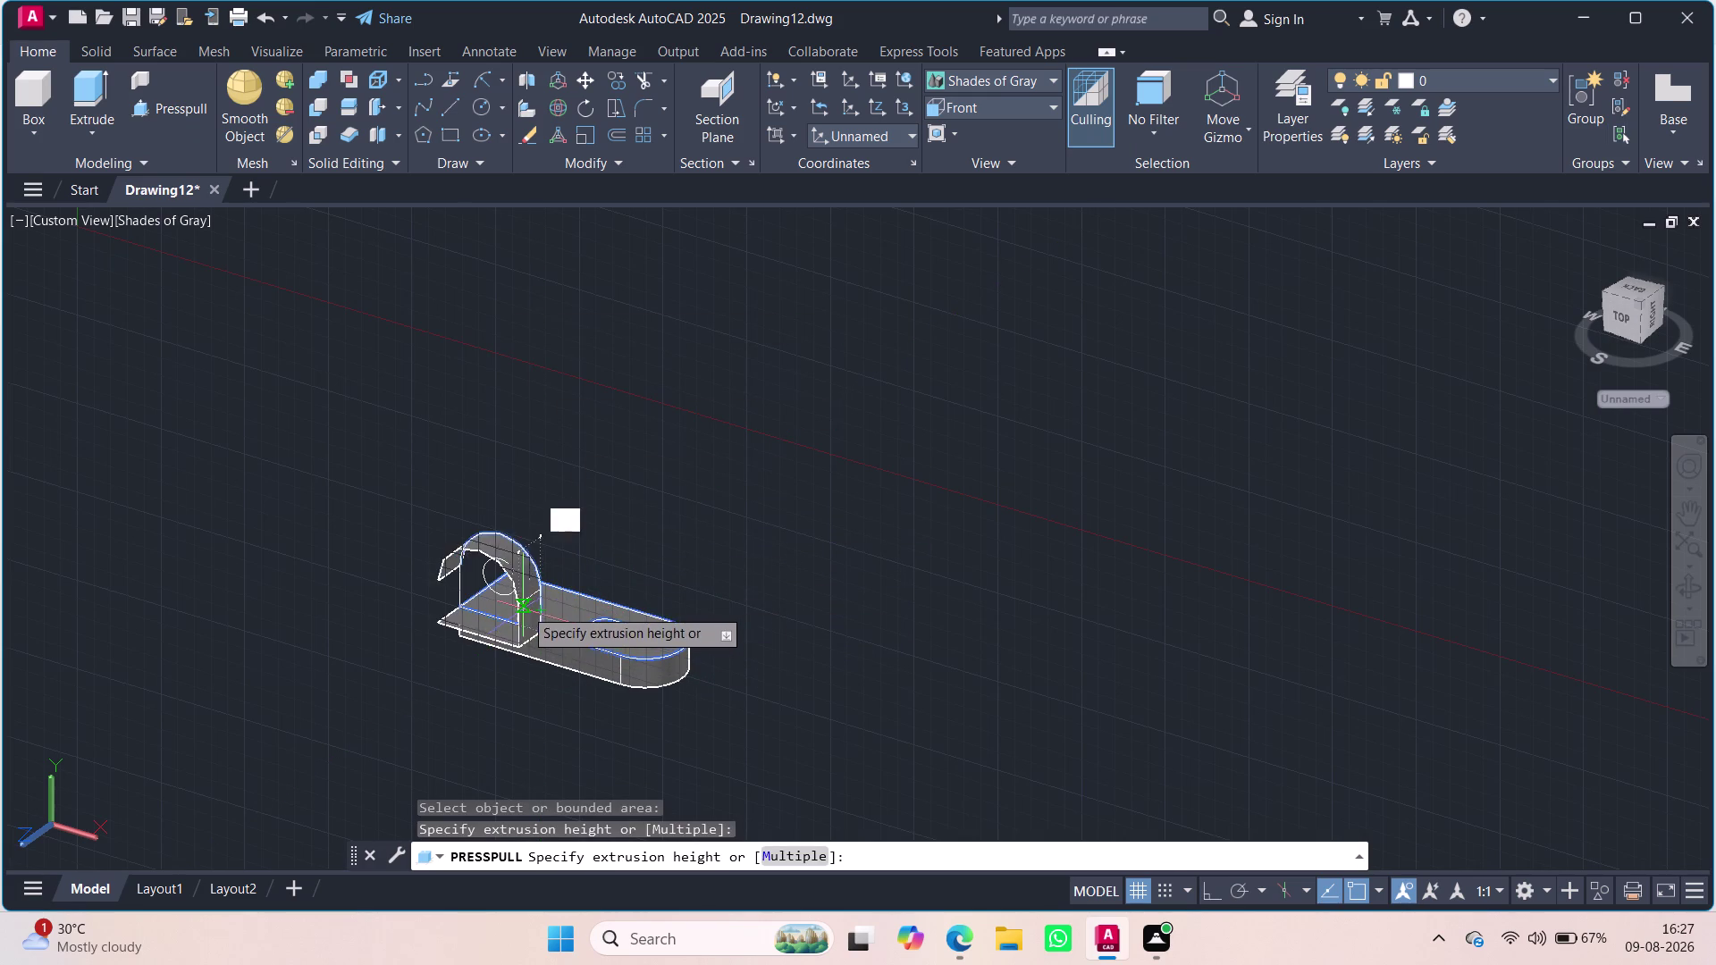
key(Escape)
click(67, 76)
click(80, 86)
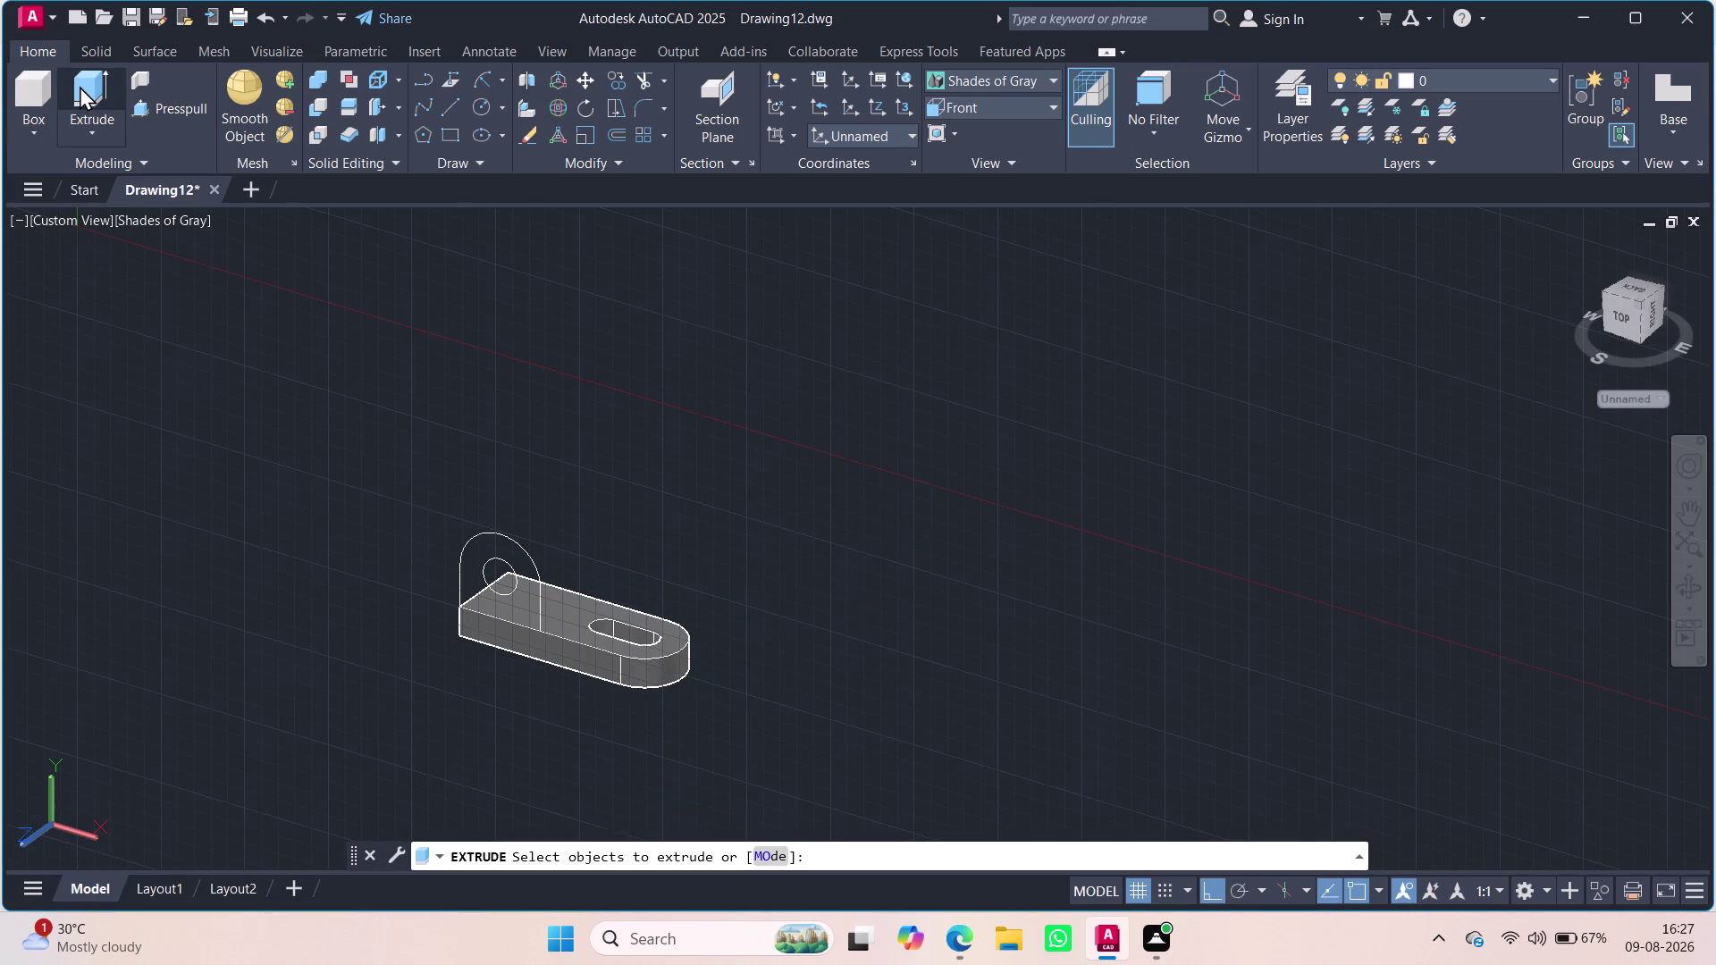
click(528, 557)
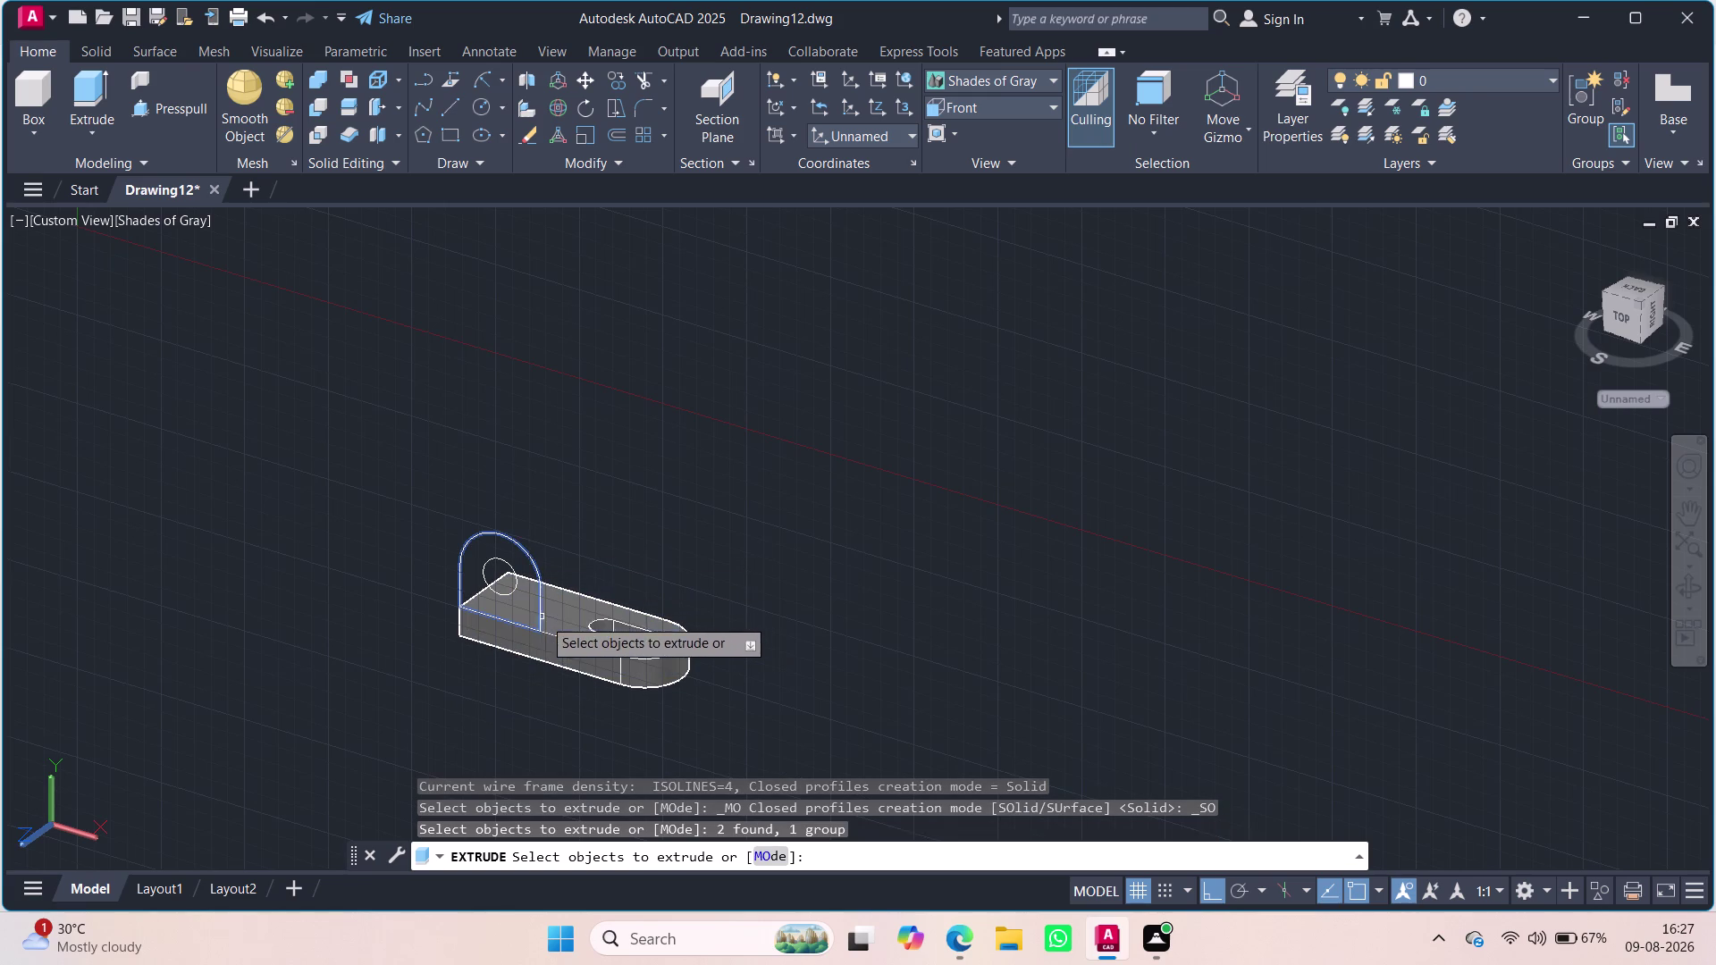
drag(543, 617, 545, 606)
click(704, 492)
right_click(532, 546)
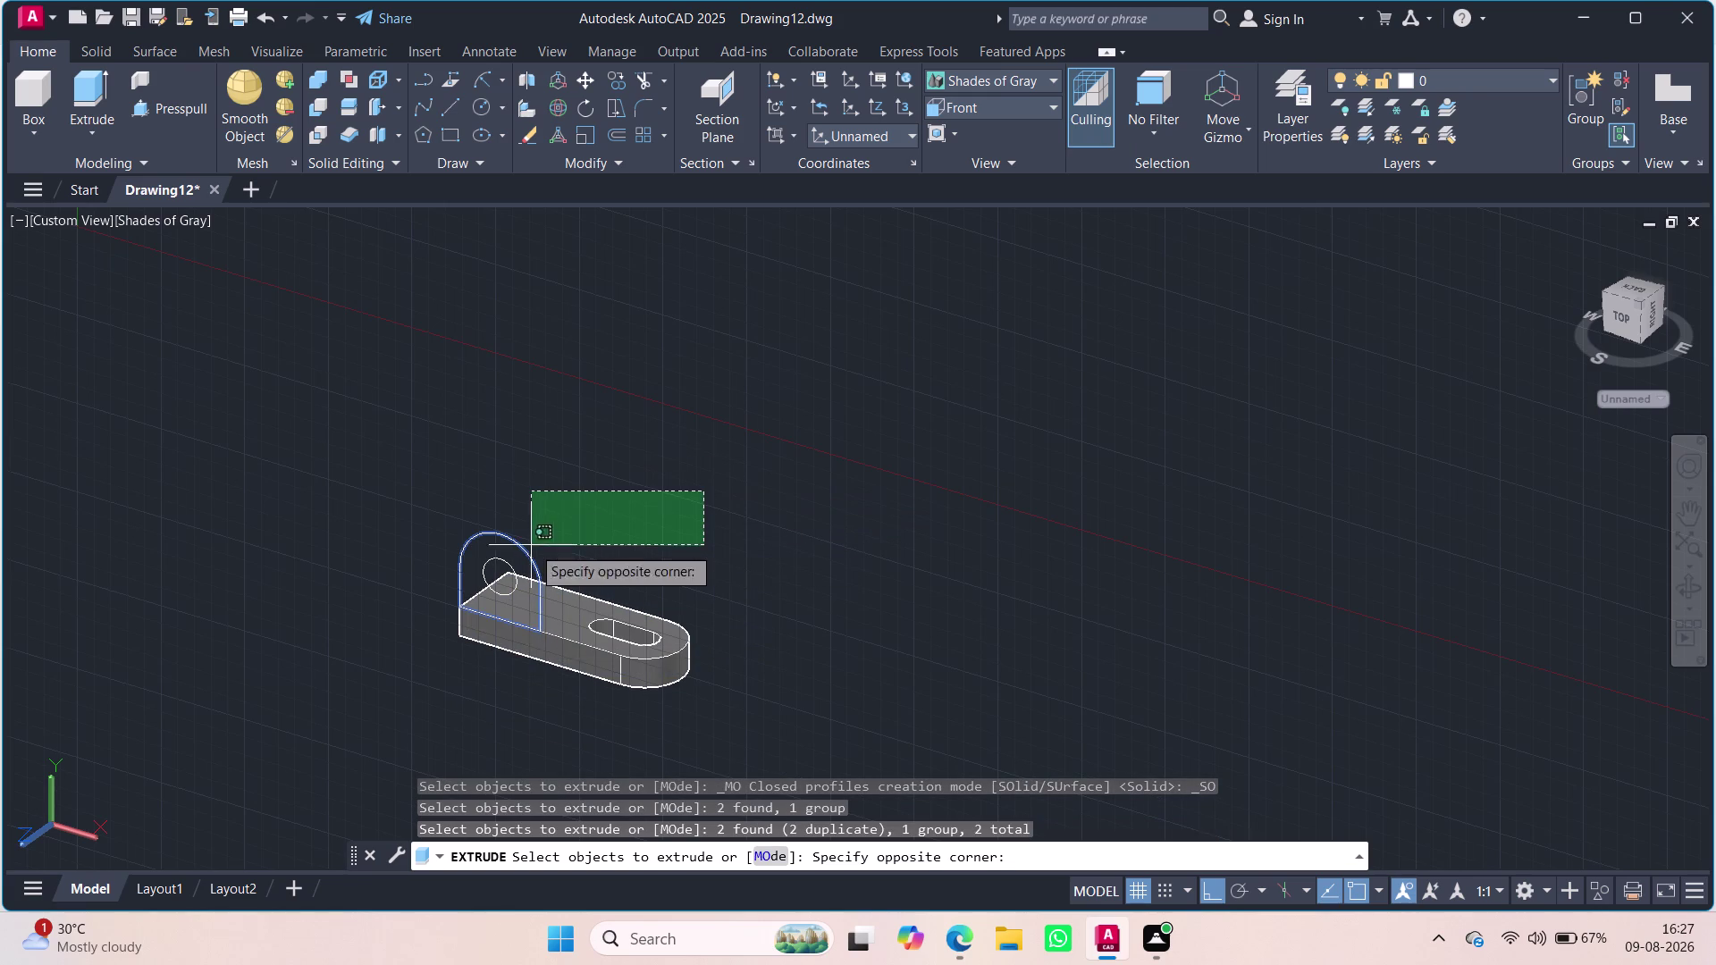
click(567, 453)
key(Escape)
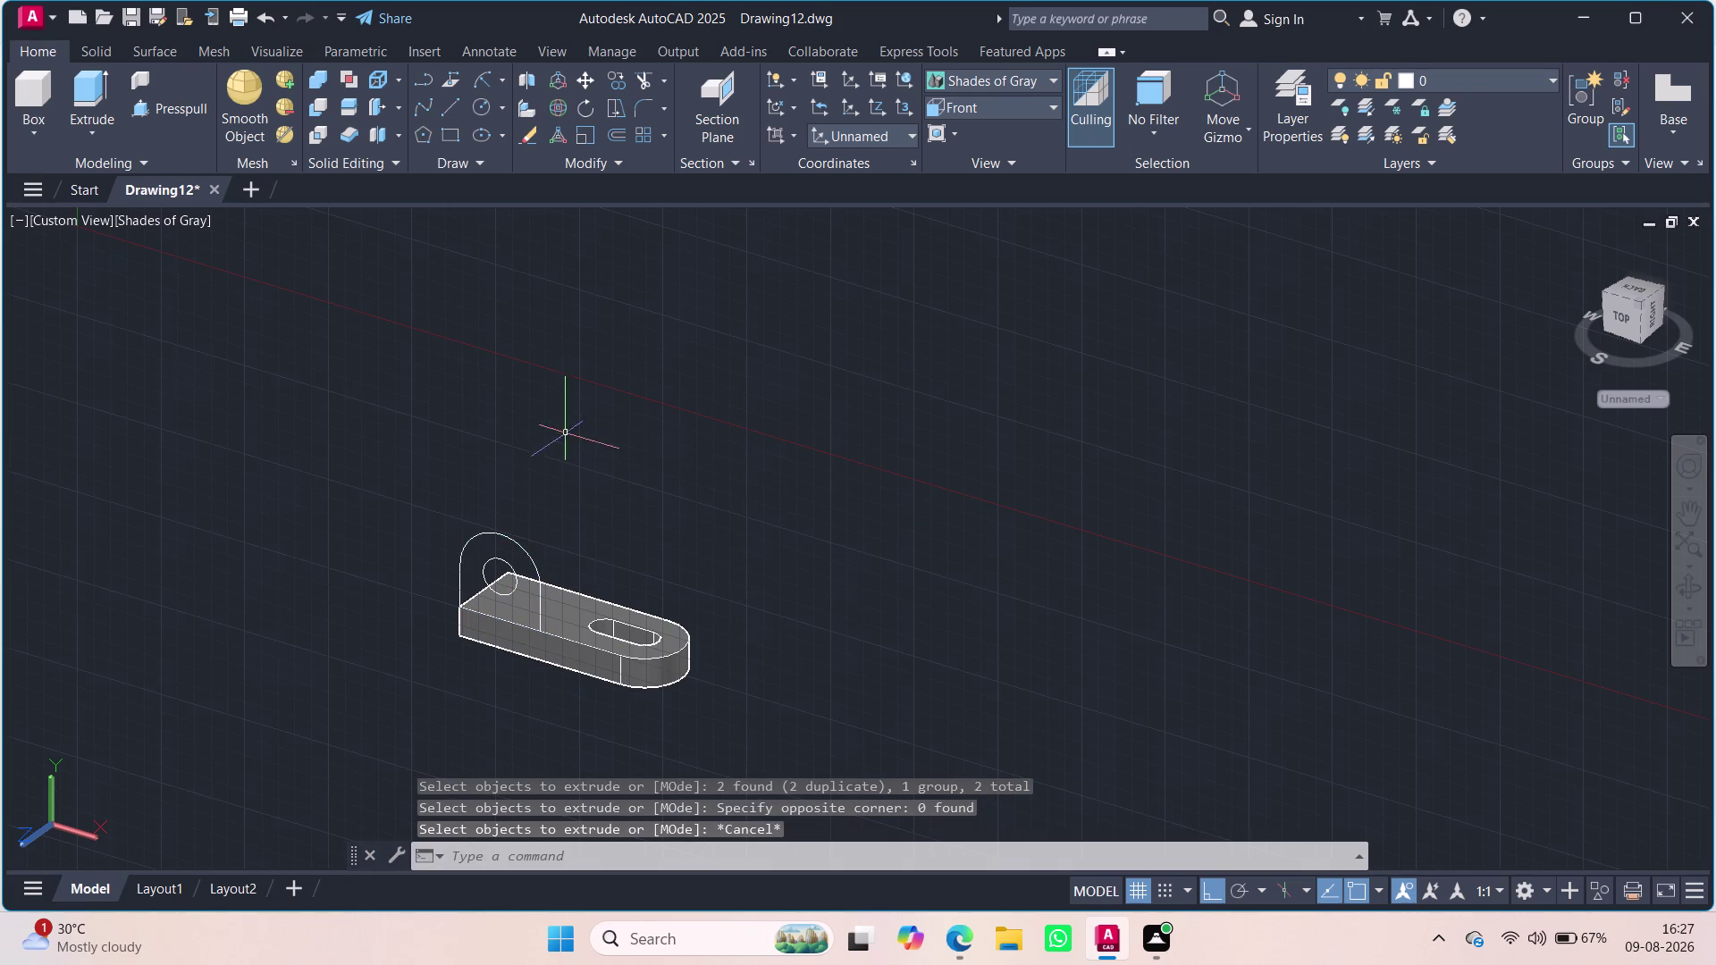
Select the upright profile outline and erase it.
click(528, 553)
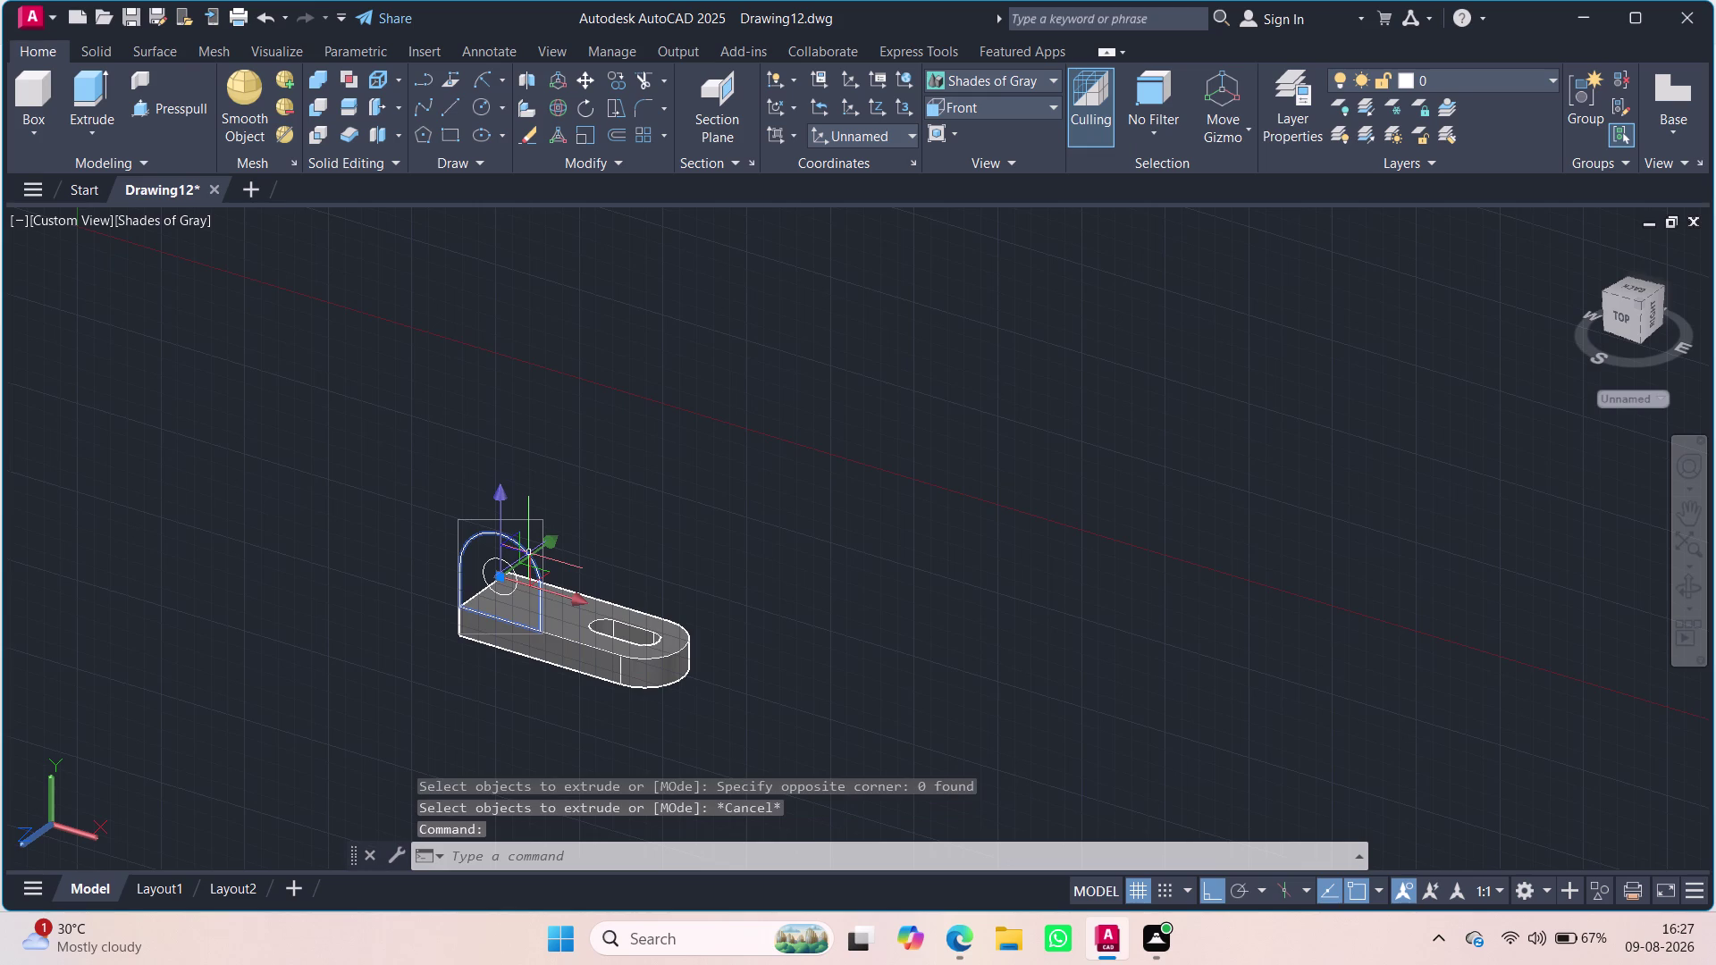
key(Delete)
click(512, 594)
Erase the remaining circle, then view the base plate from the front and zoom out.
key(Delete)
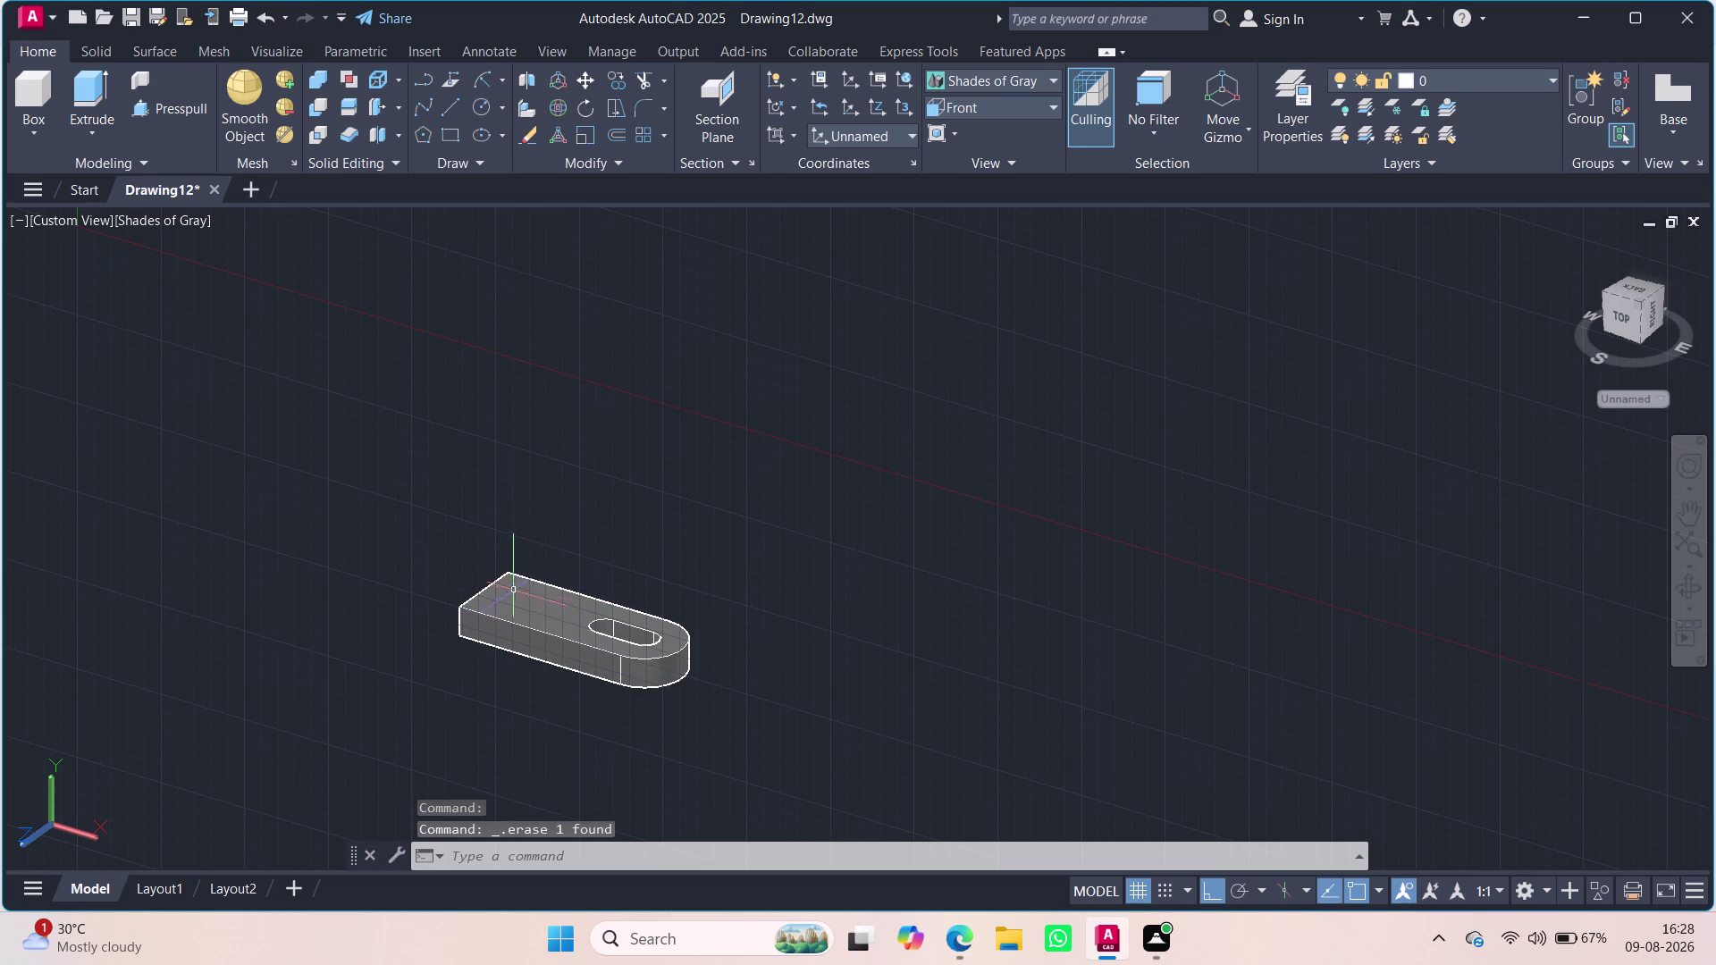
click(979, 104)
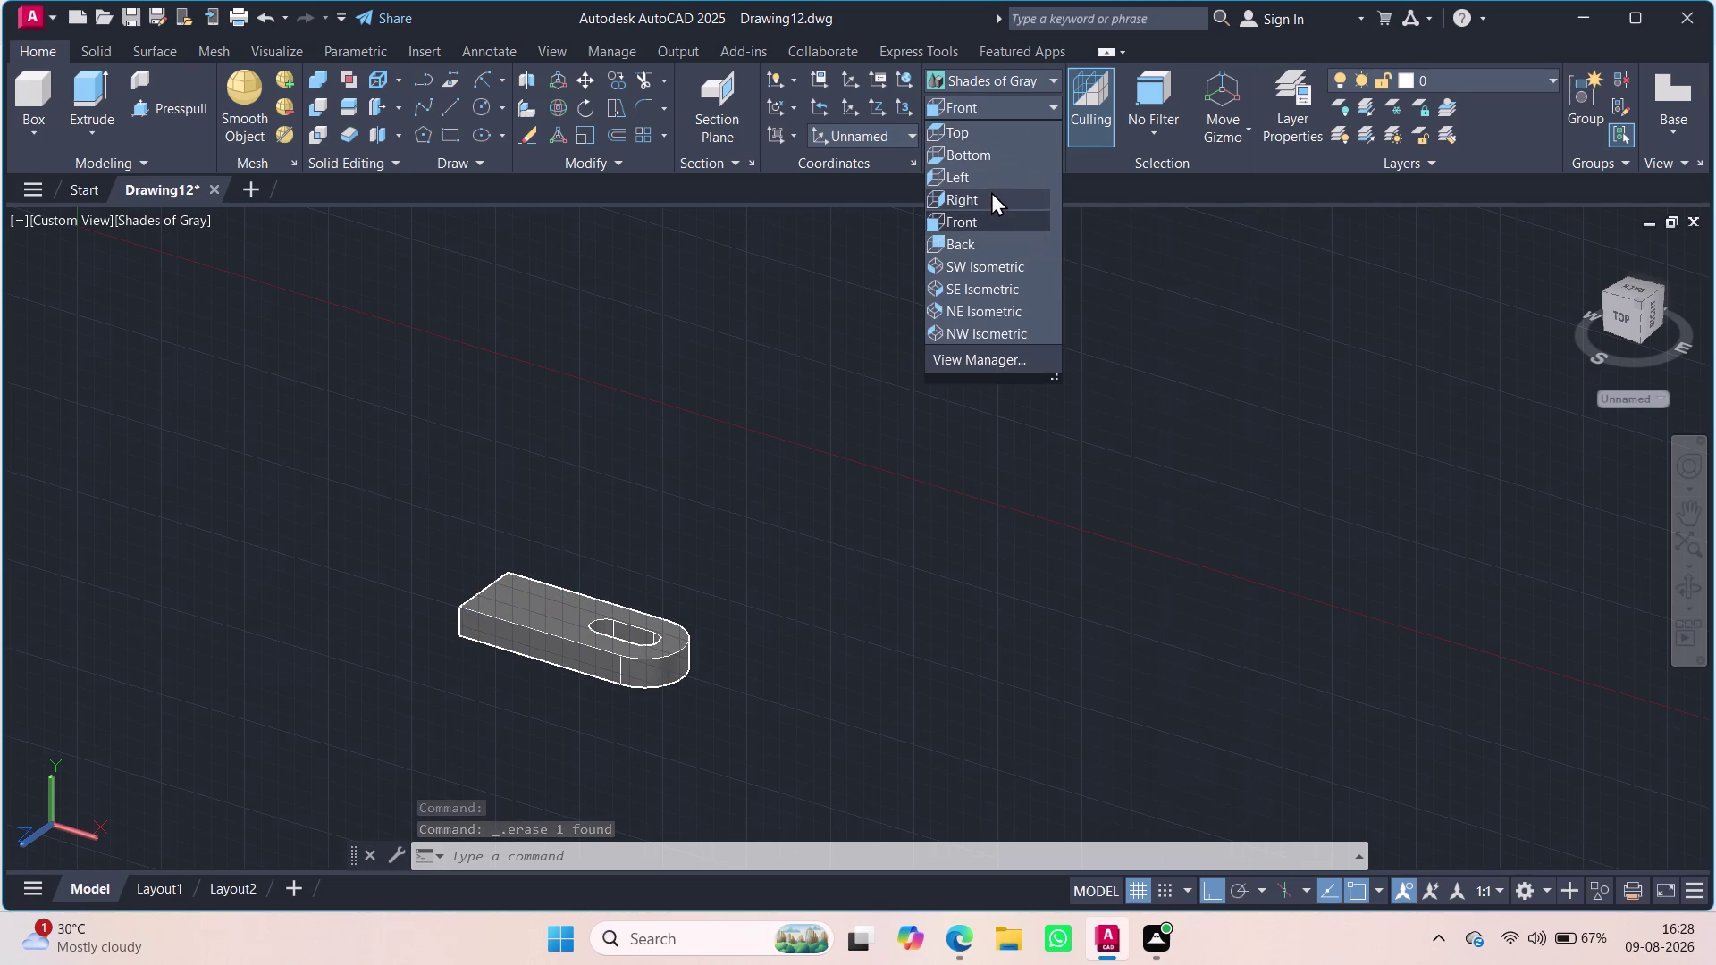
click(986, 222)
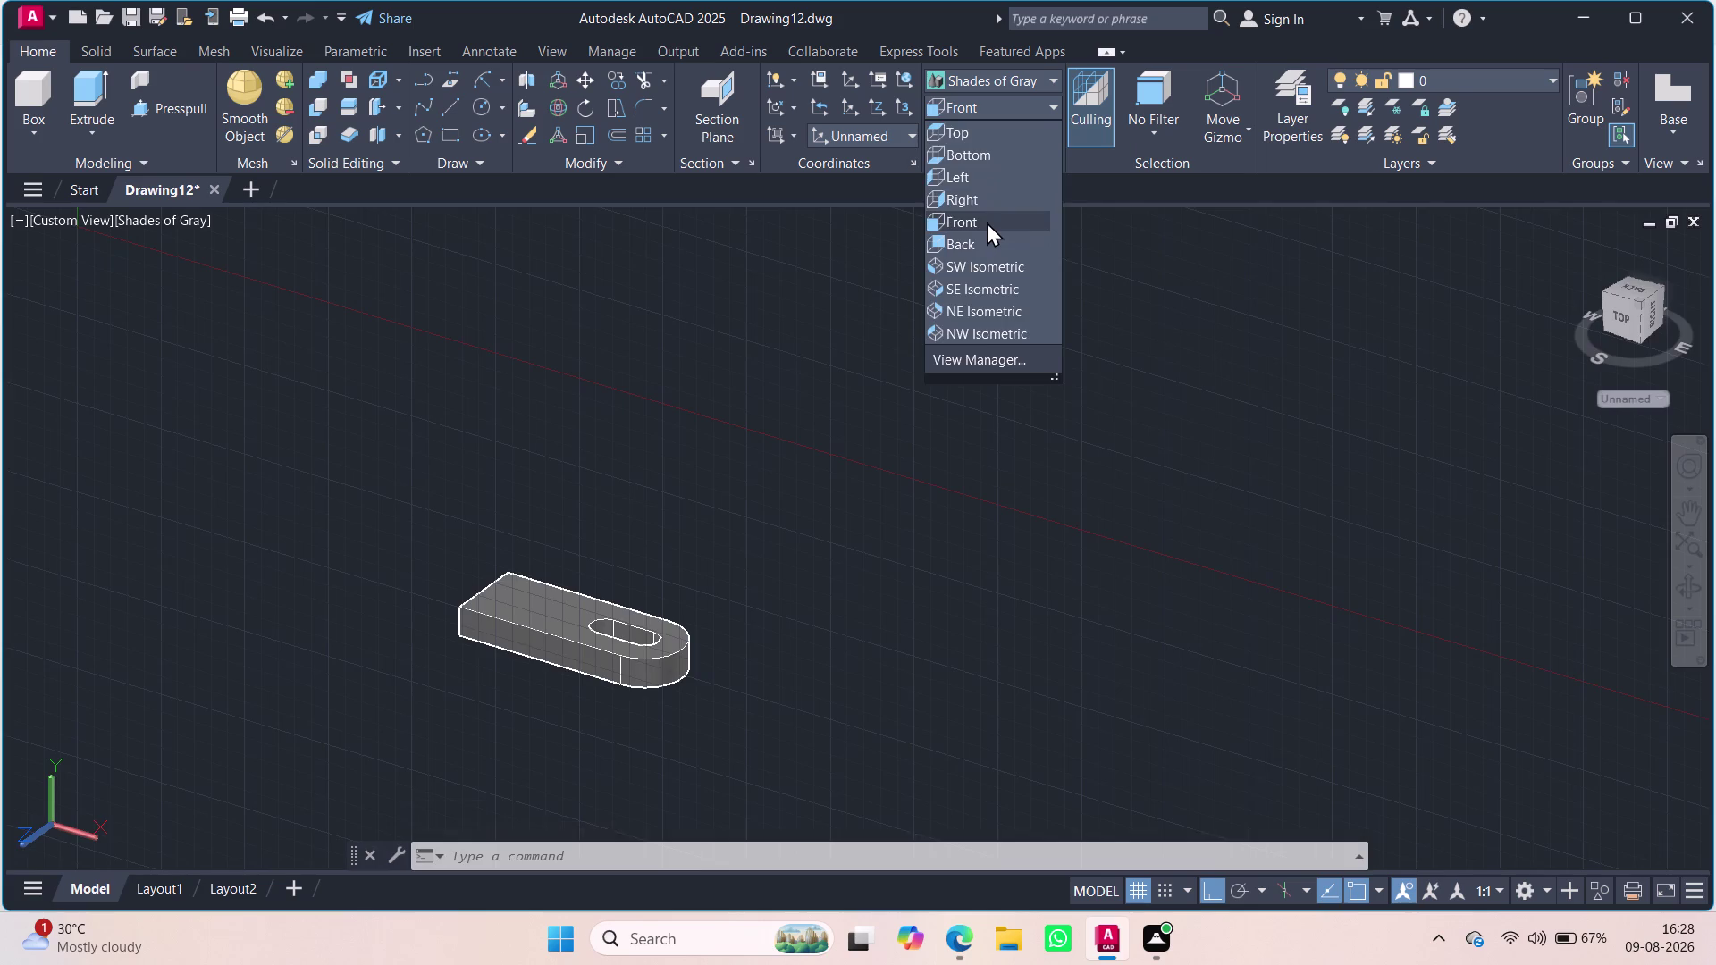
scroll(up, 3)
scroll(down, 3)
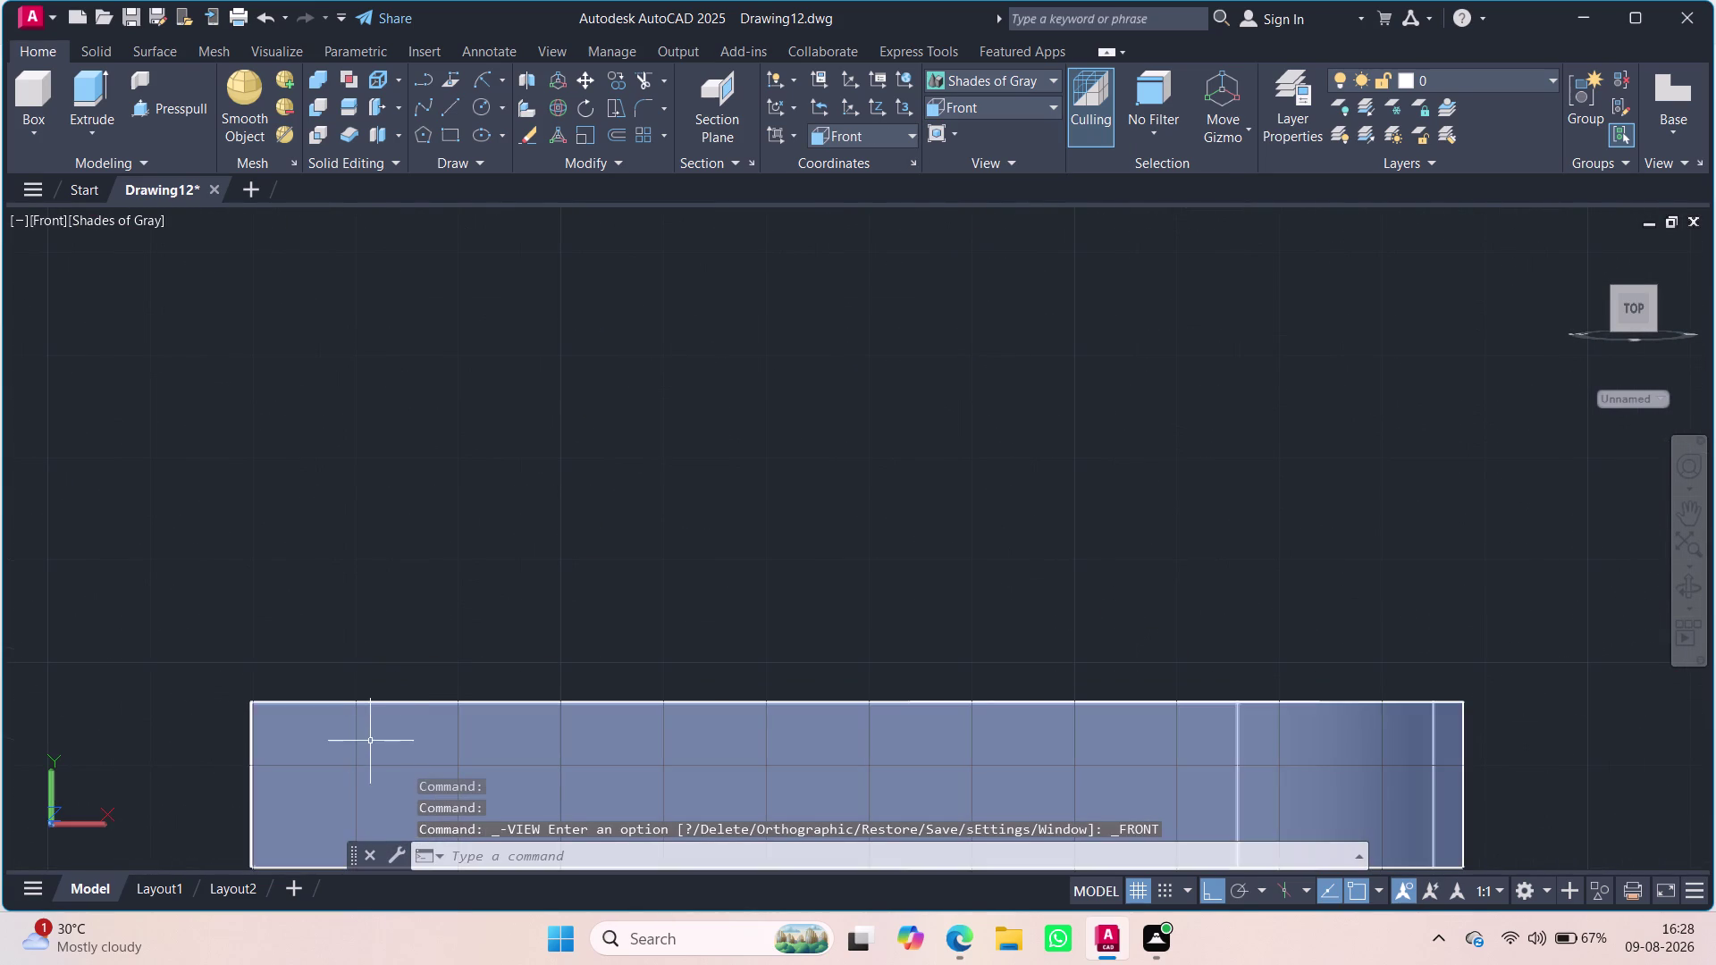
scroll(up, 3)
scroll(down, 3)
scroll(down, 3)
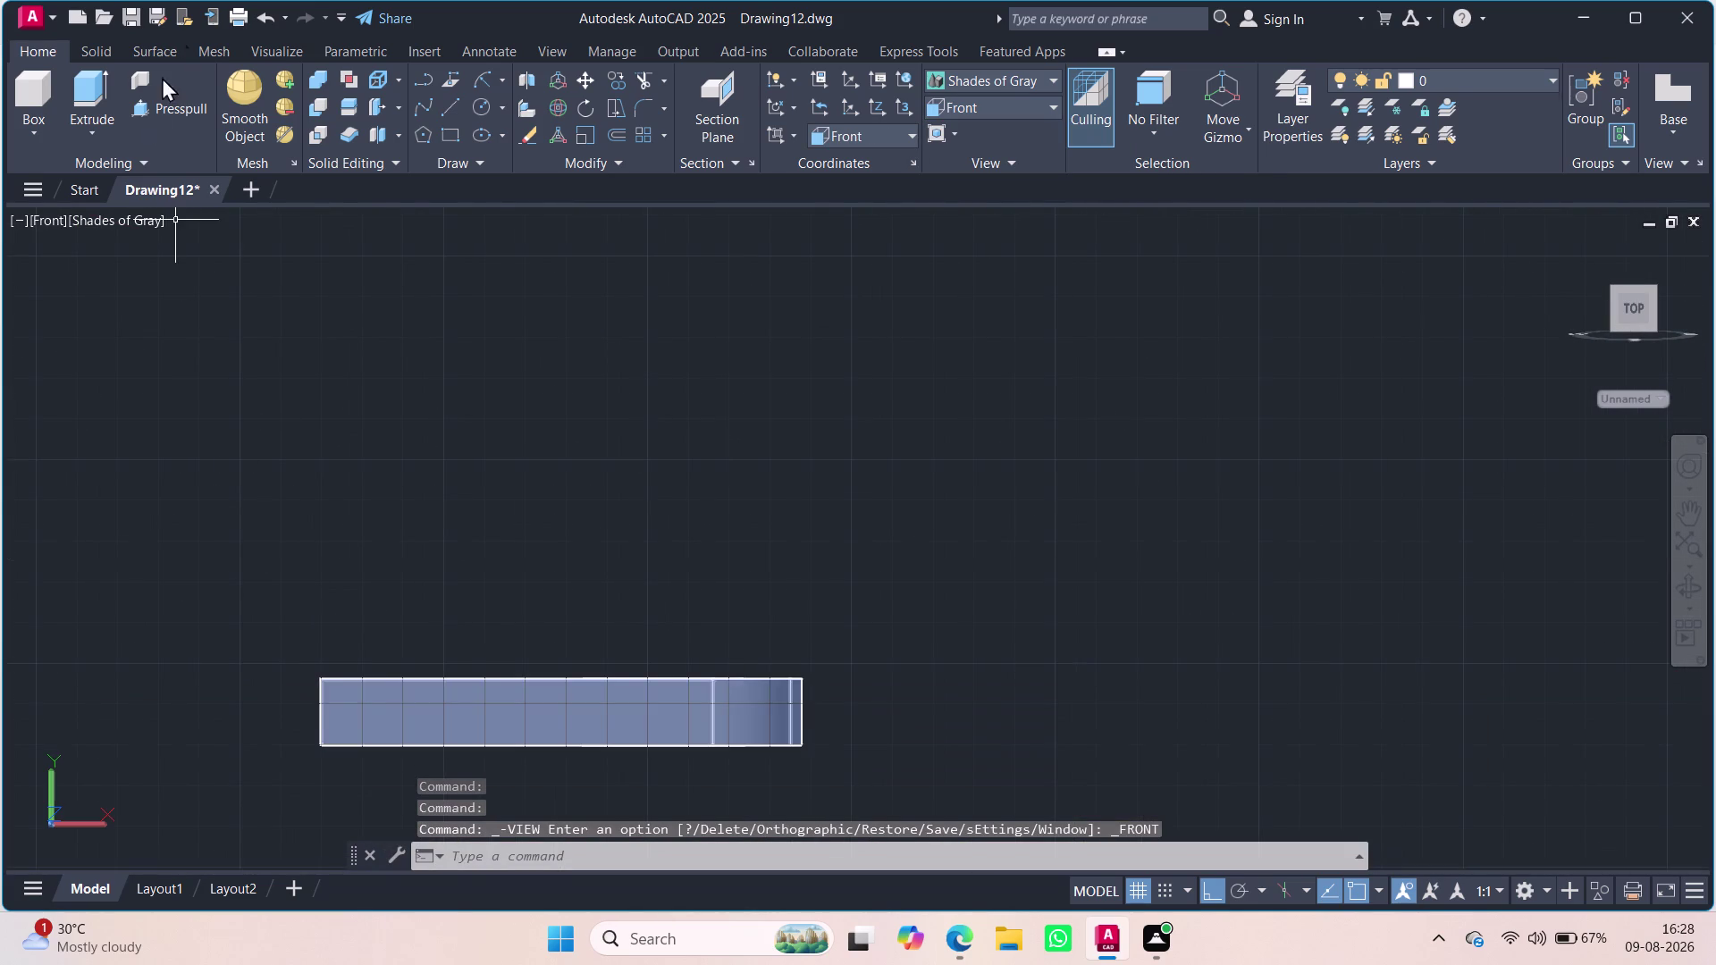
click(456, 103)
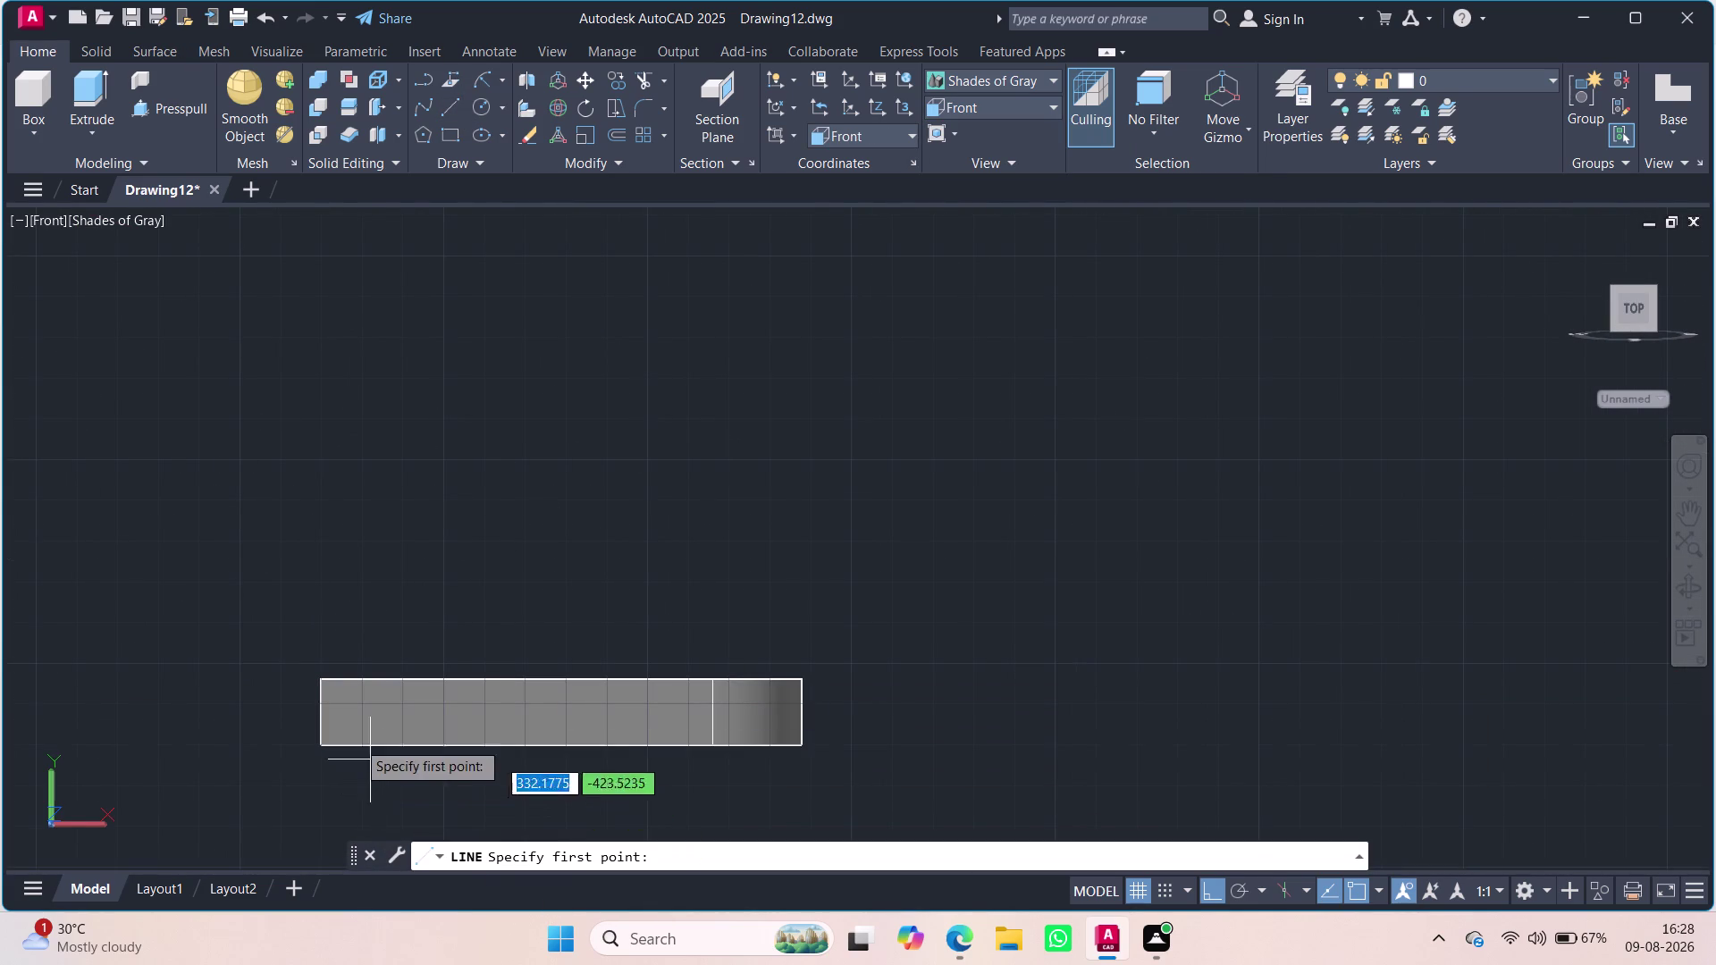
Trace the upright outline with lines rising from the base plate's top edge.
click(320, 680)
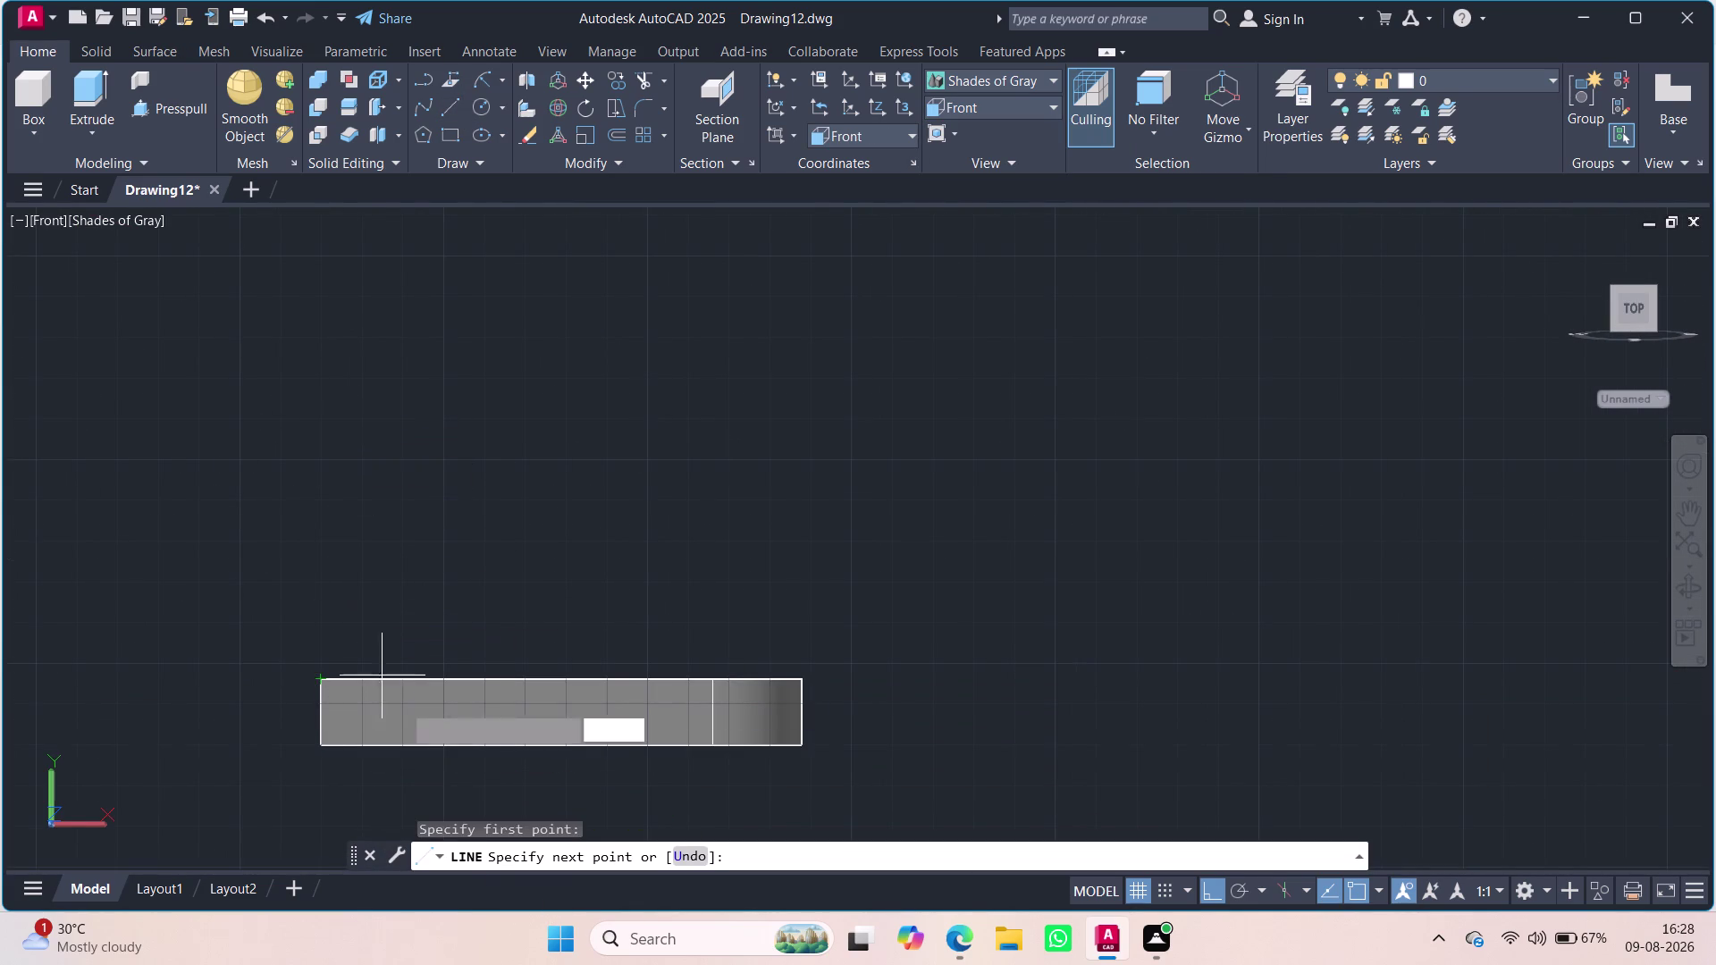
click(481, 675)
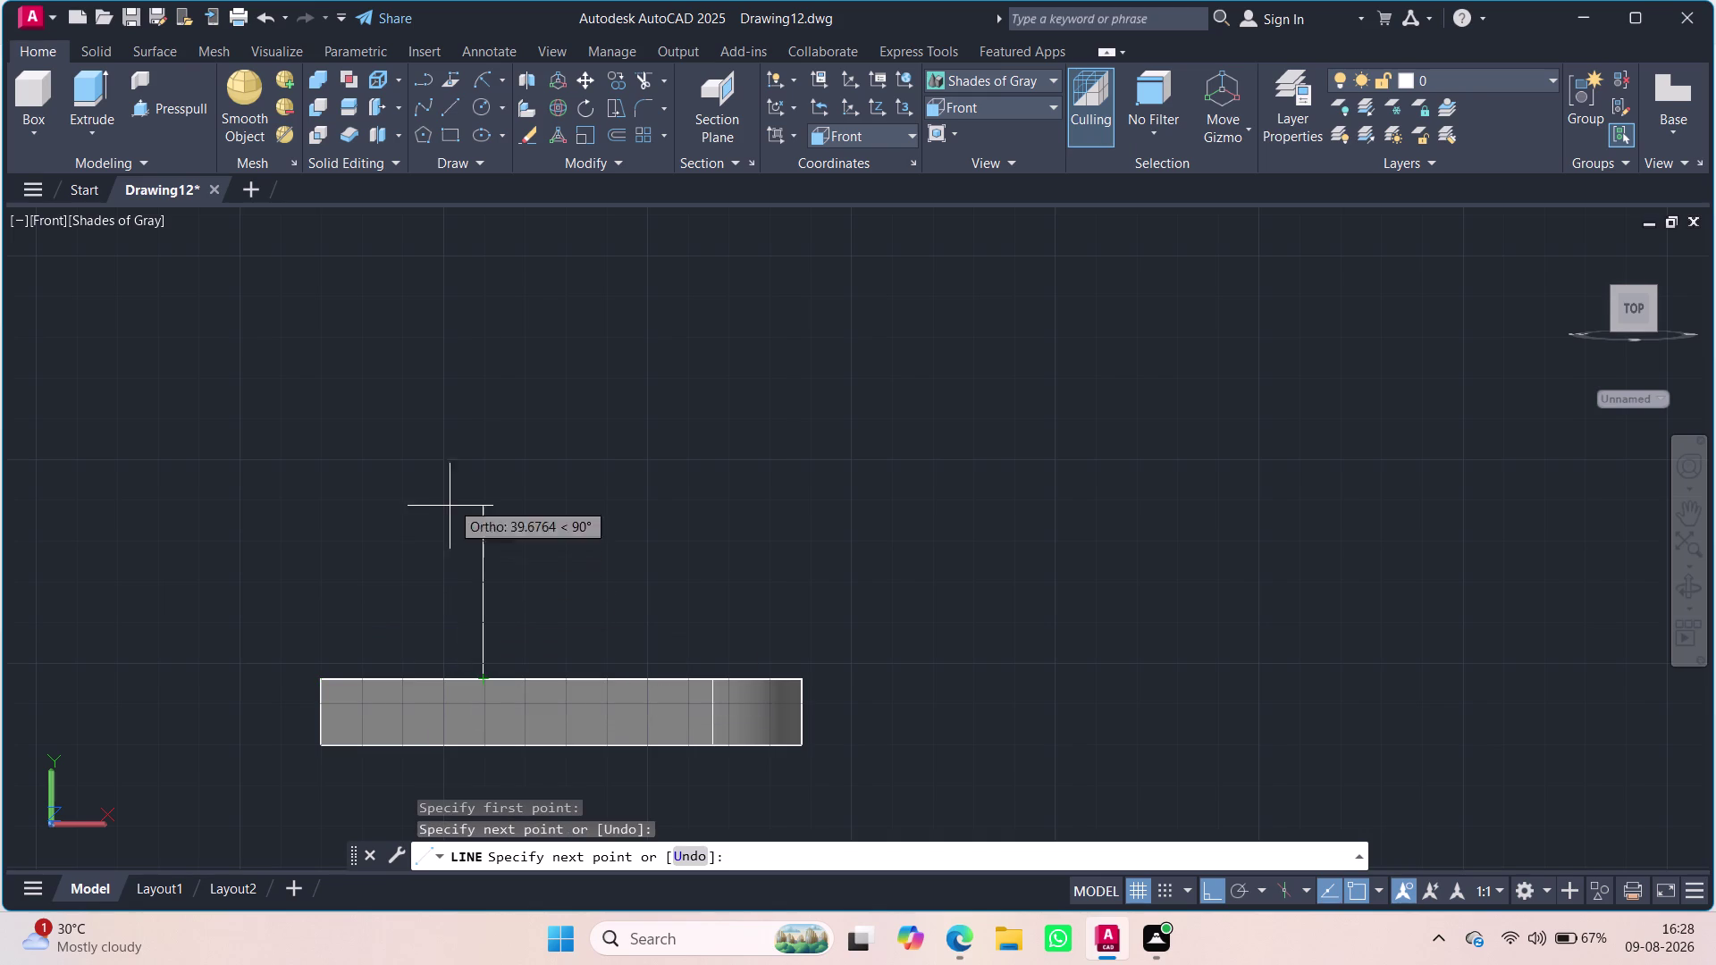
click(477, 534)
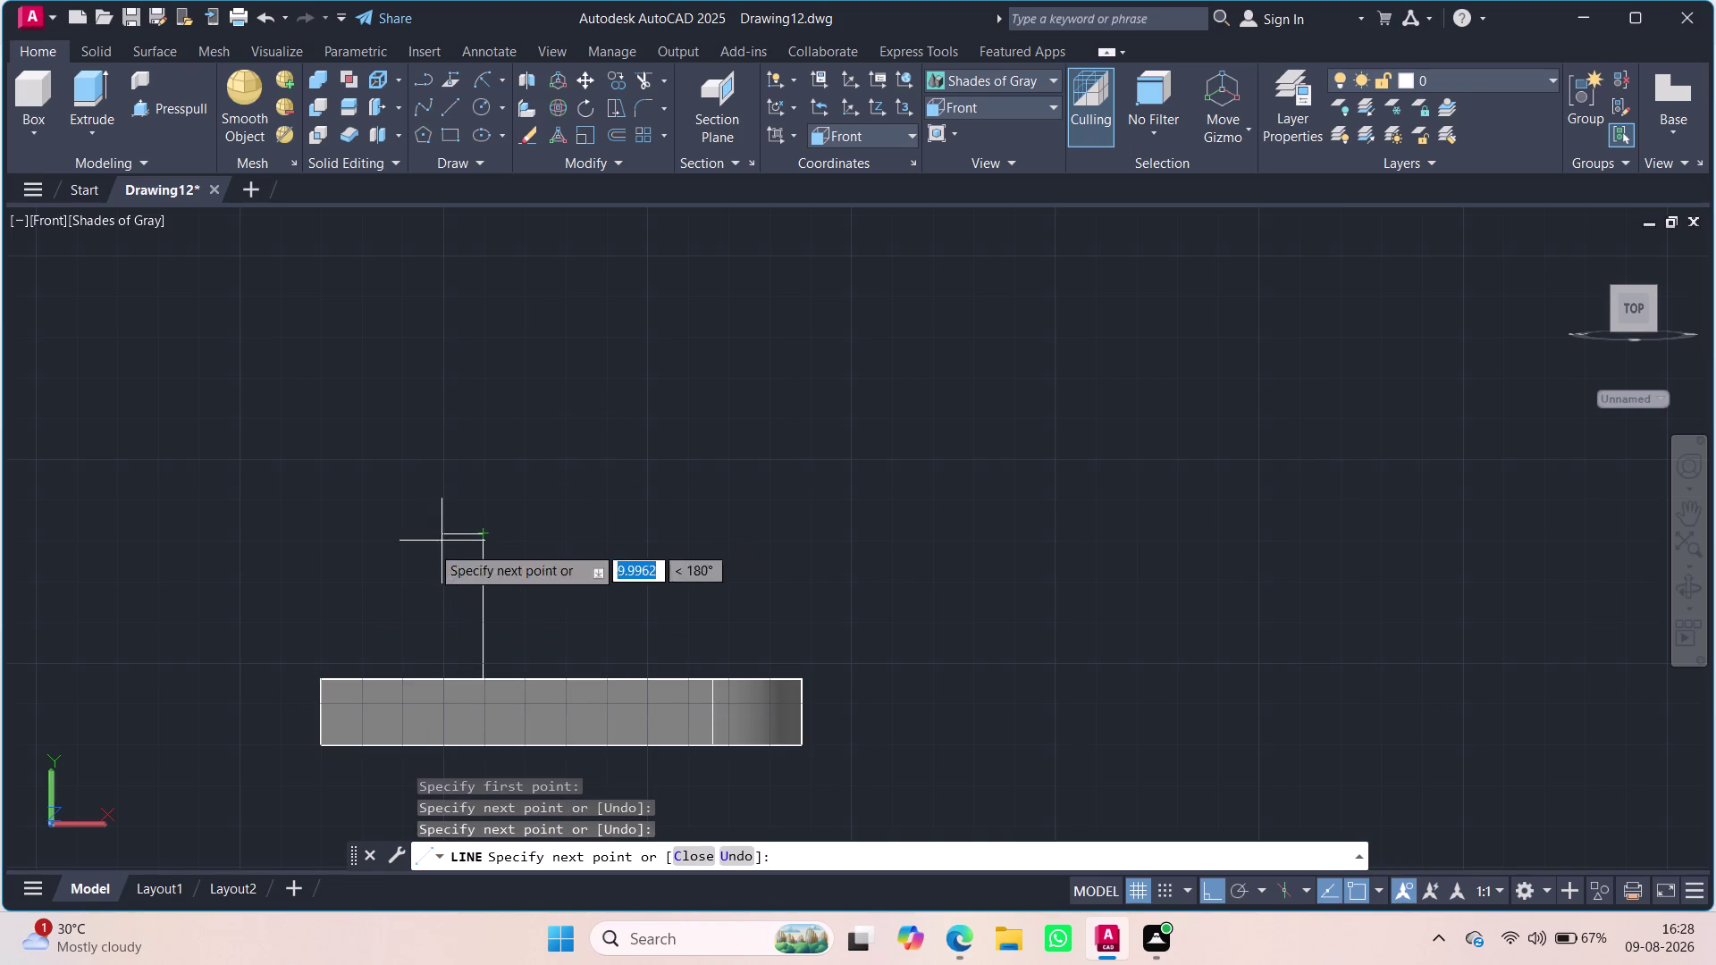
click(322, 533)
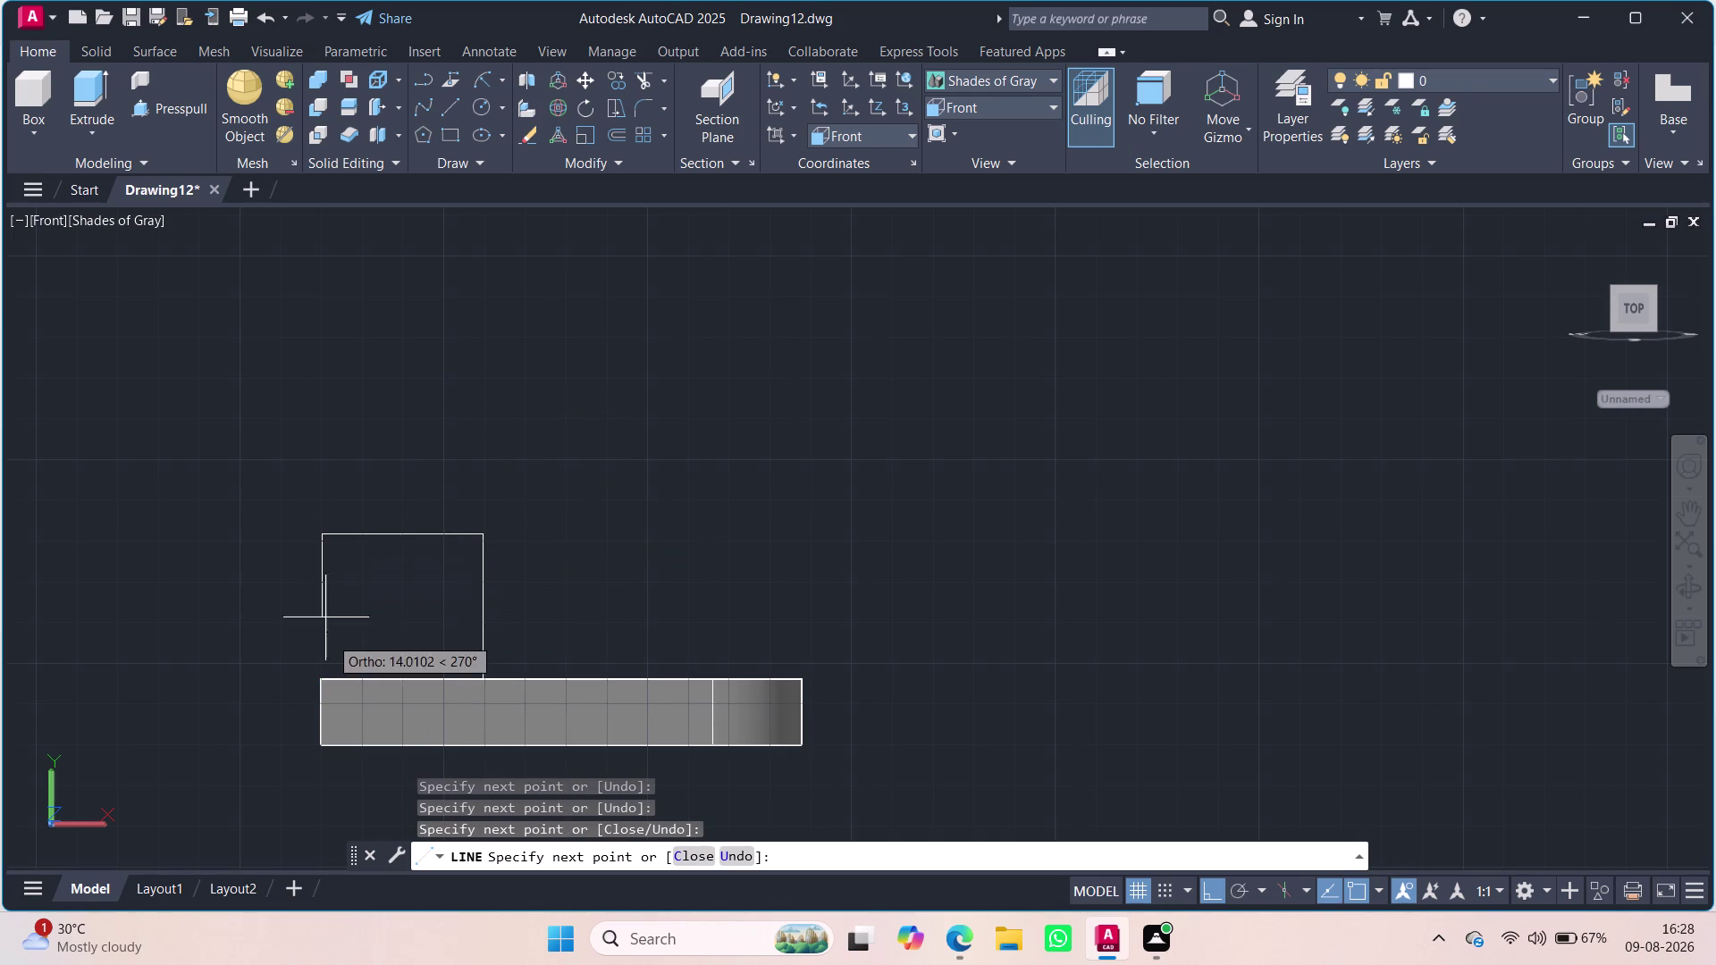
click(320, 680)
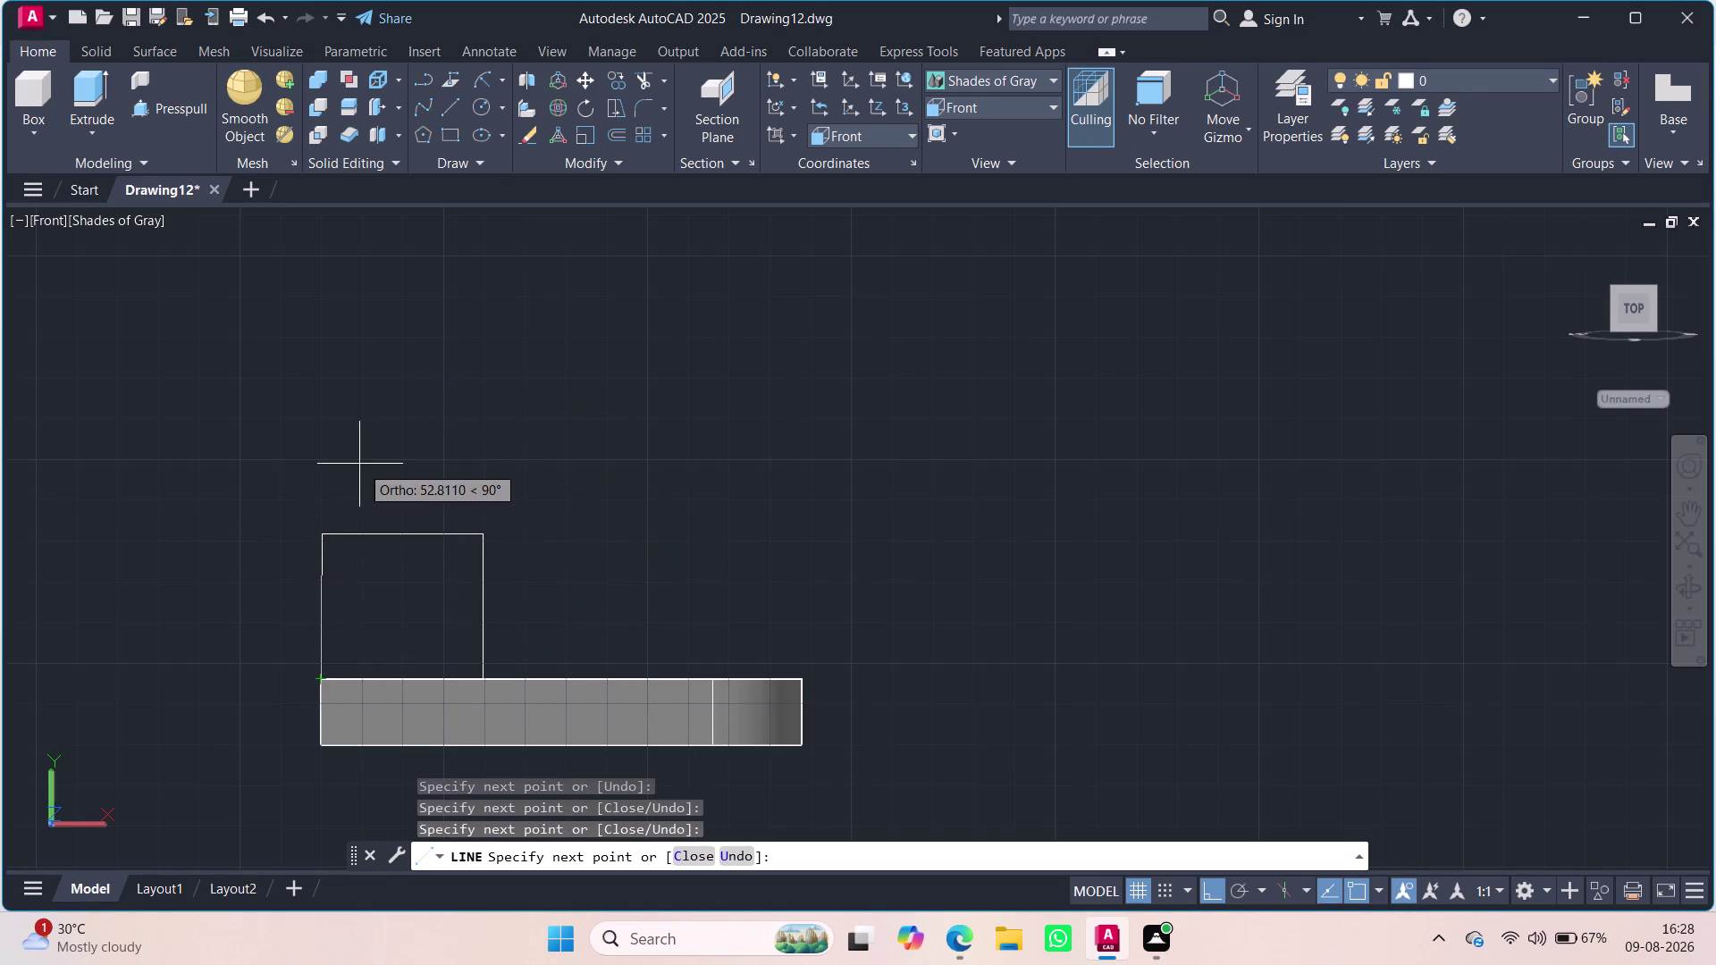
right_click(359, 454)
click(393, 468)
click(387, 534)
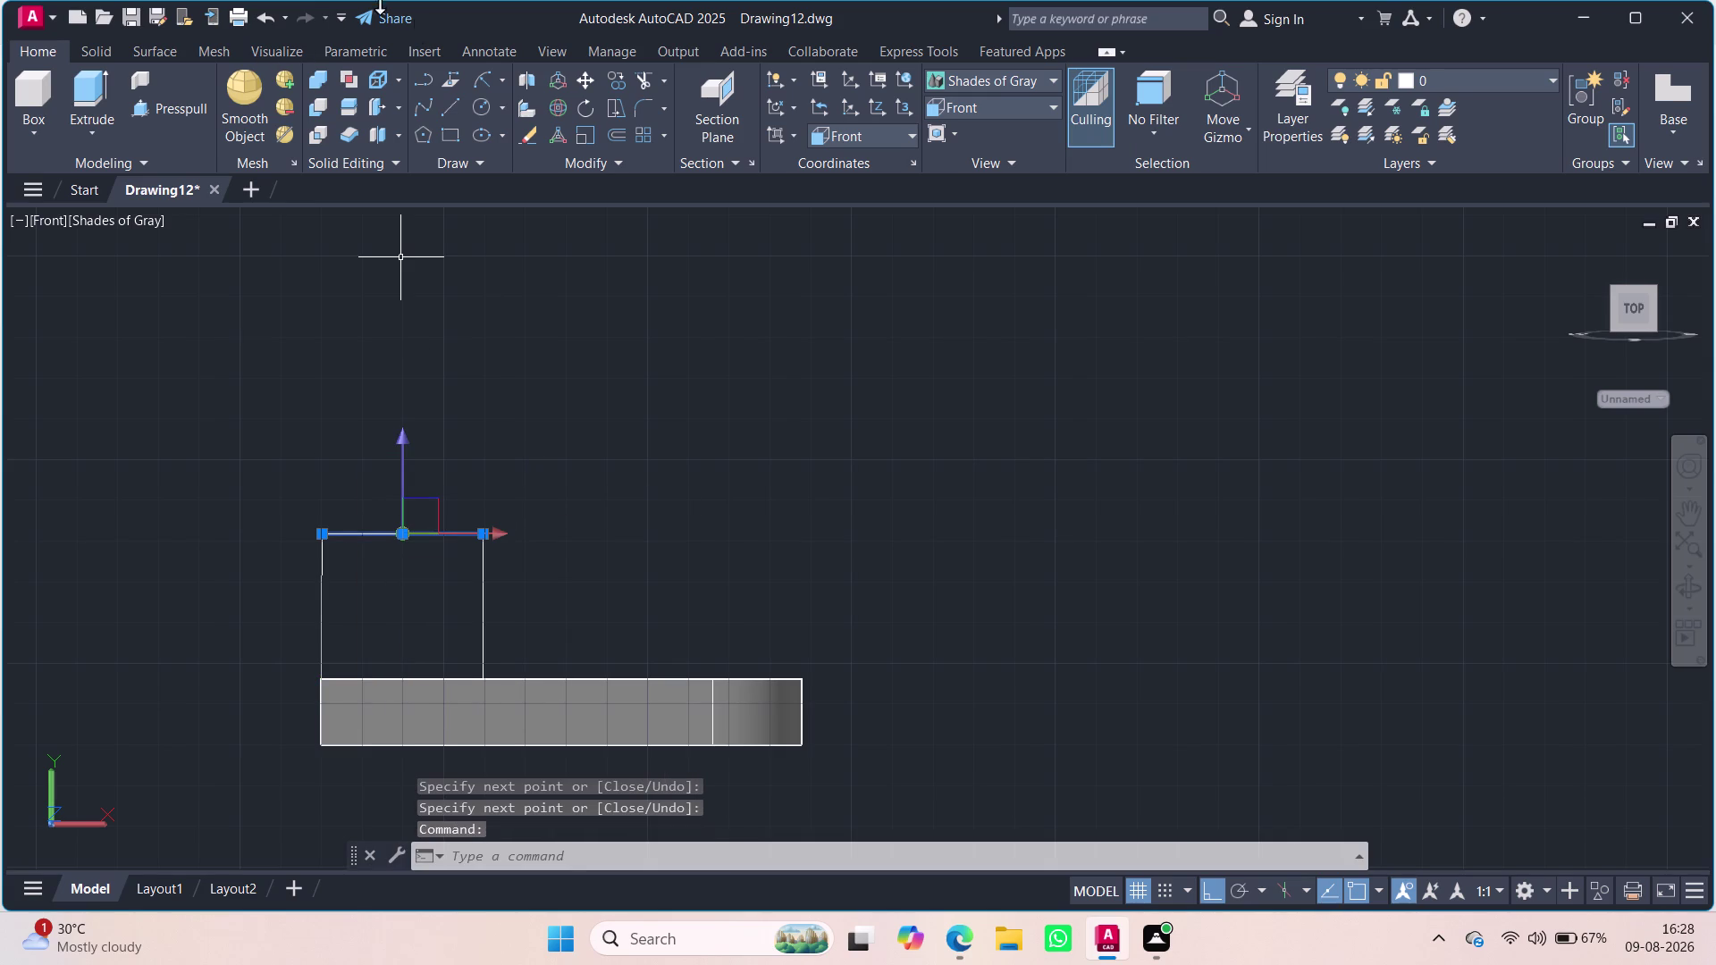
click(486, 97)
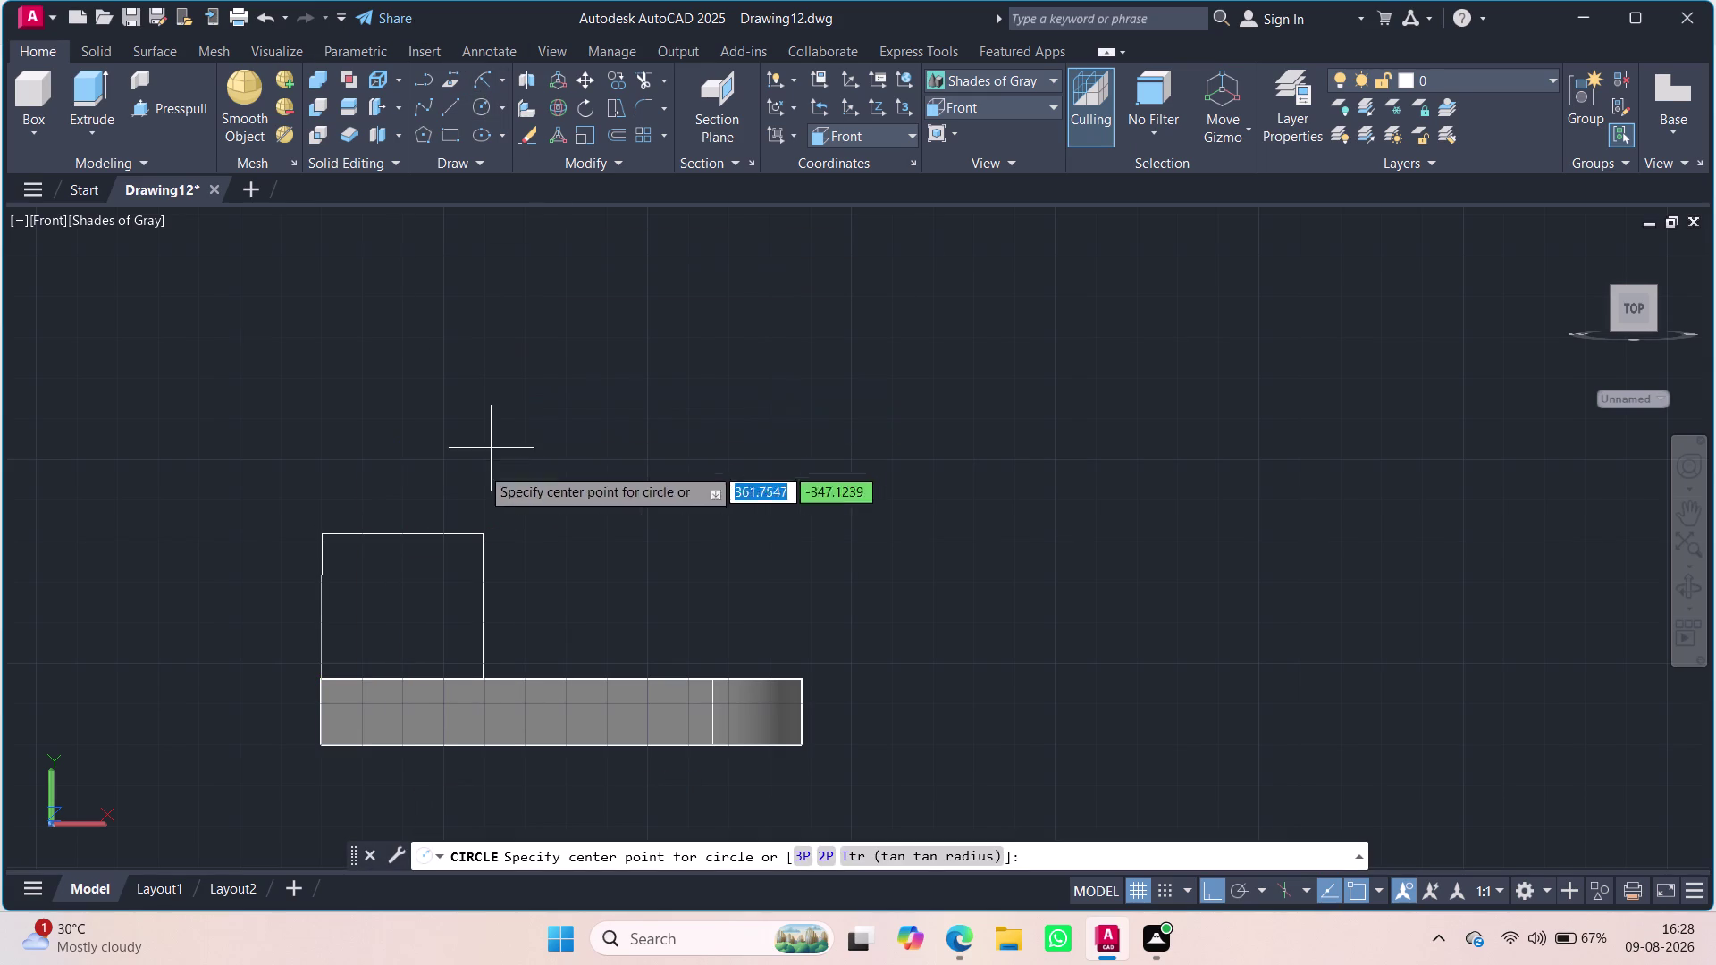
Draw a large circle on the profile's top edge and a concentric small hole circle.
click(402, 537)
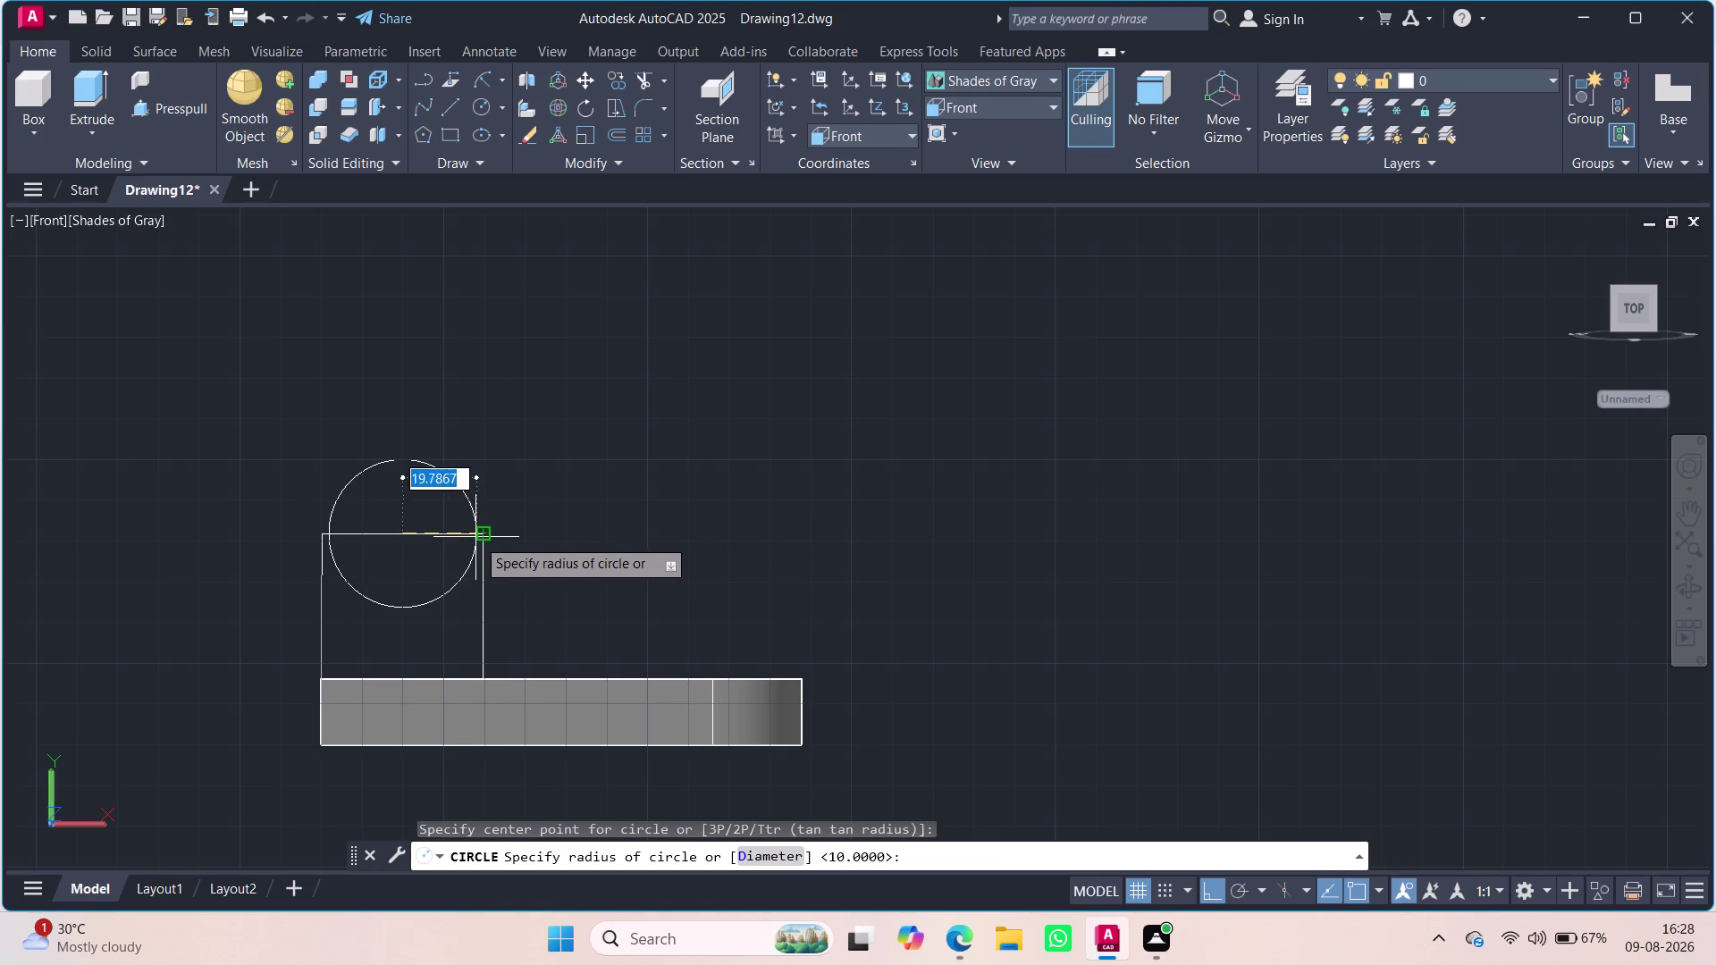
click(478, 539)
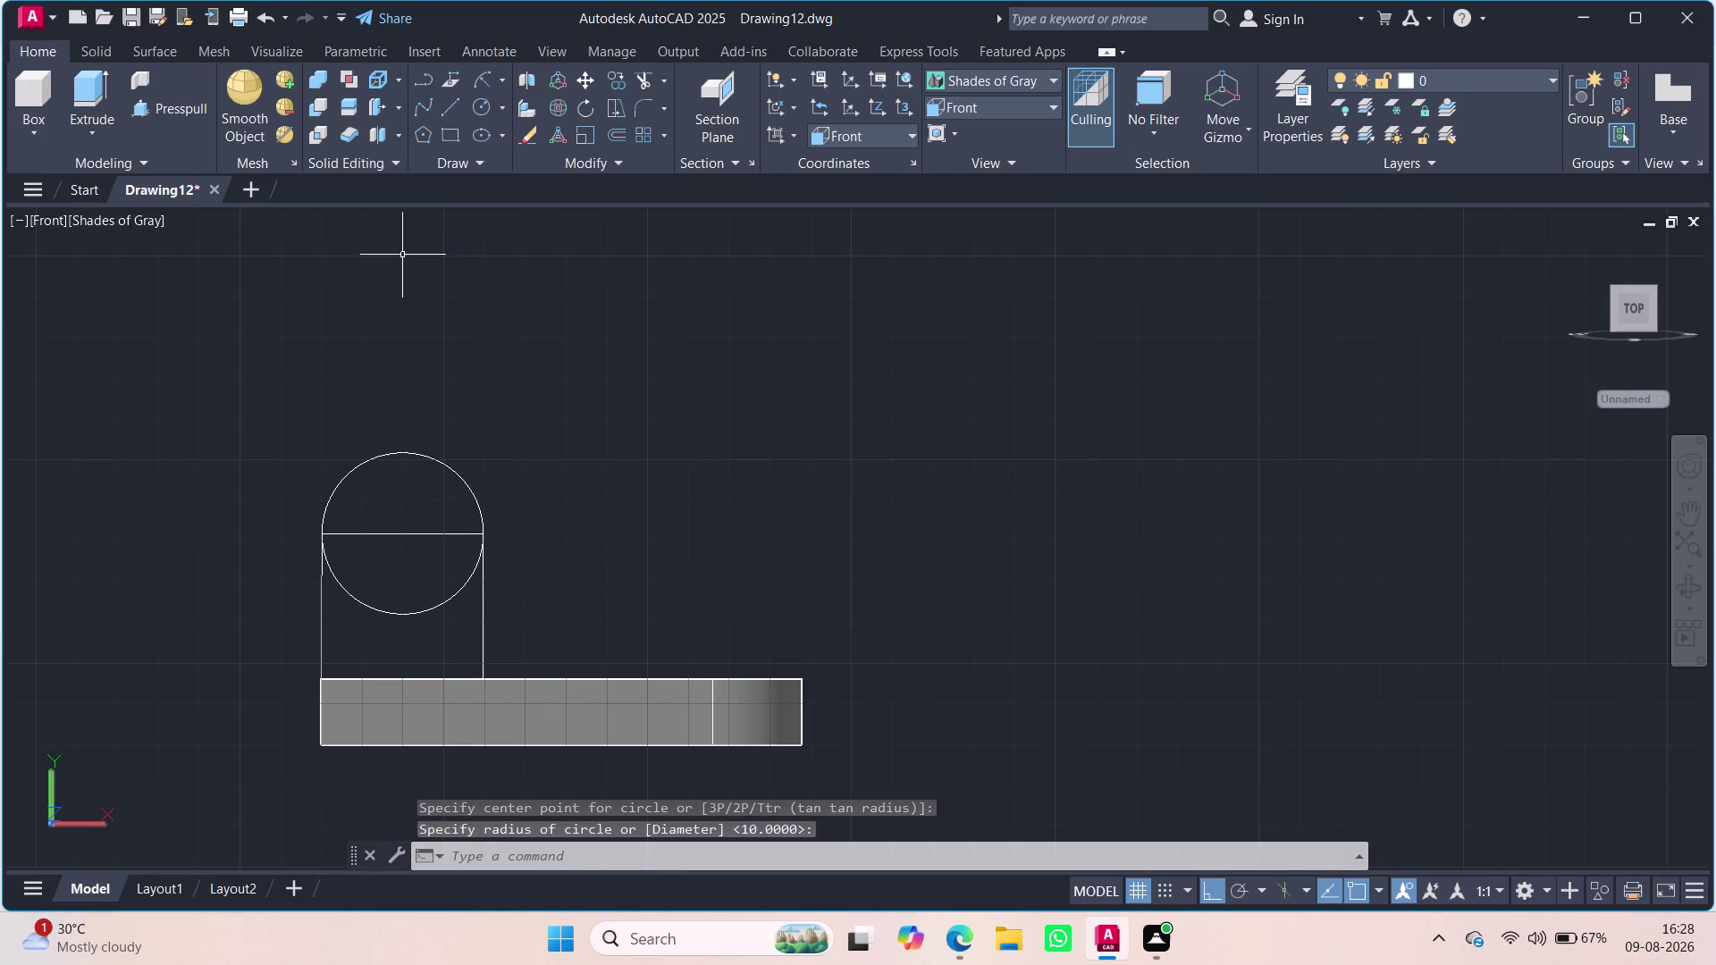
click(472, 110)
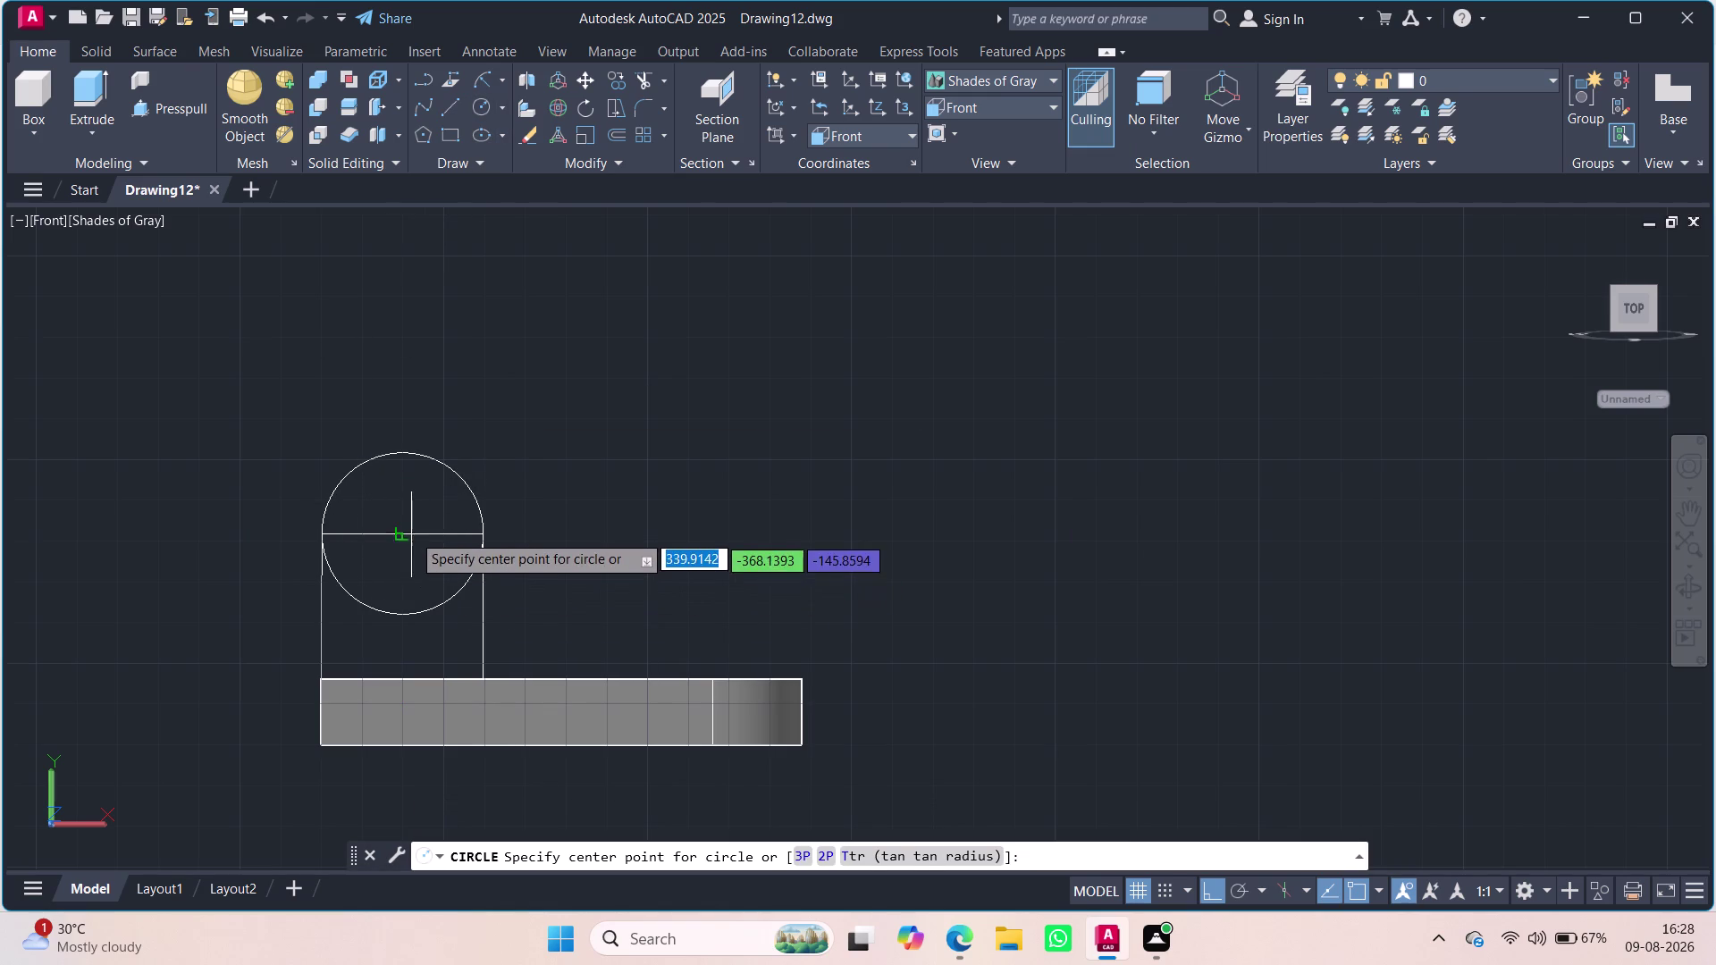
click(392, 535)
click(422, 567)
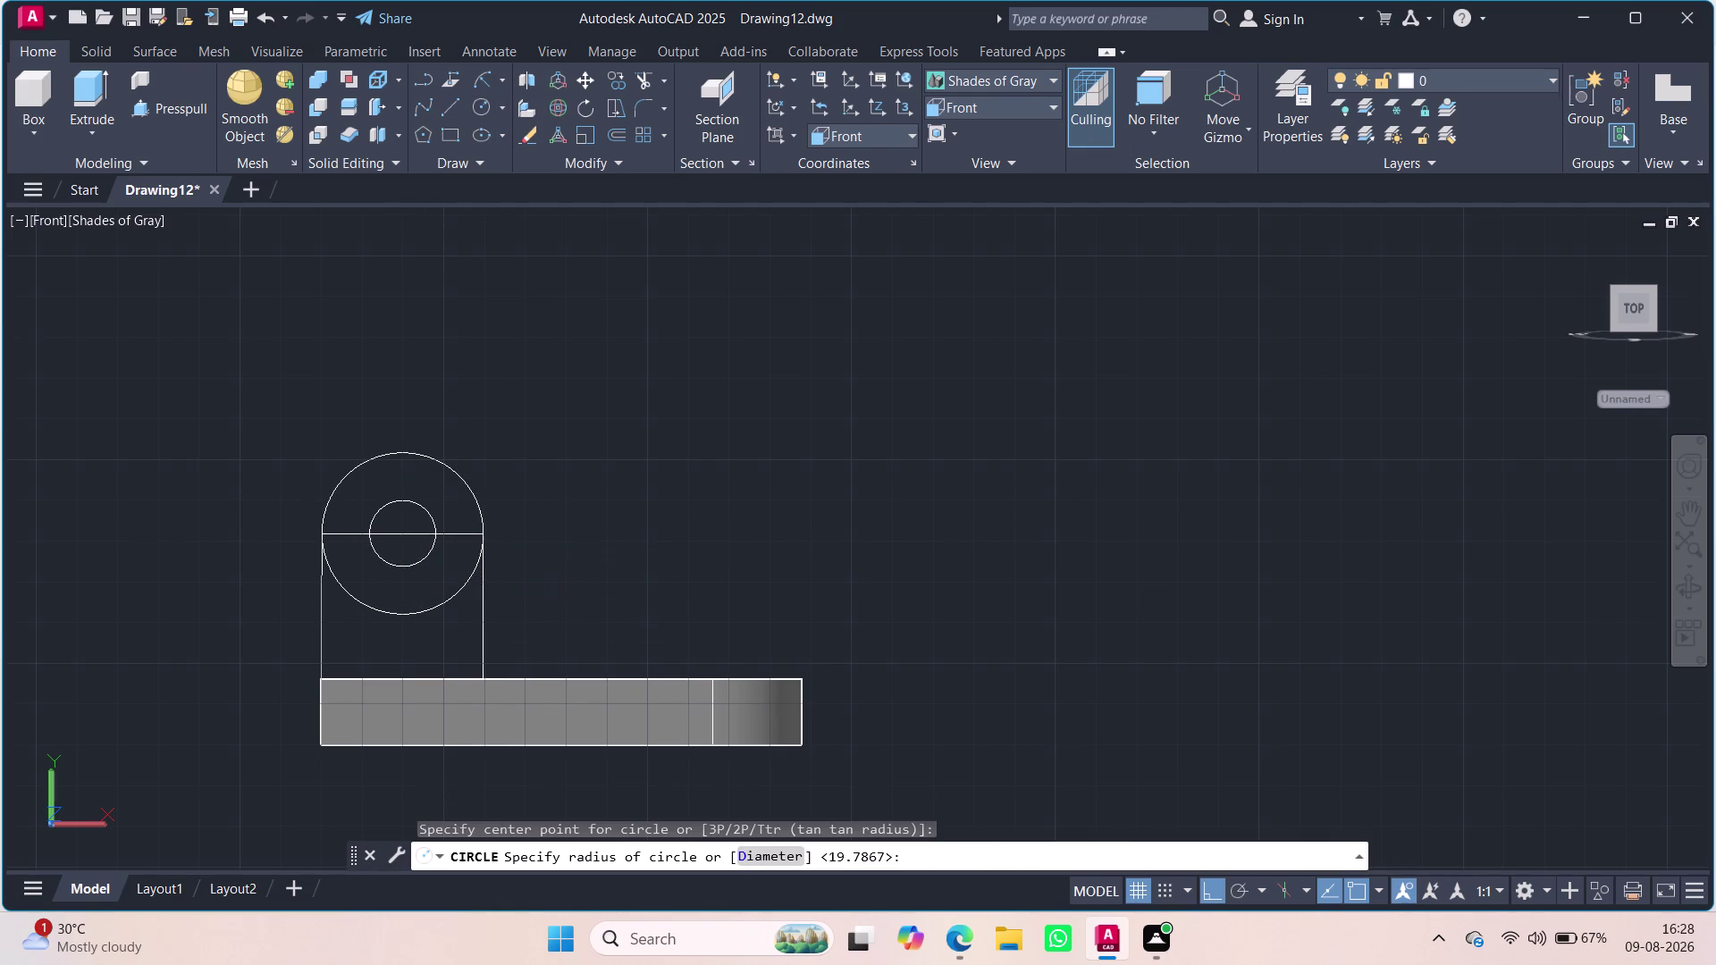
Delete the horizontal line crossing the large circle.
click(448, 537)
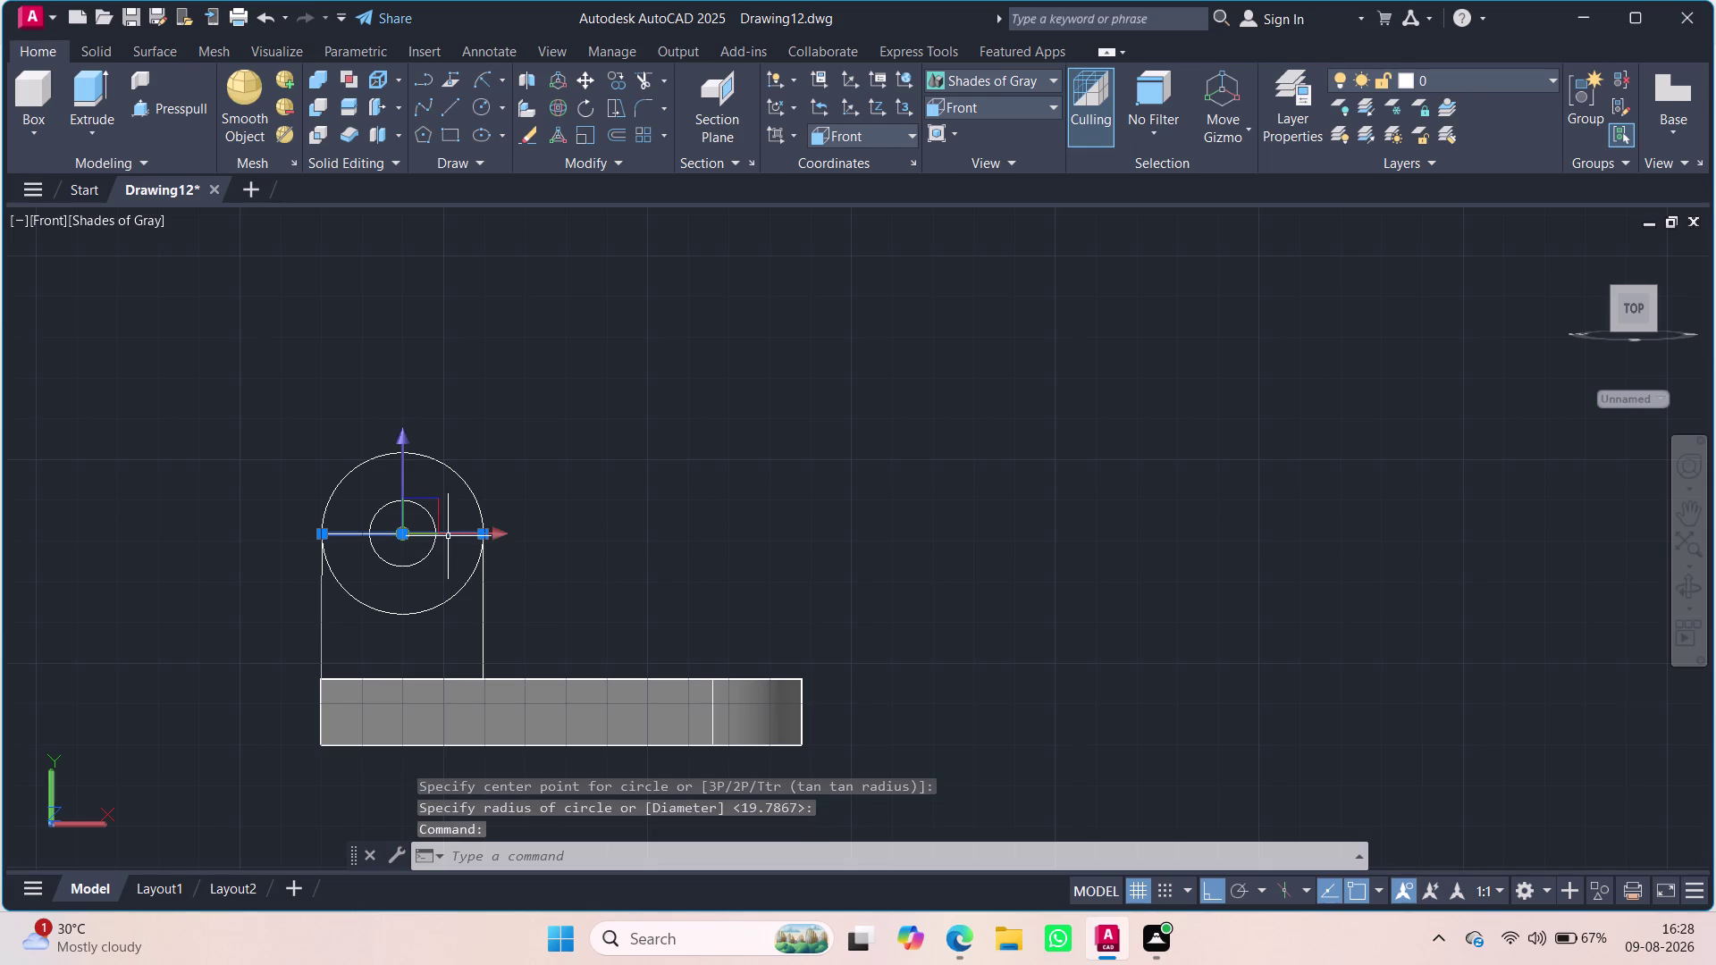
key(Delete)
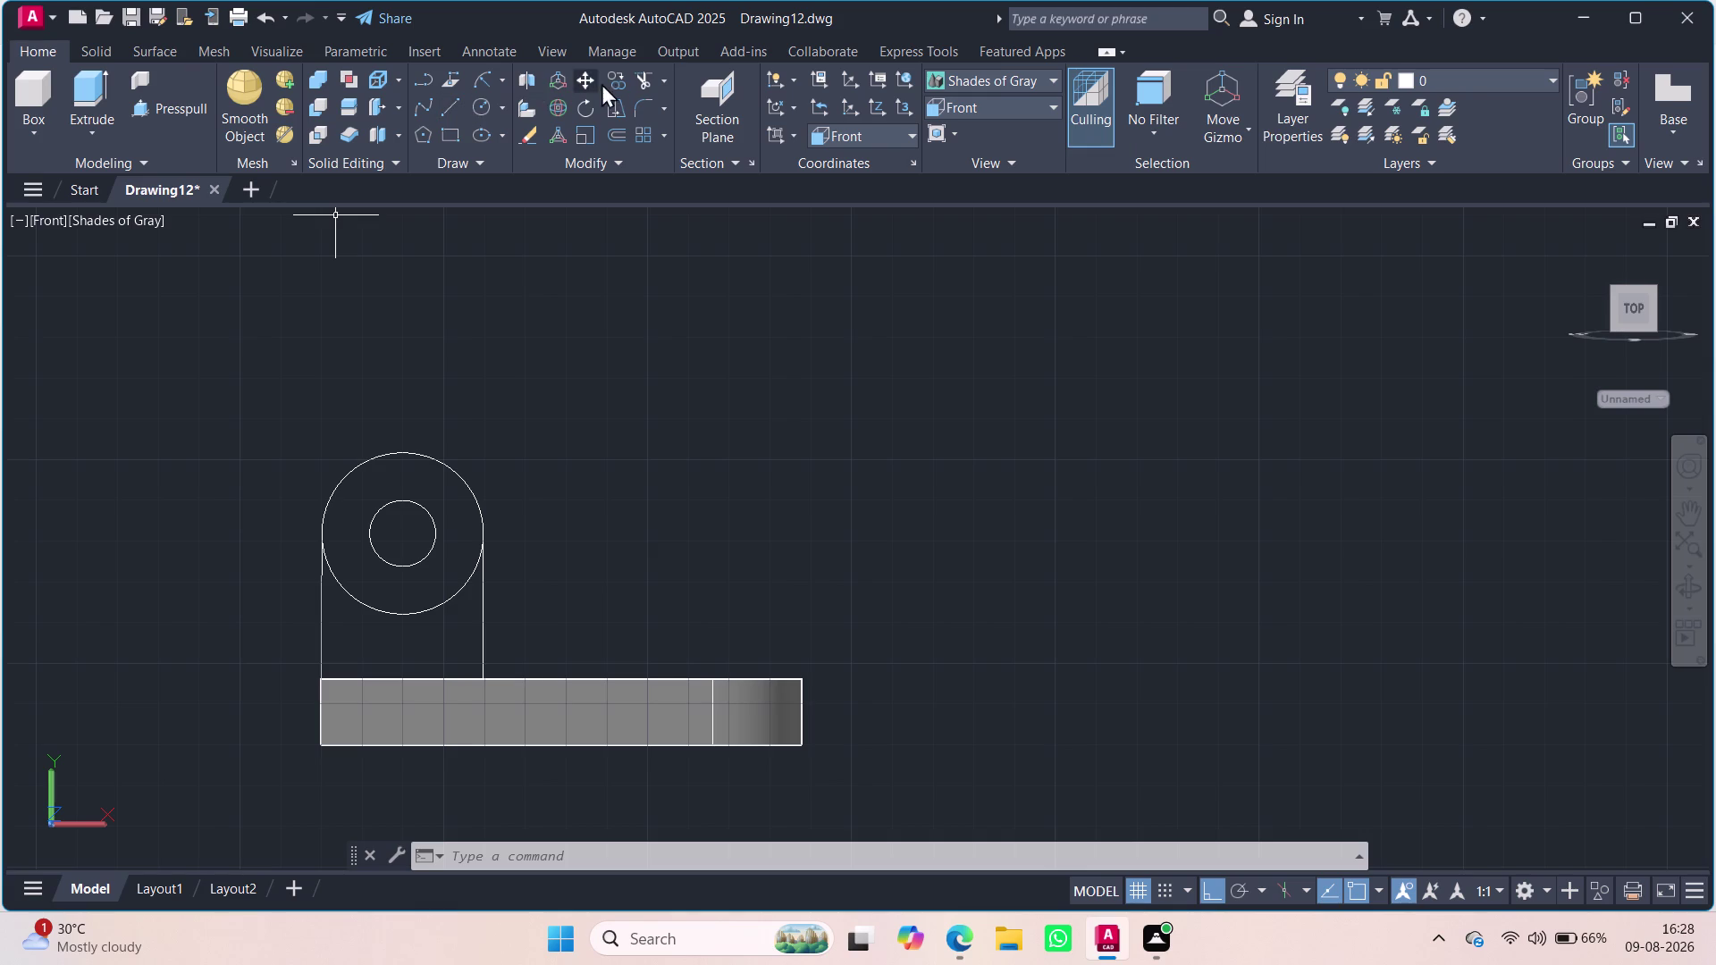
click(641, 76)
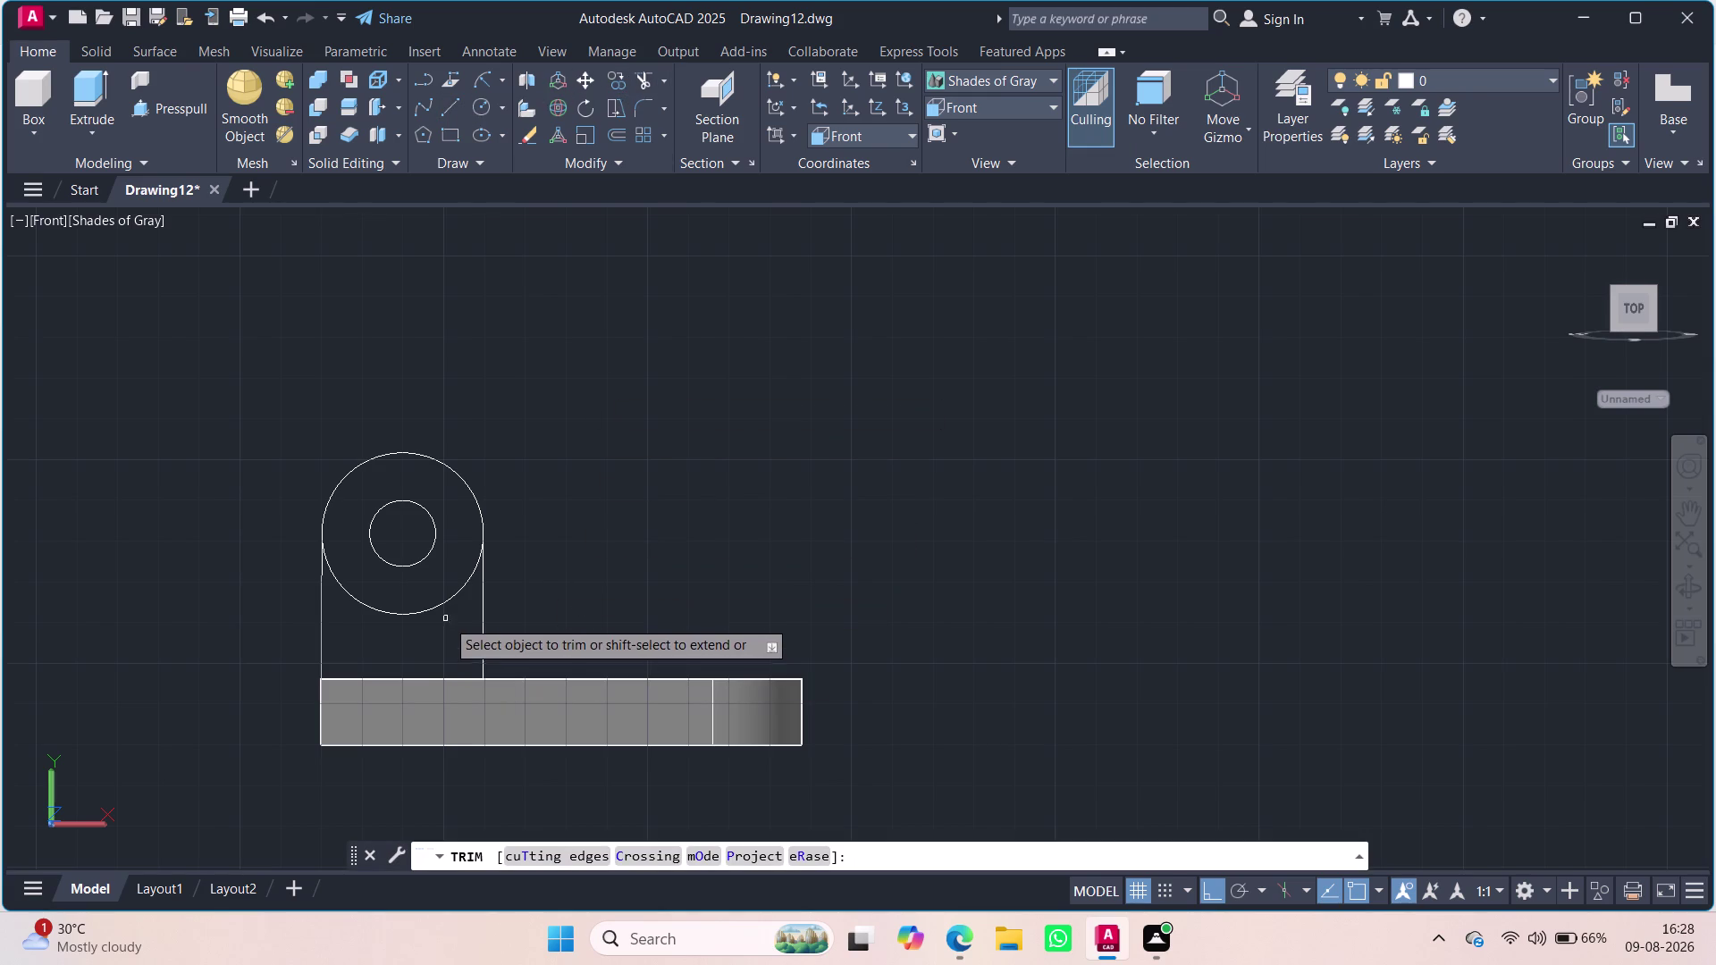
Attempt to trim the circle with a fence, then cancel the trim.
click(444, 605)
drag(439, 597, 440, 610)
click(433, 619)
double_click(434, 609)
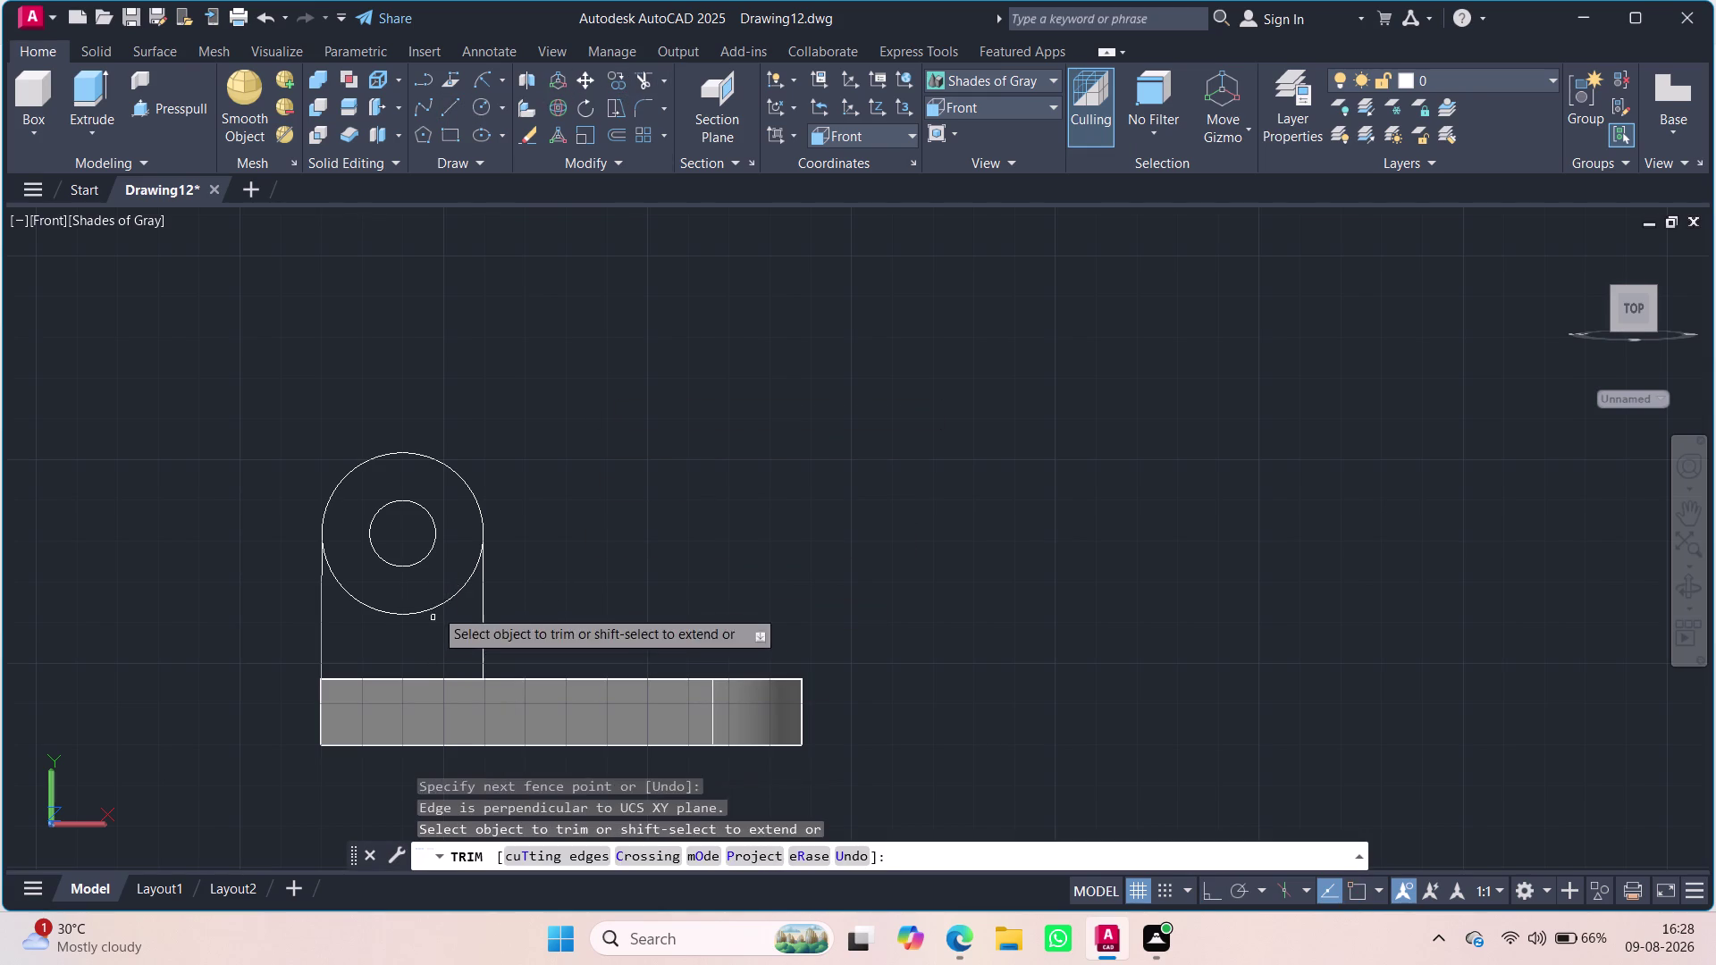
key(ctrl+z)
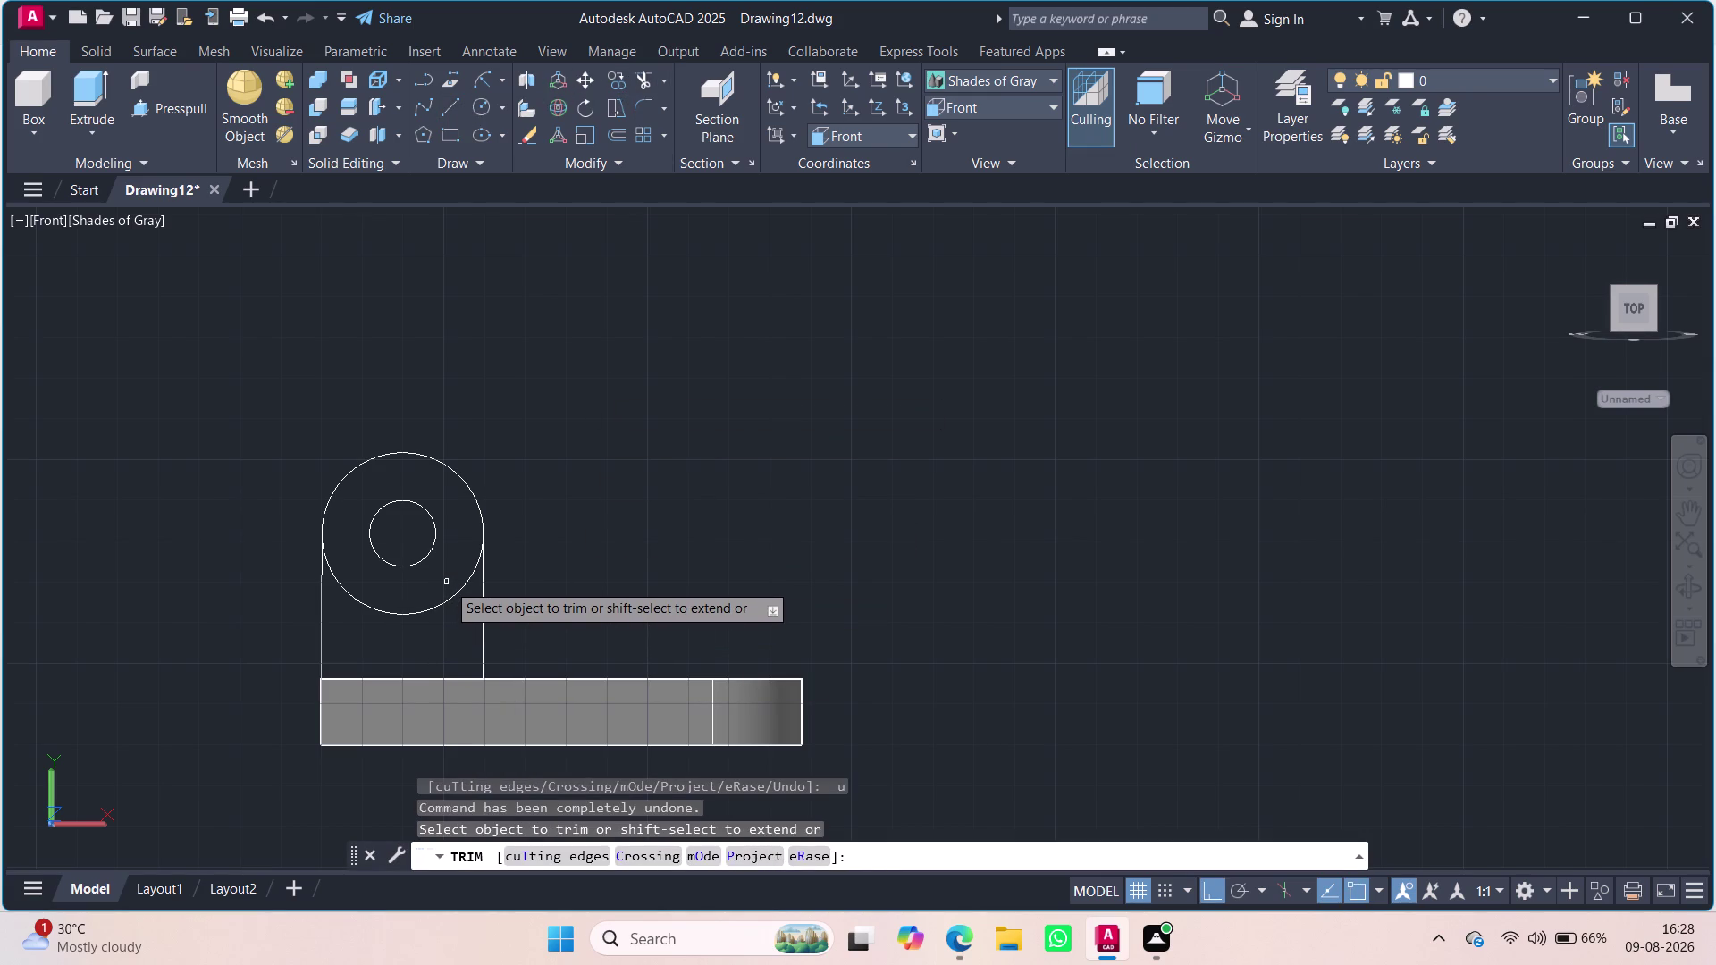
key(ctrl+z)
key(Escape)
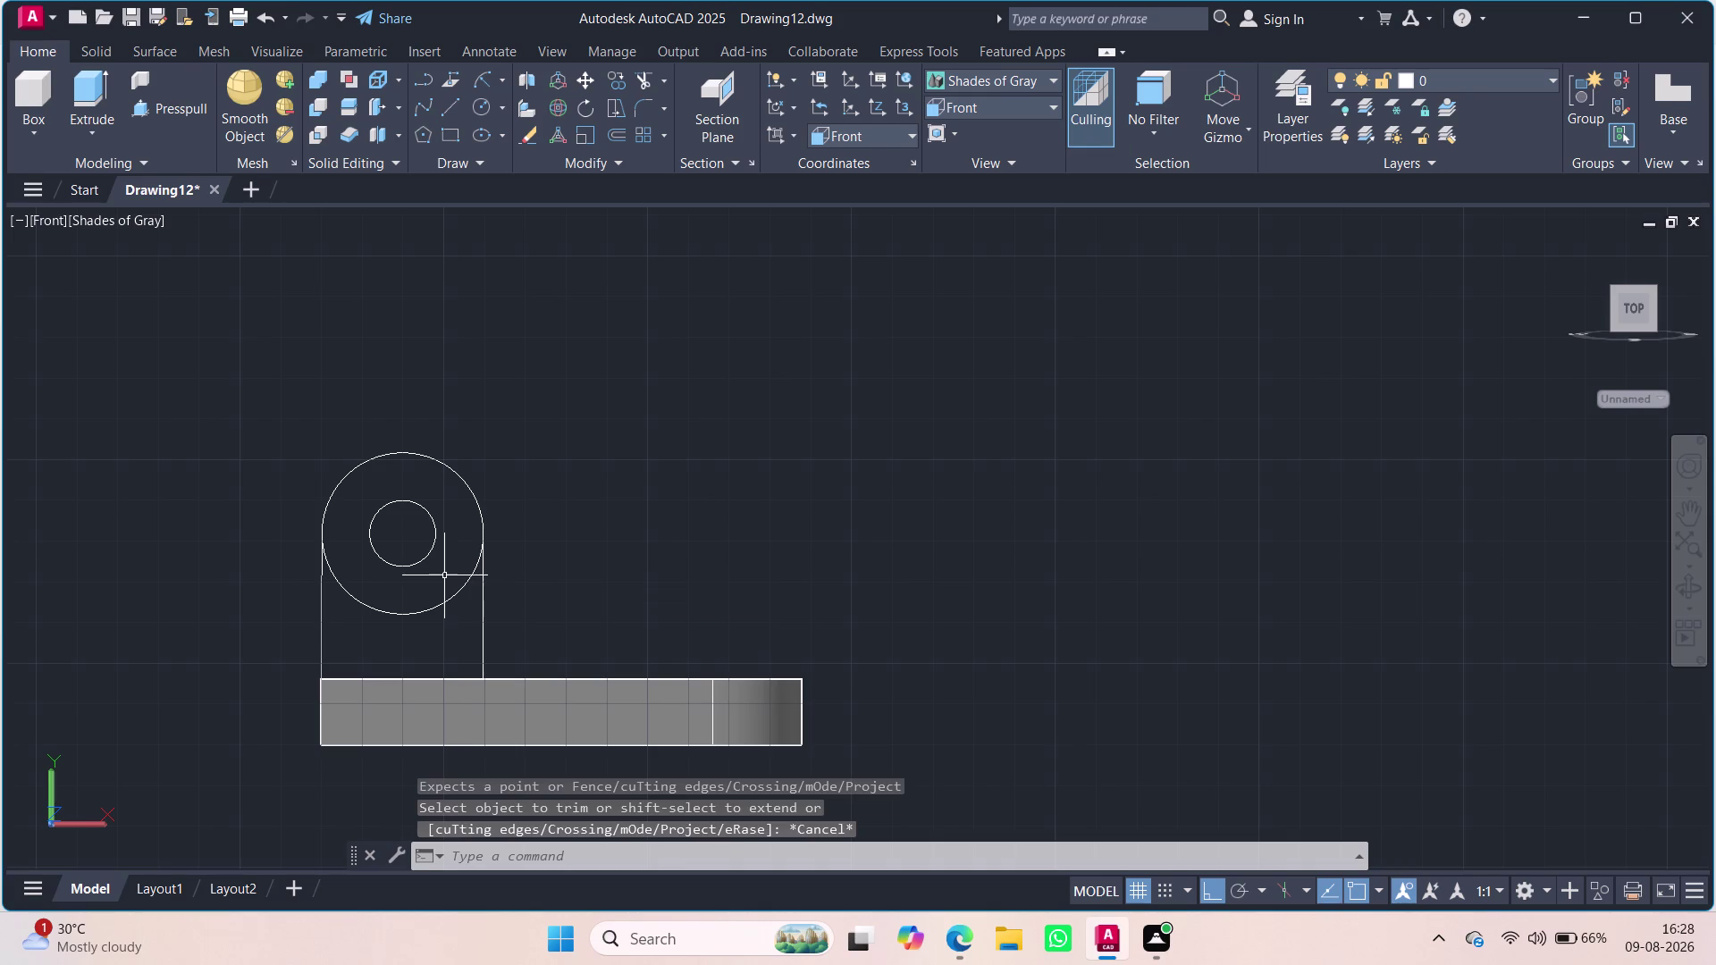
Undo the line deletion and both circles, restoring the rectangular upright outline.
key(ctrl+z)
key(ctrl+z)
key(ctrl+z)
key(ctrl+z)
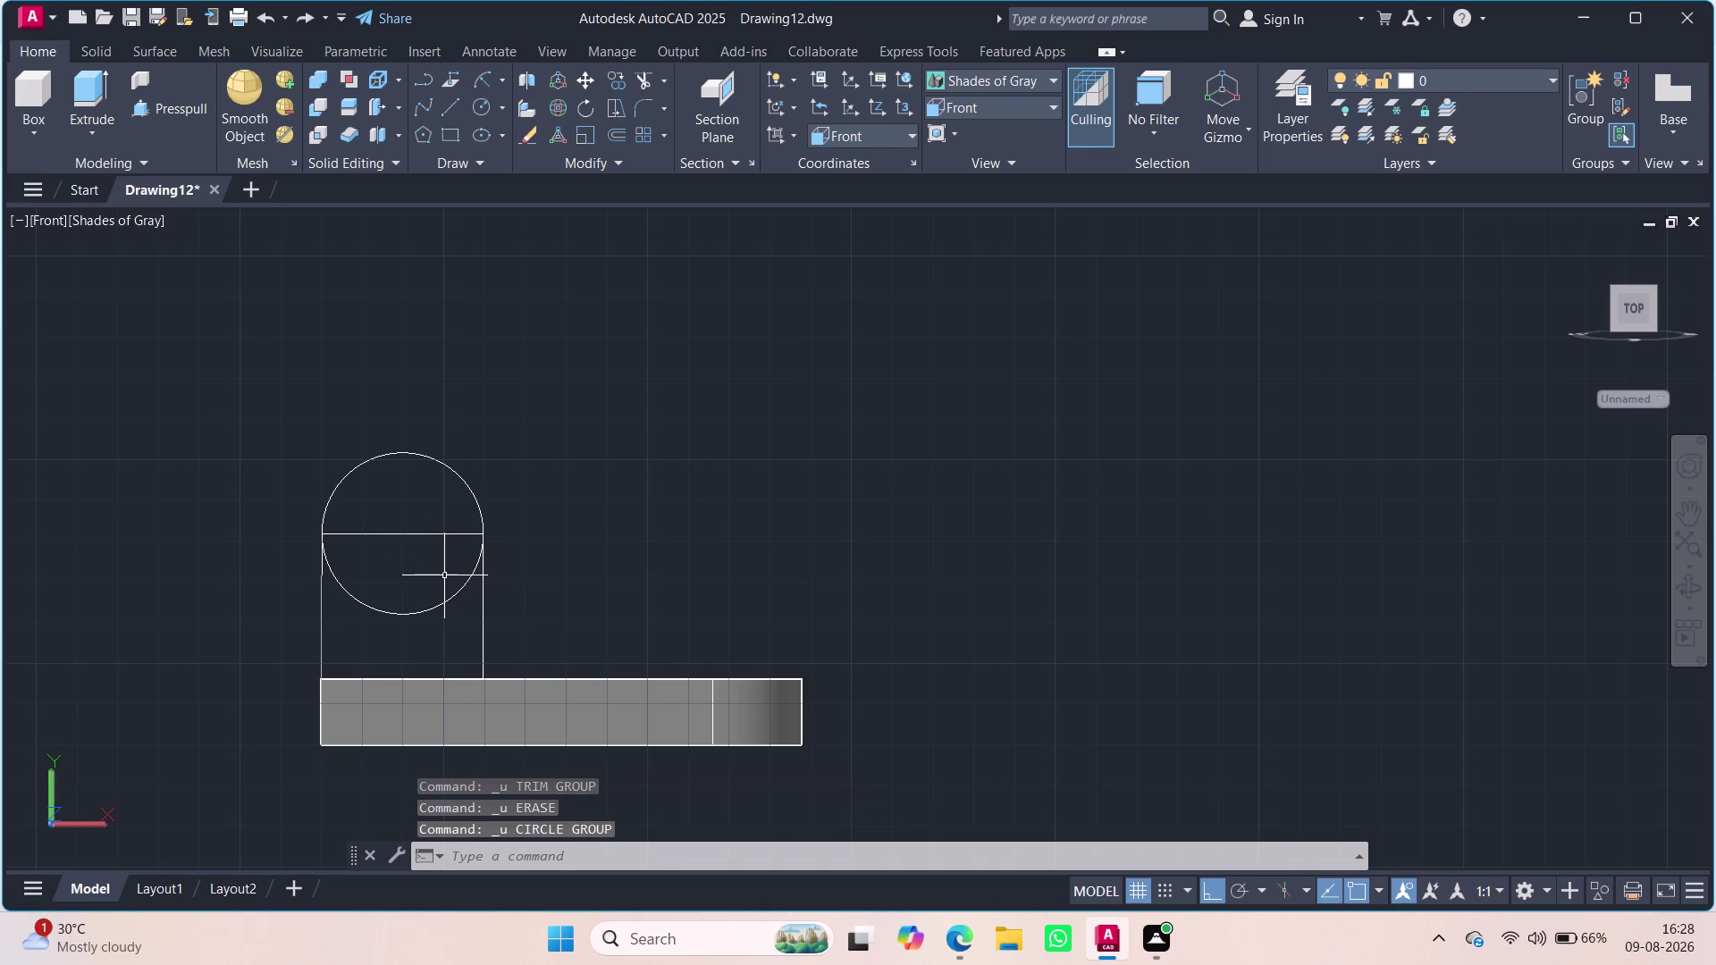
click(471, 71)
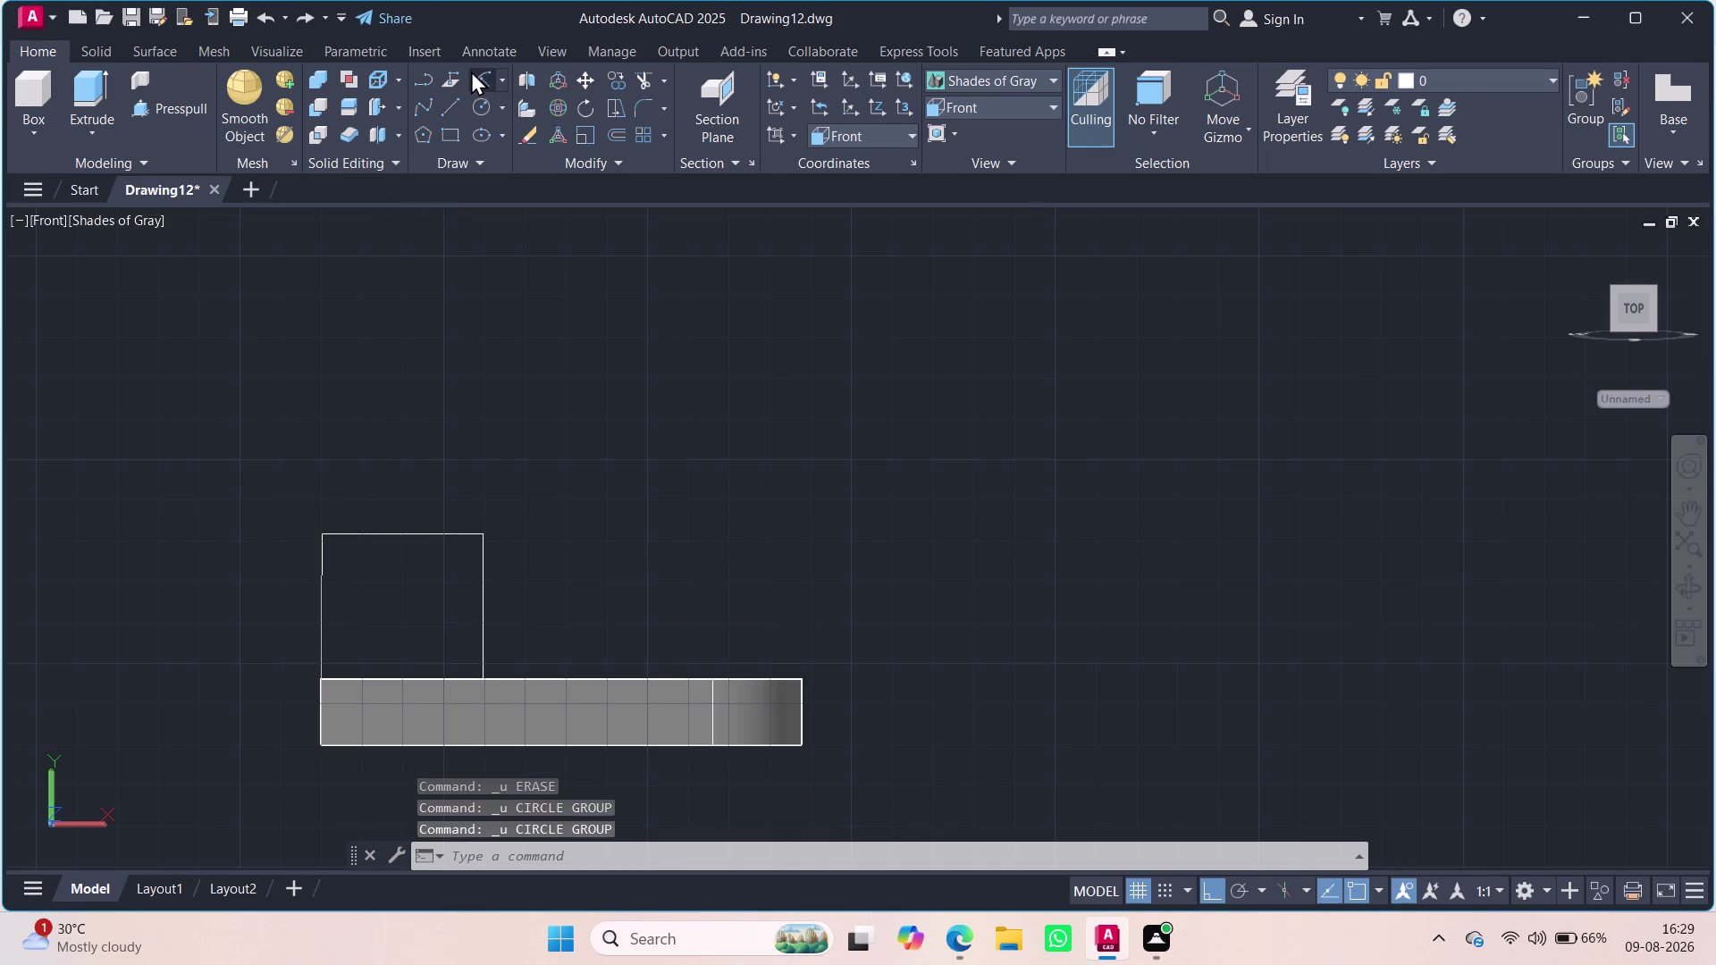
click(322, 540)
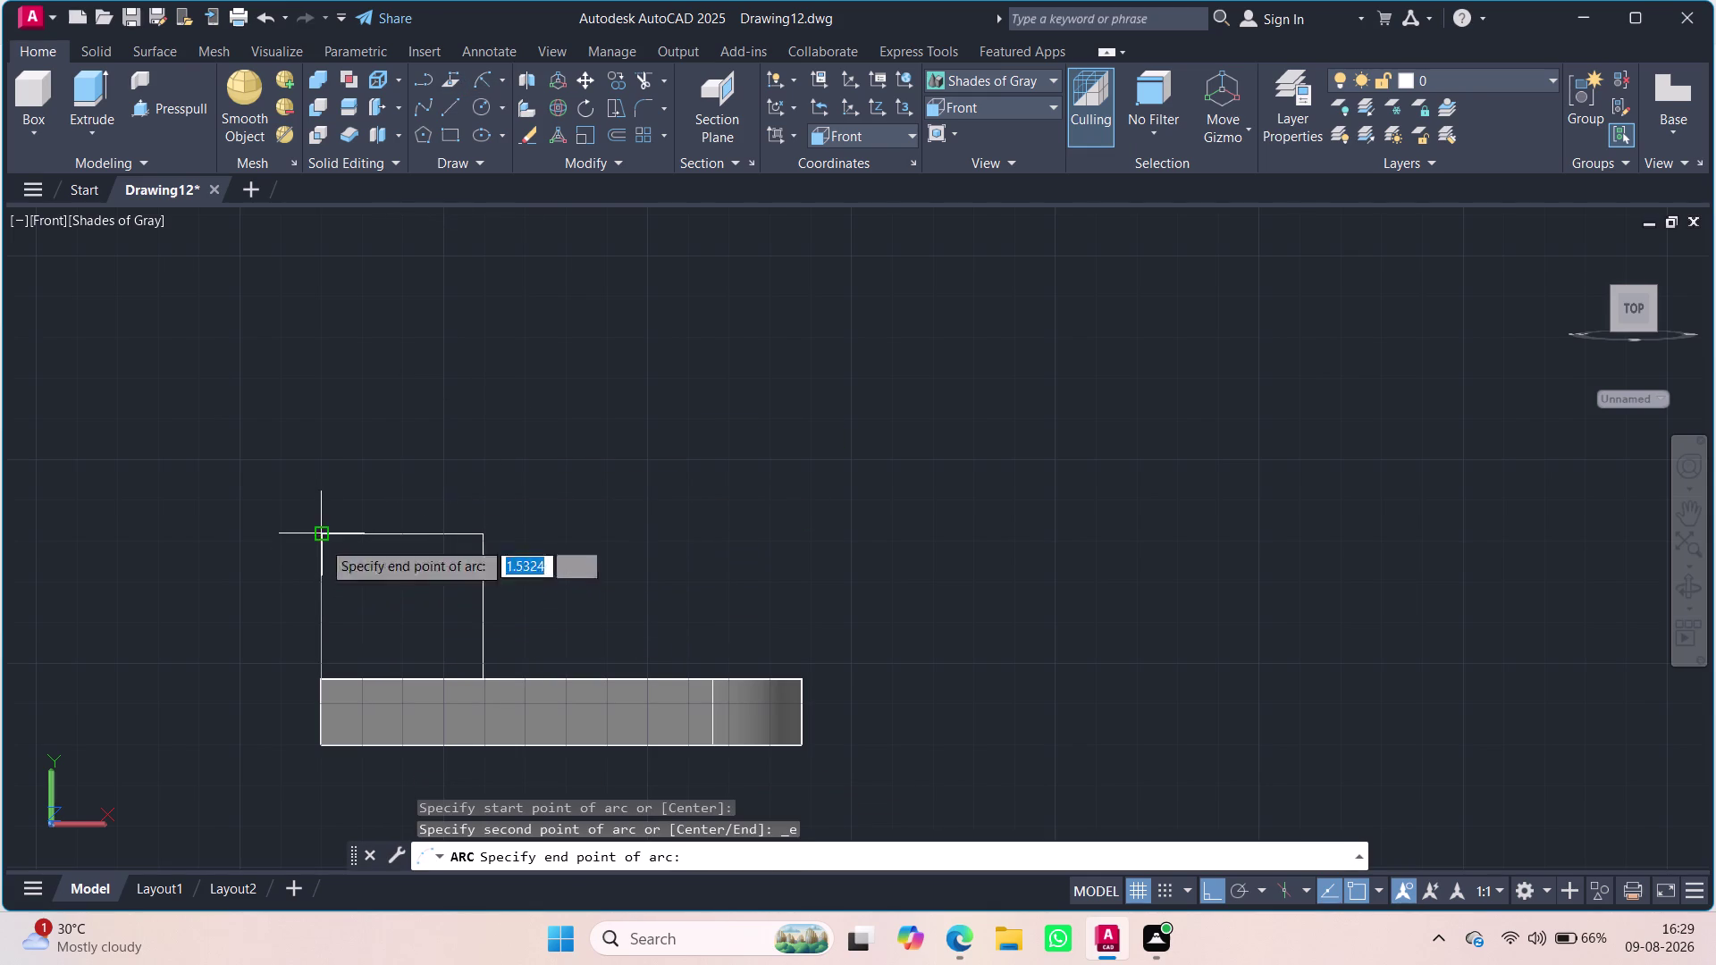
Cap the upright profile with a radius arc from its top-right to top-left corner.
click(487, 531)
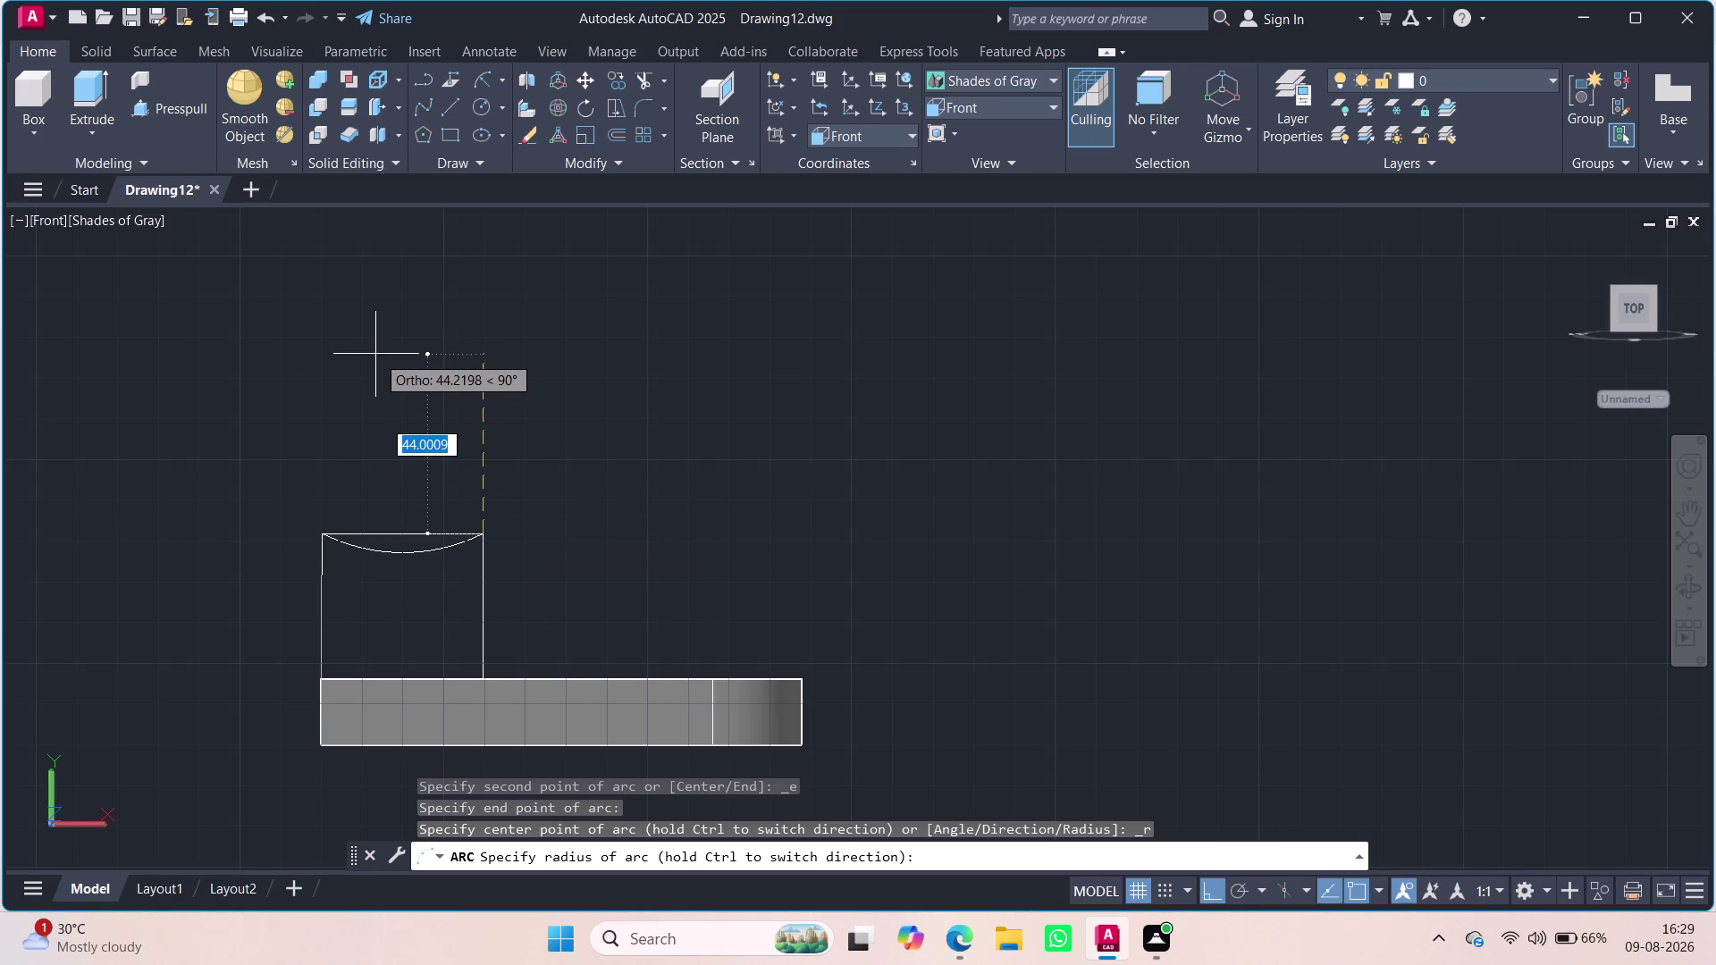
click(411, 582)
right_click(584, 405)
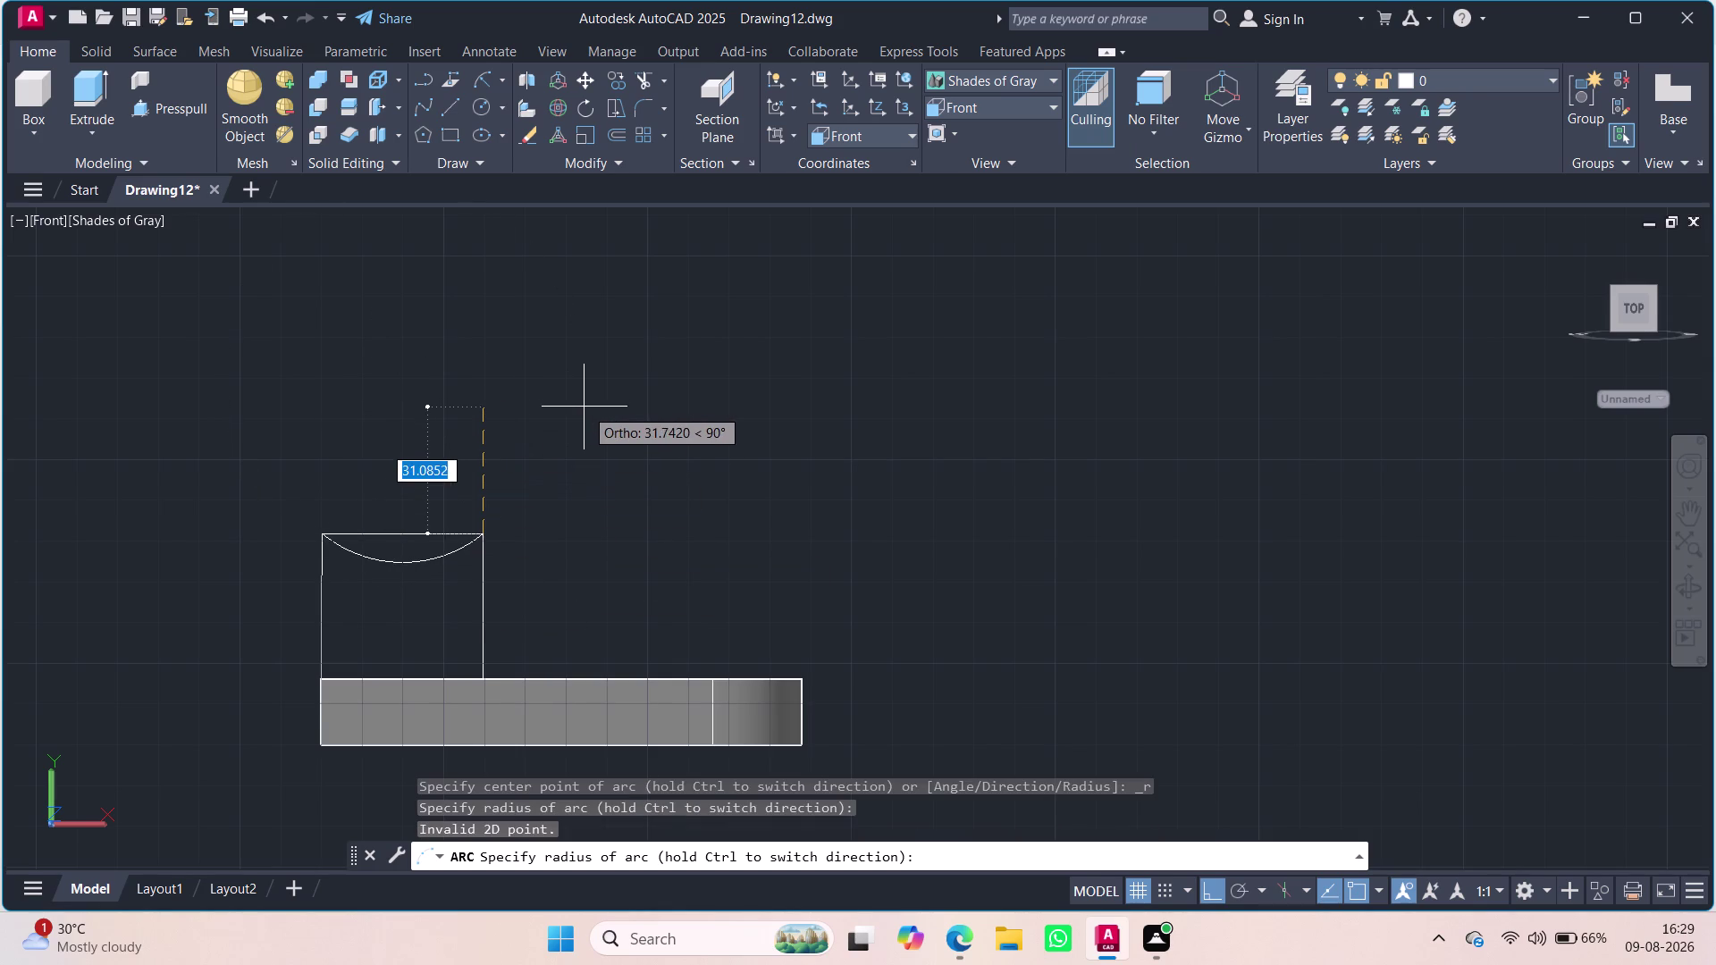
key(Escape)
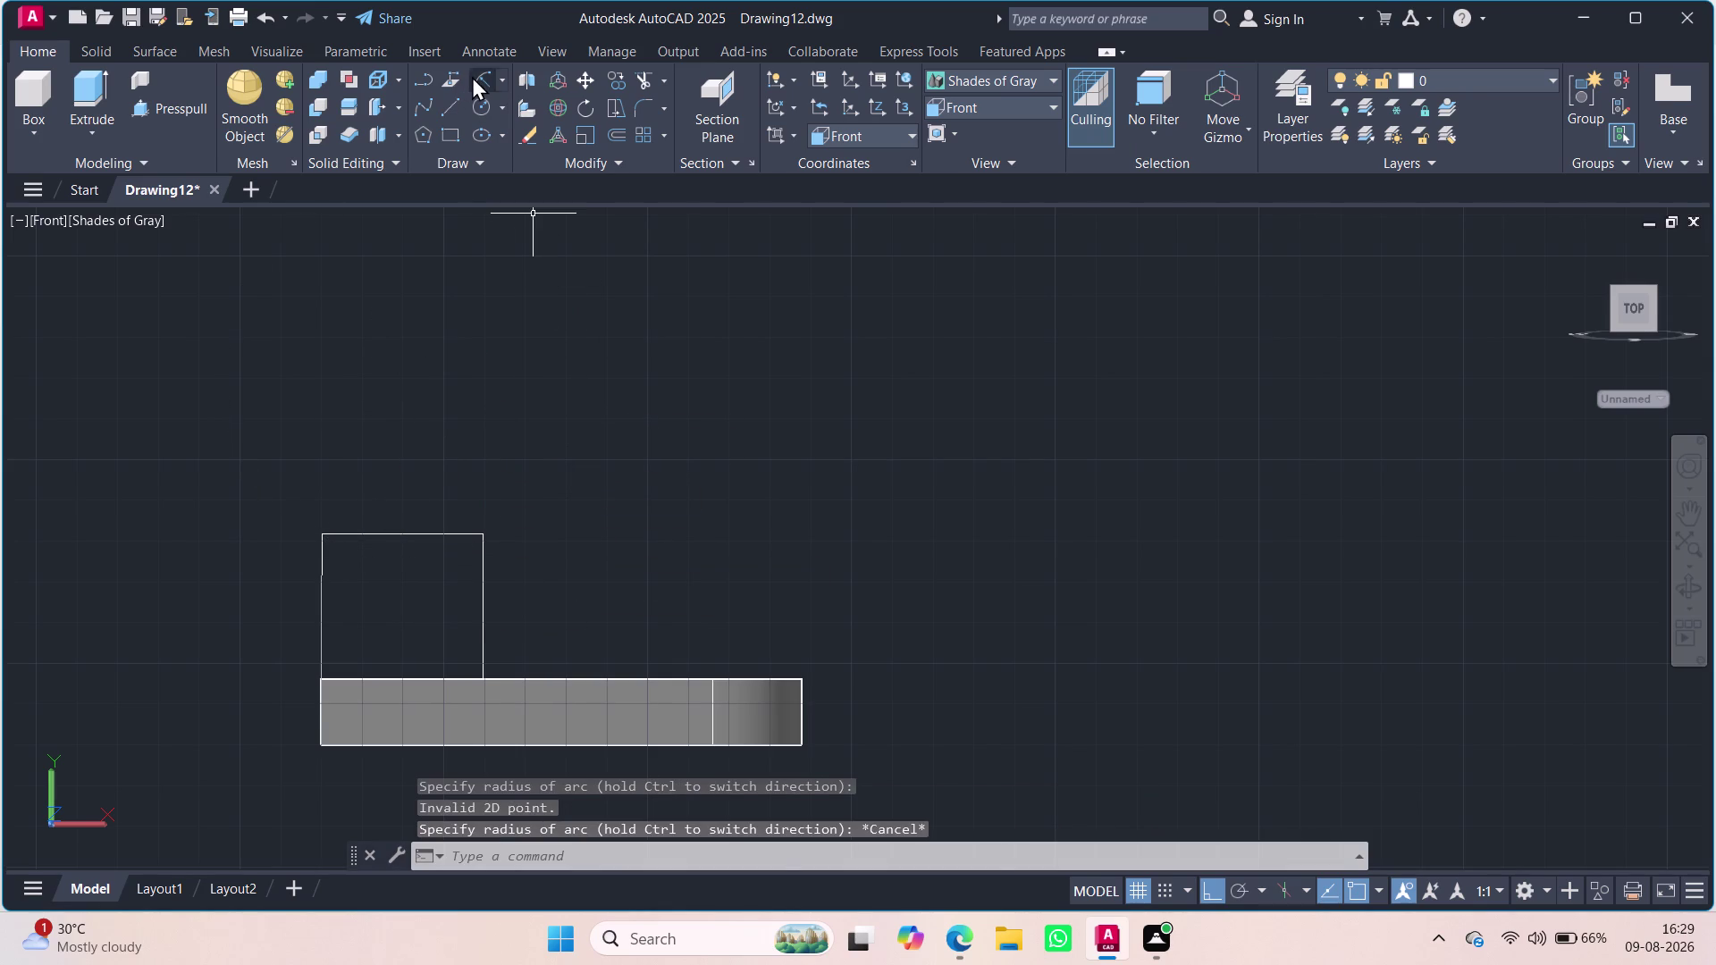
click(472, 76)
click(486, 536)
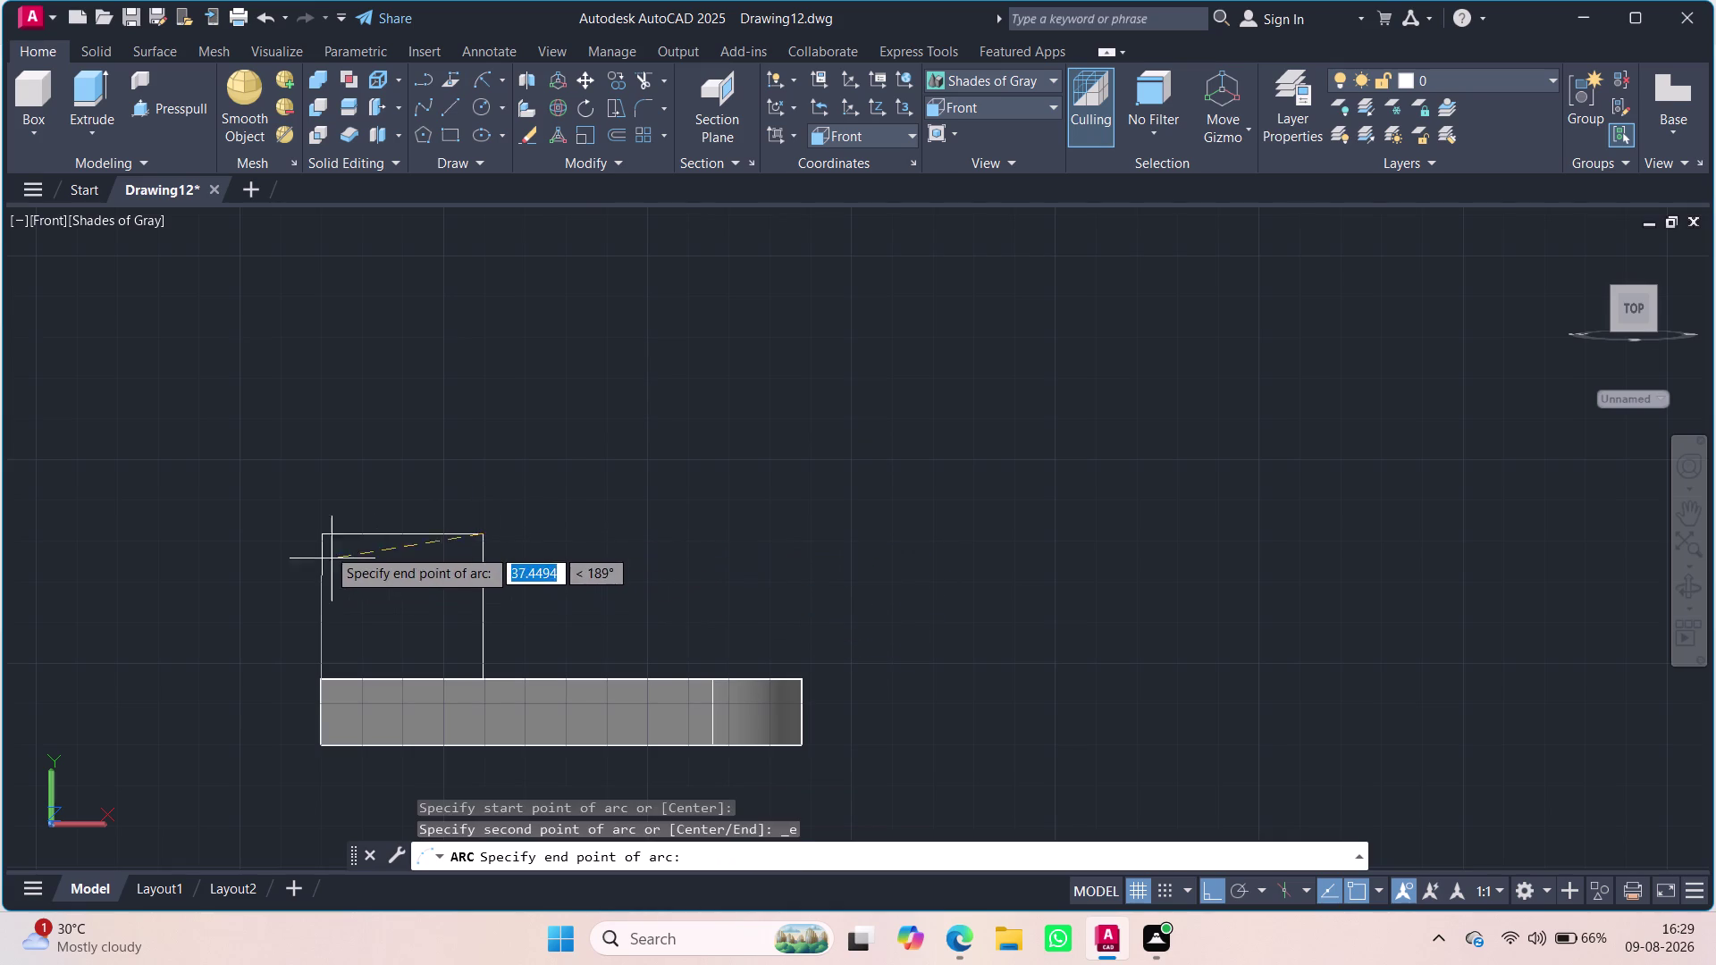
click(319, 538)
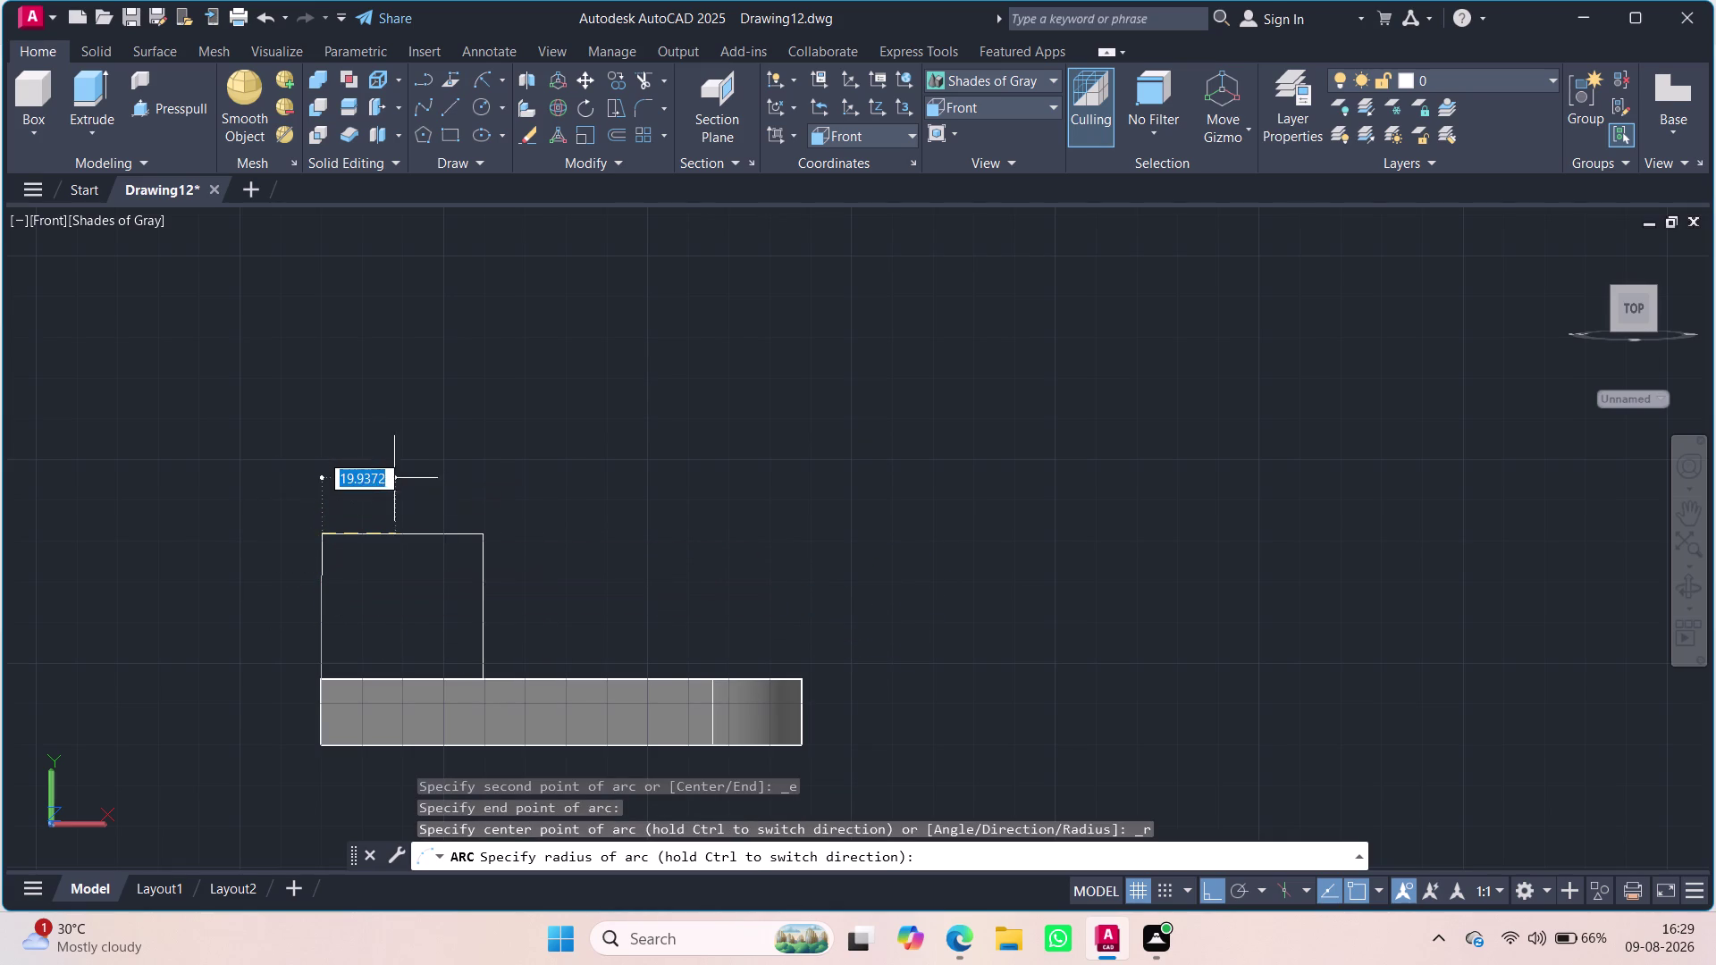
click(424, 604)
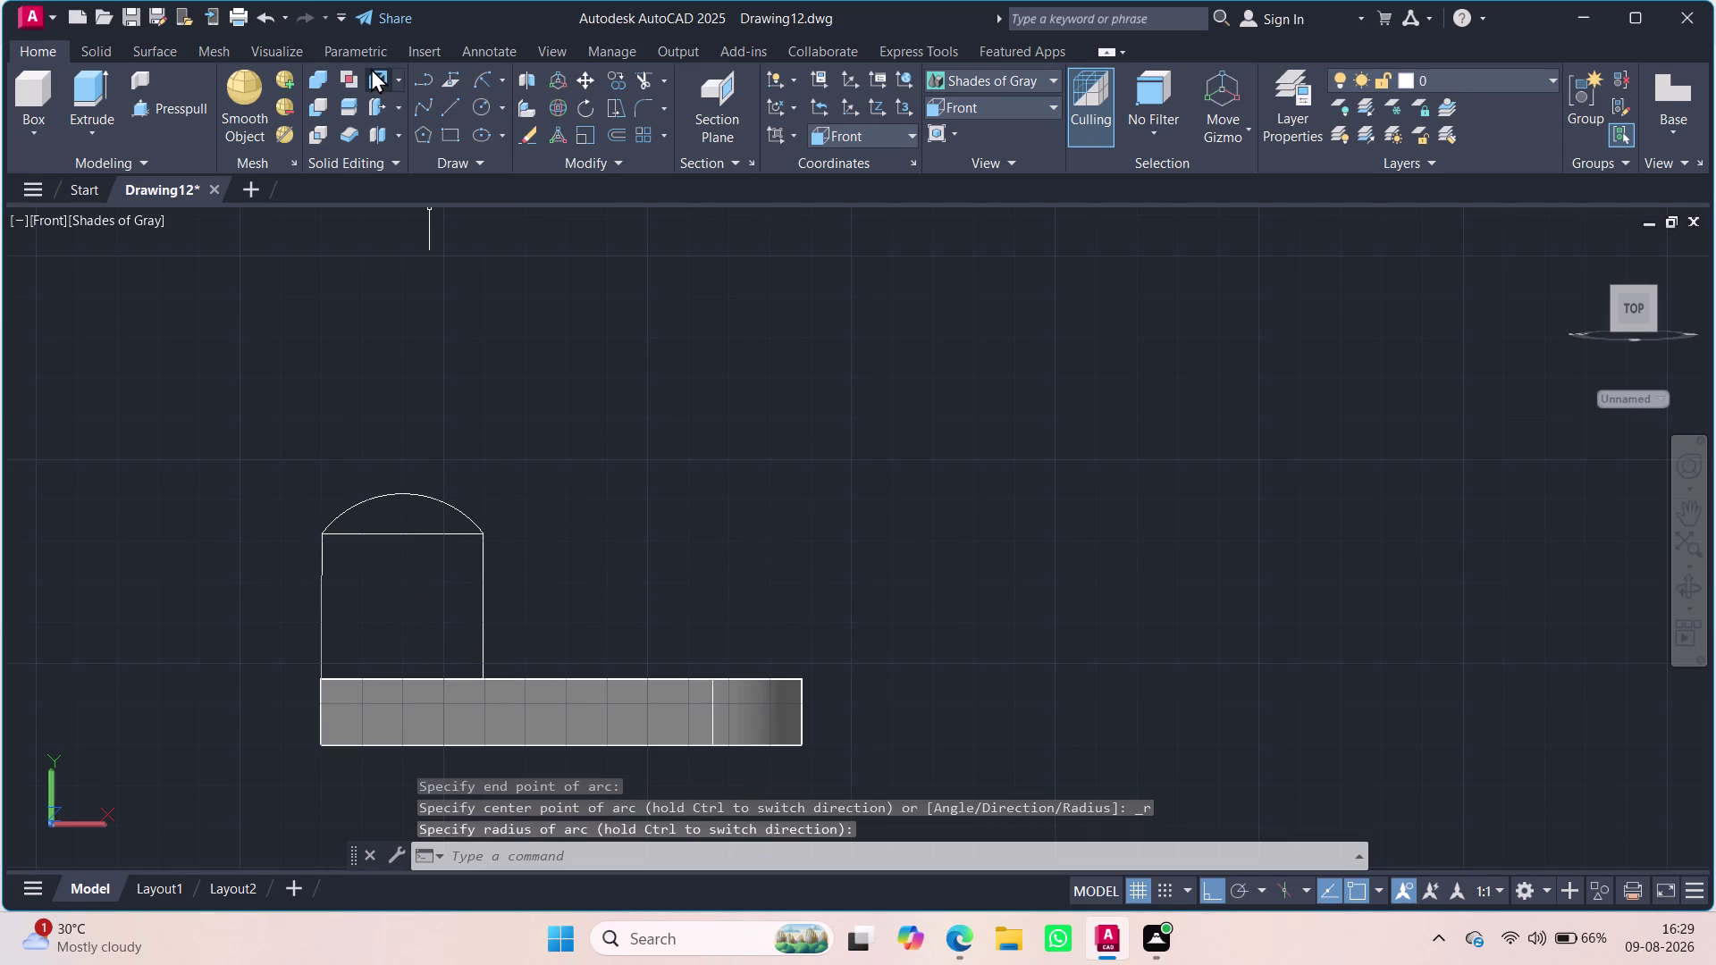
click(470, 100)
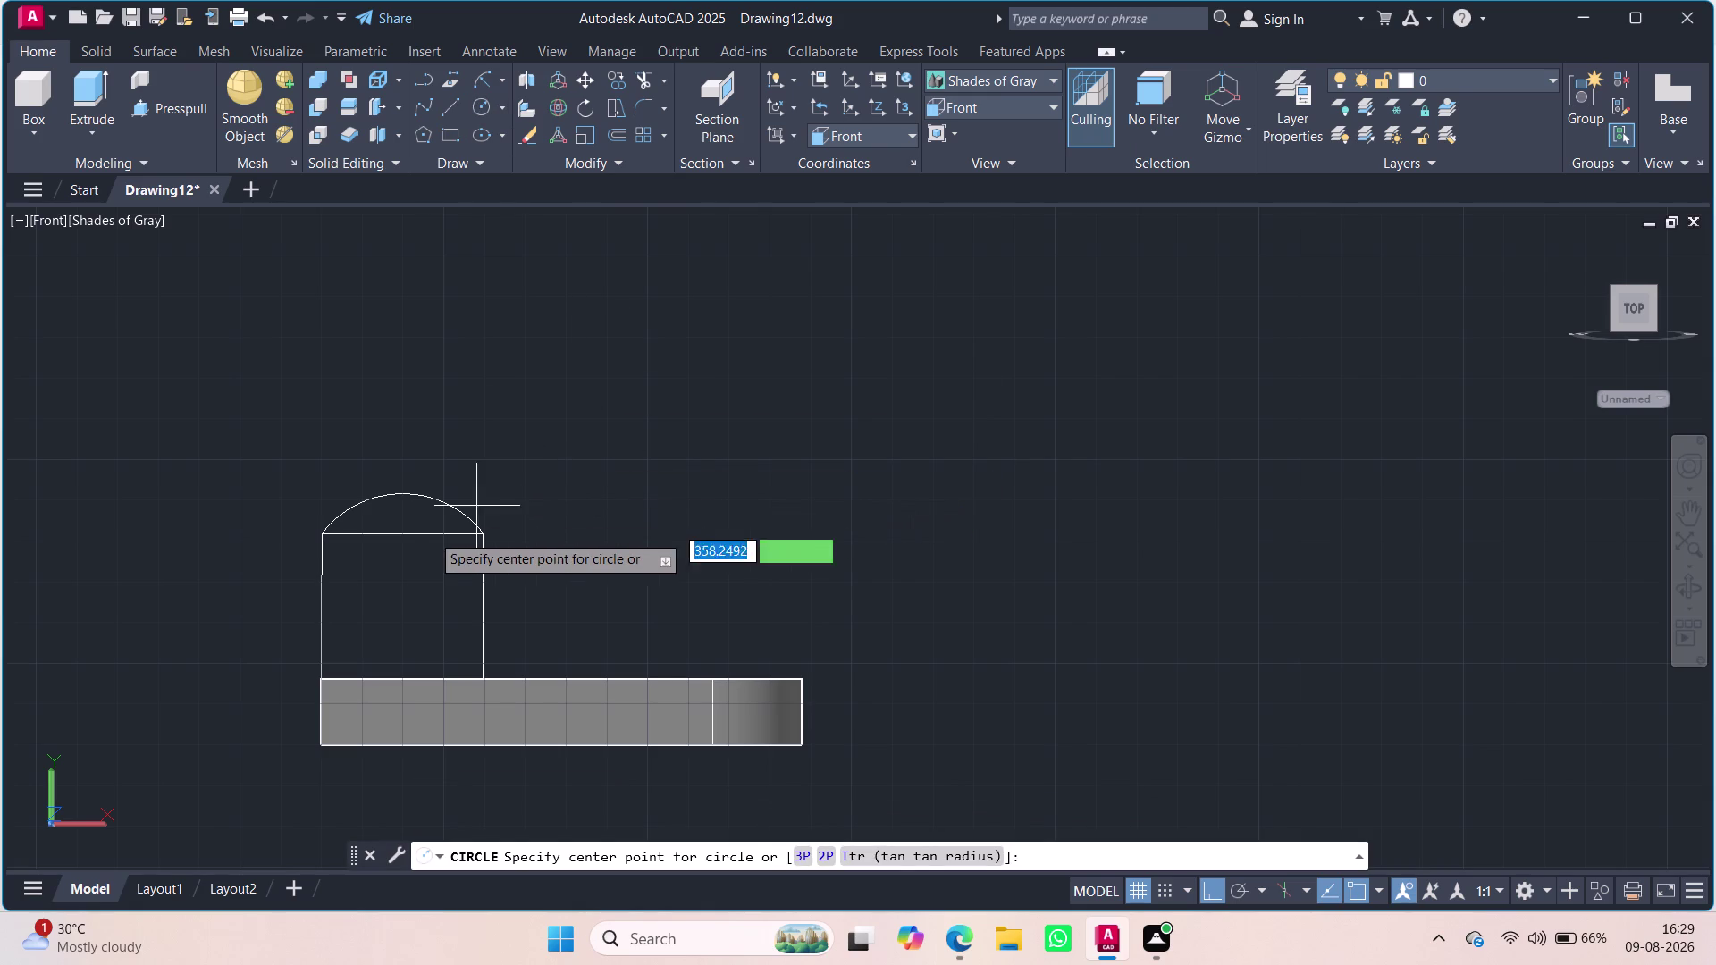
Place a hole circle at the arch centre and erase the straight line beneath the arch.
click(399, 541)
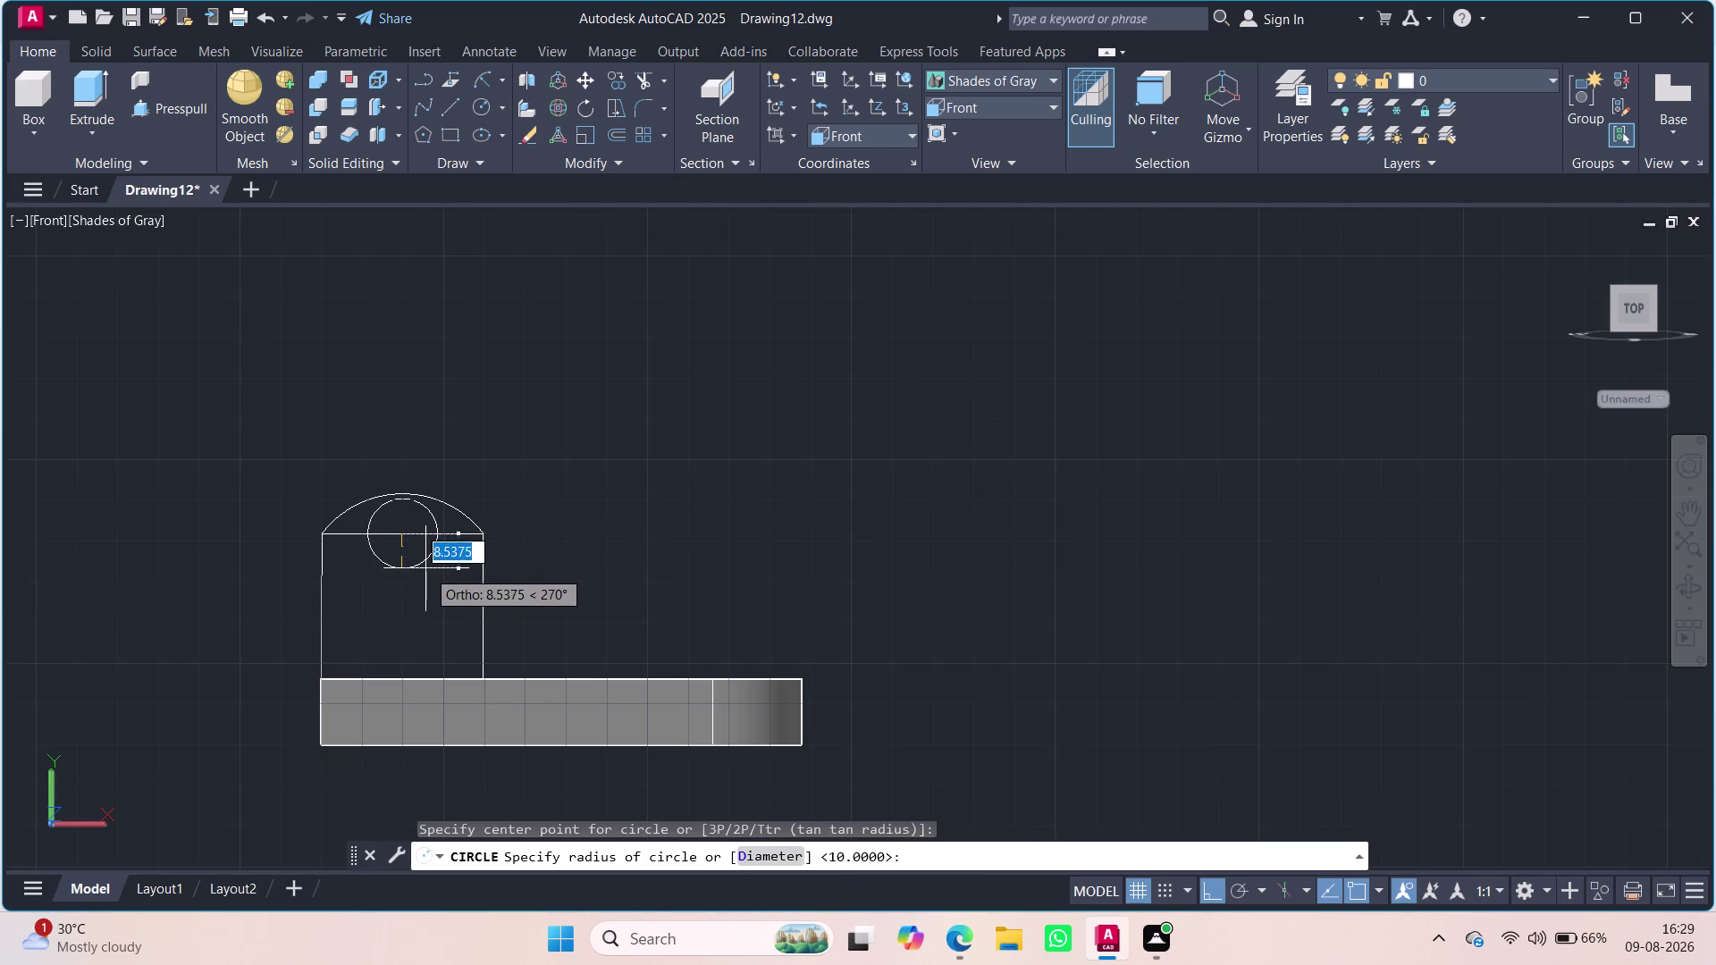
click(418, 557)
click(441, 536)
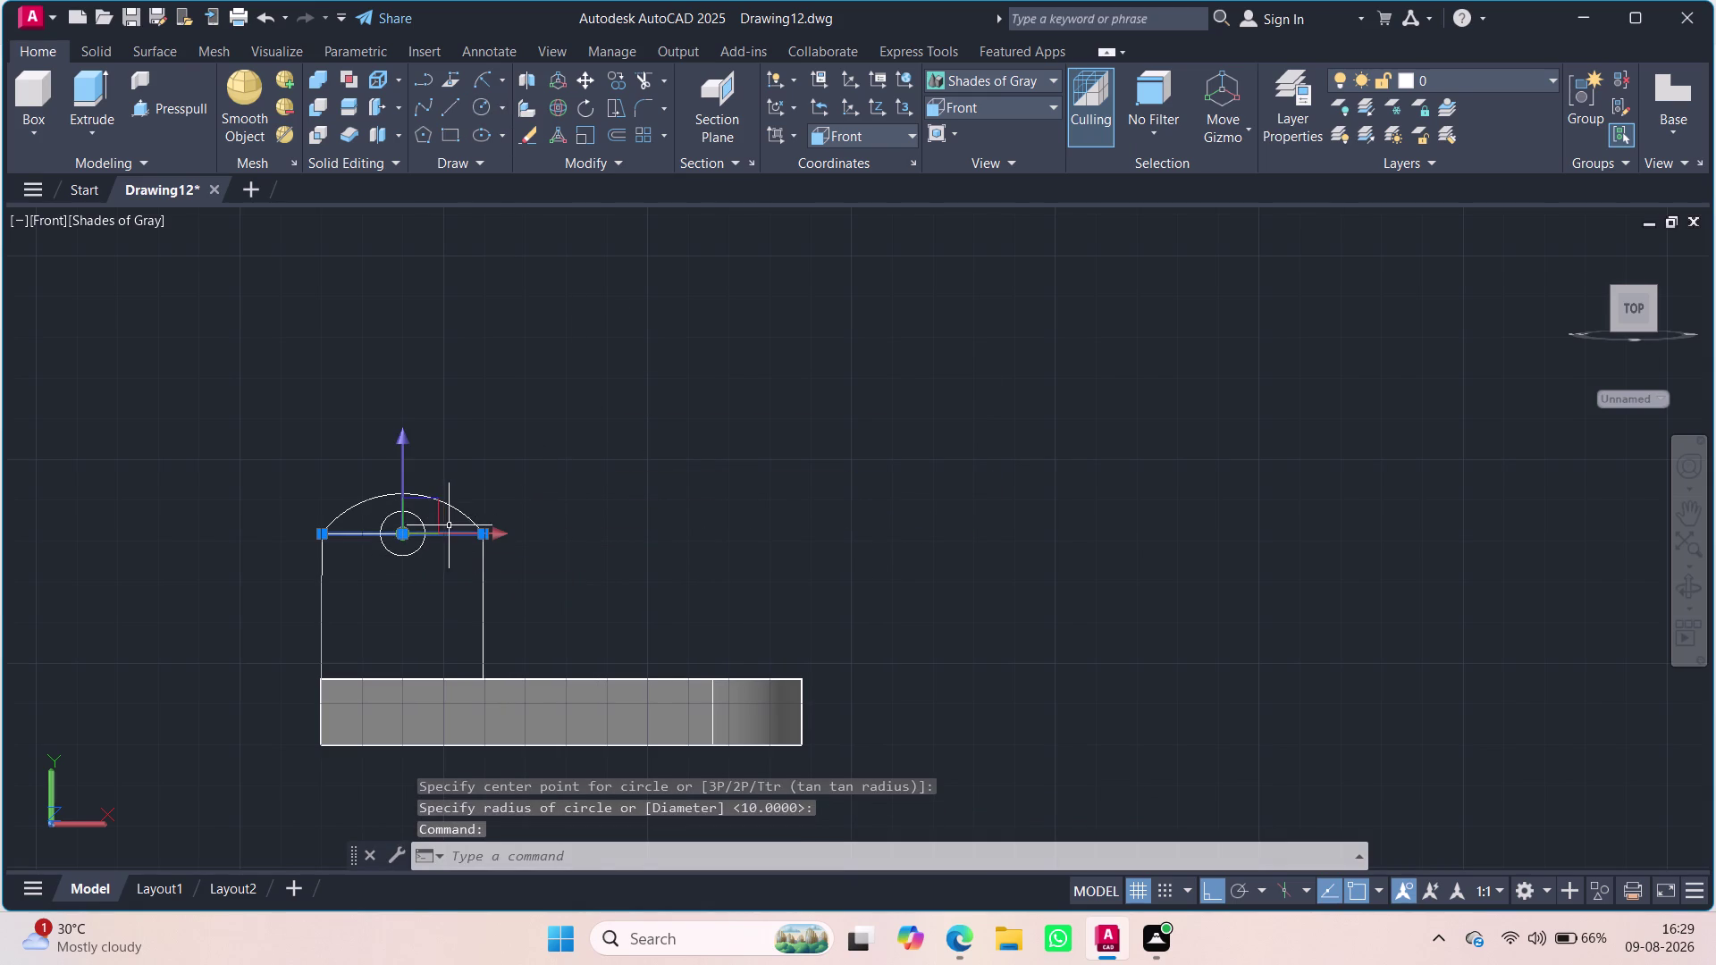
key(Delete)
key(BackSpace)
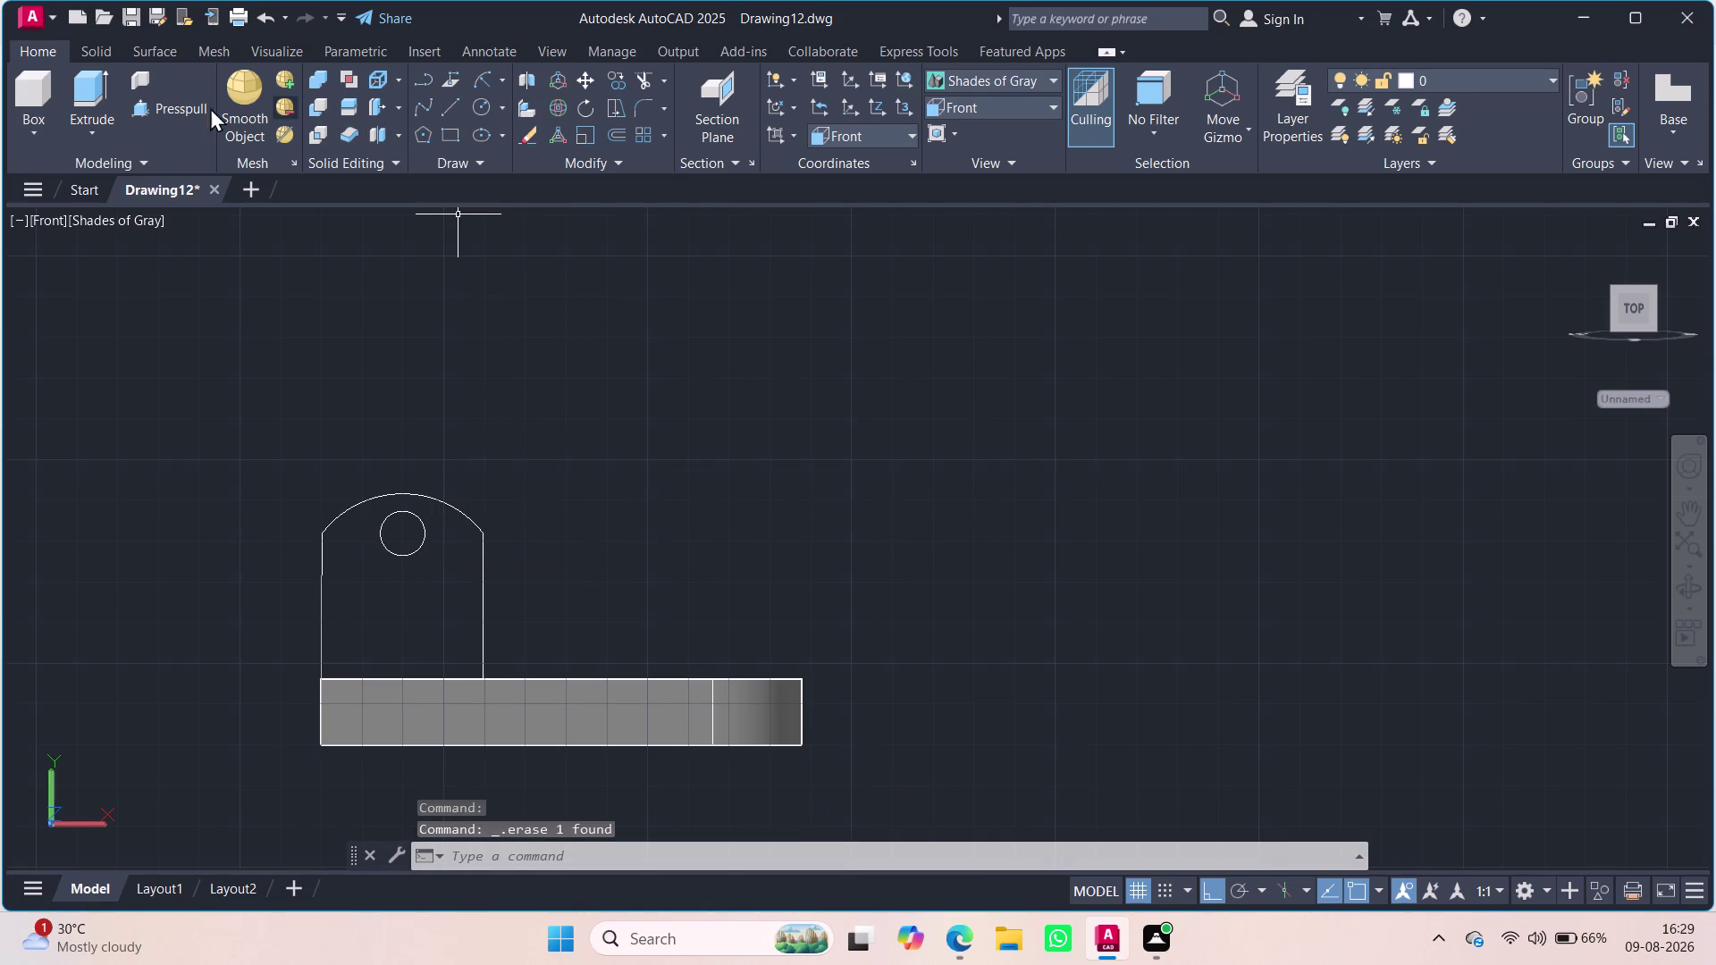
click(169, 98)
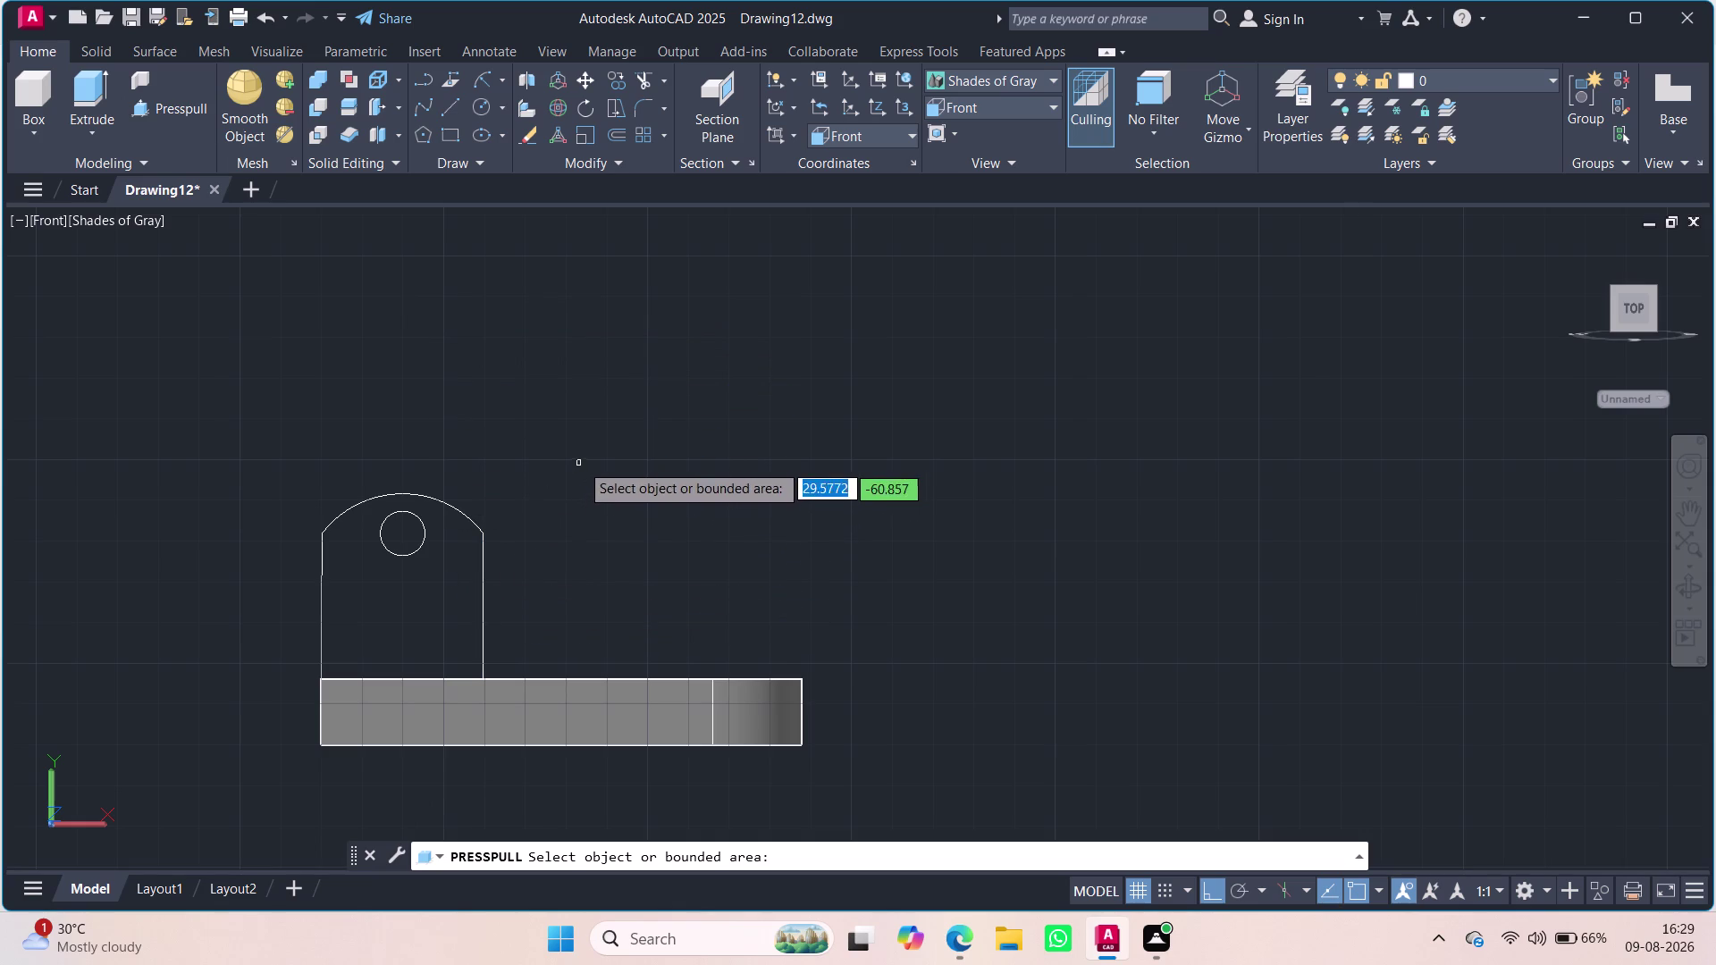
middle_drag(578, 461, 407, 513)
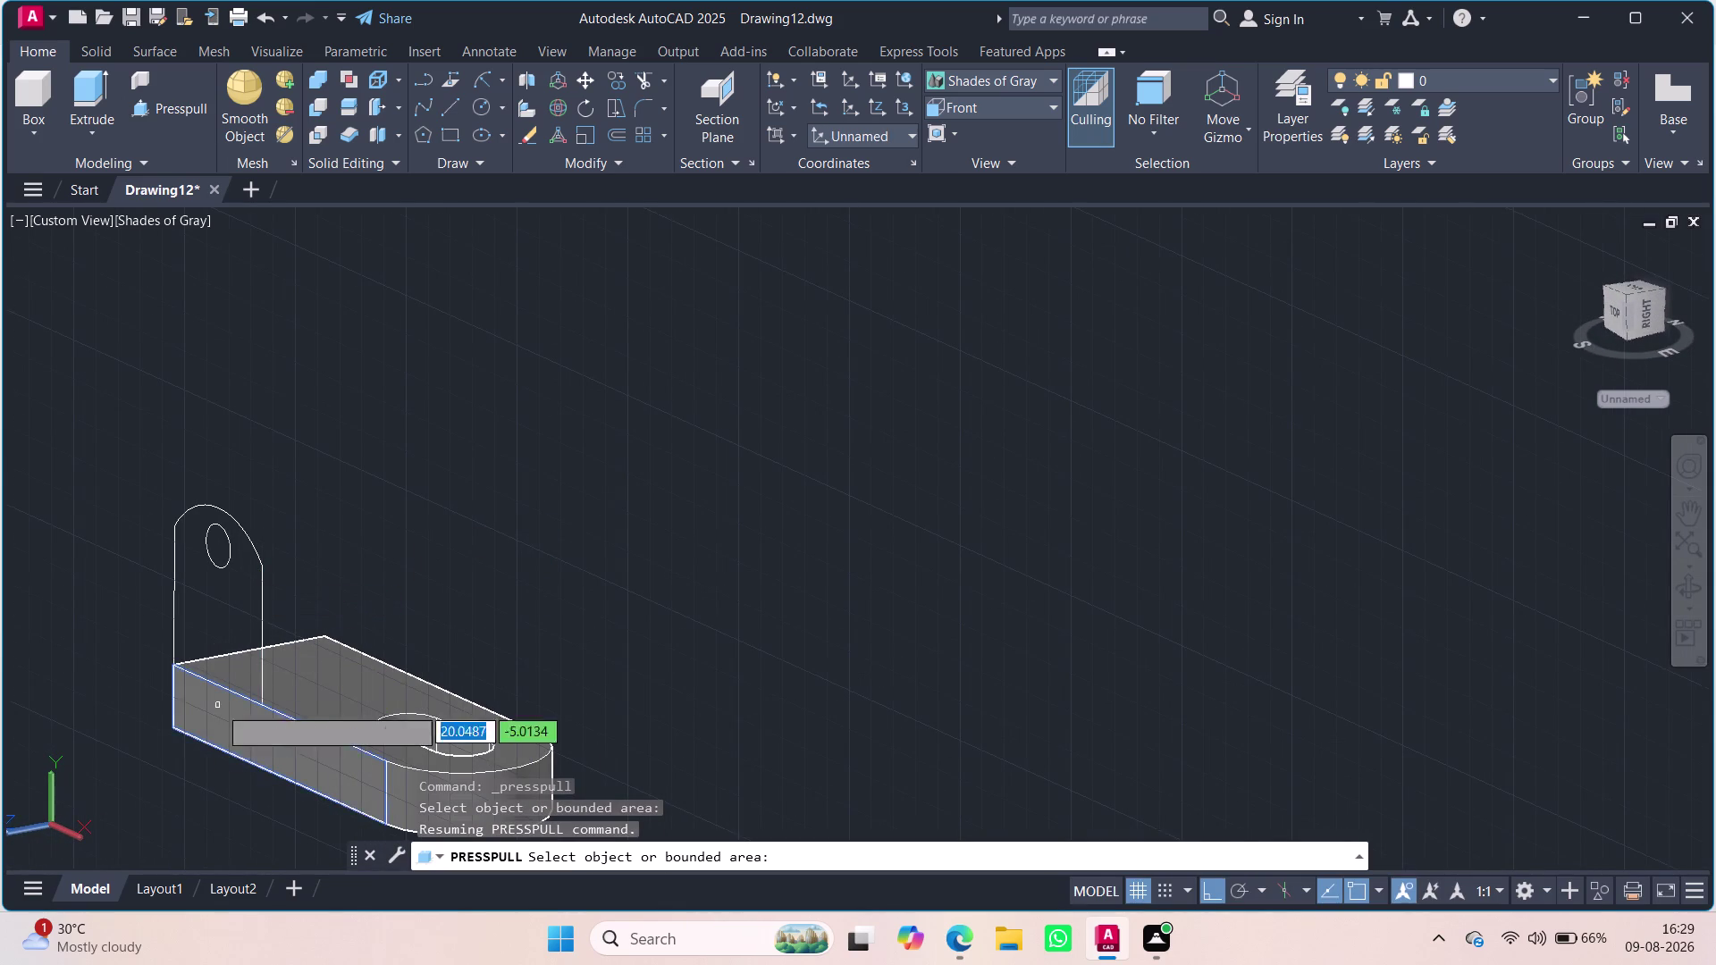
key(Escape)
click(231, 688)
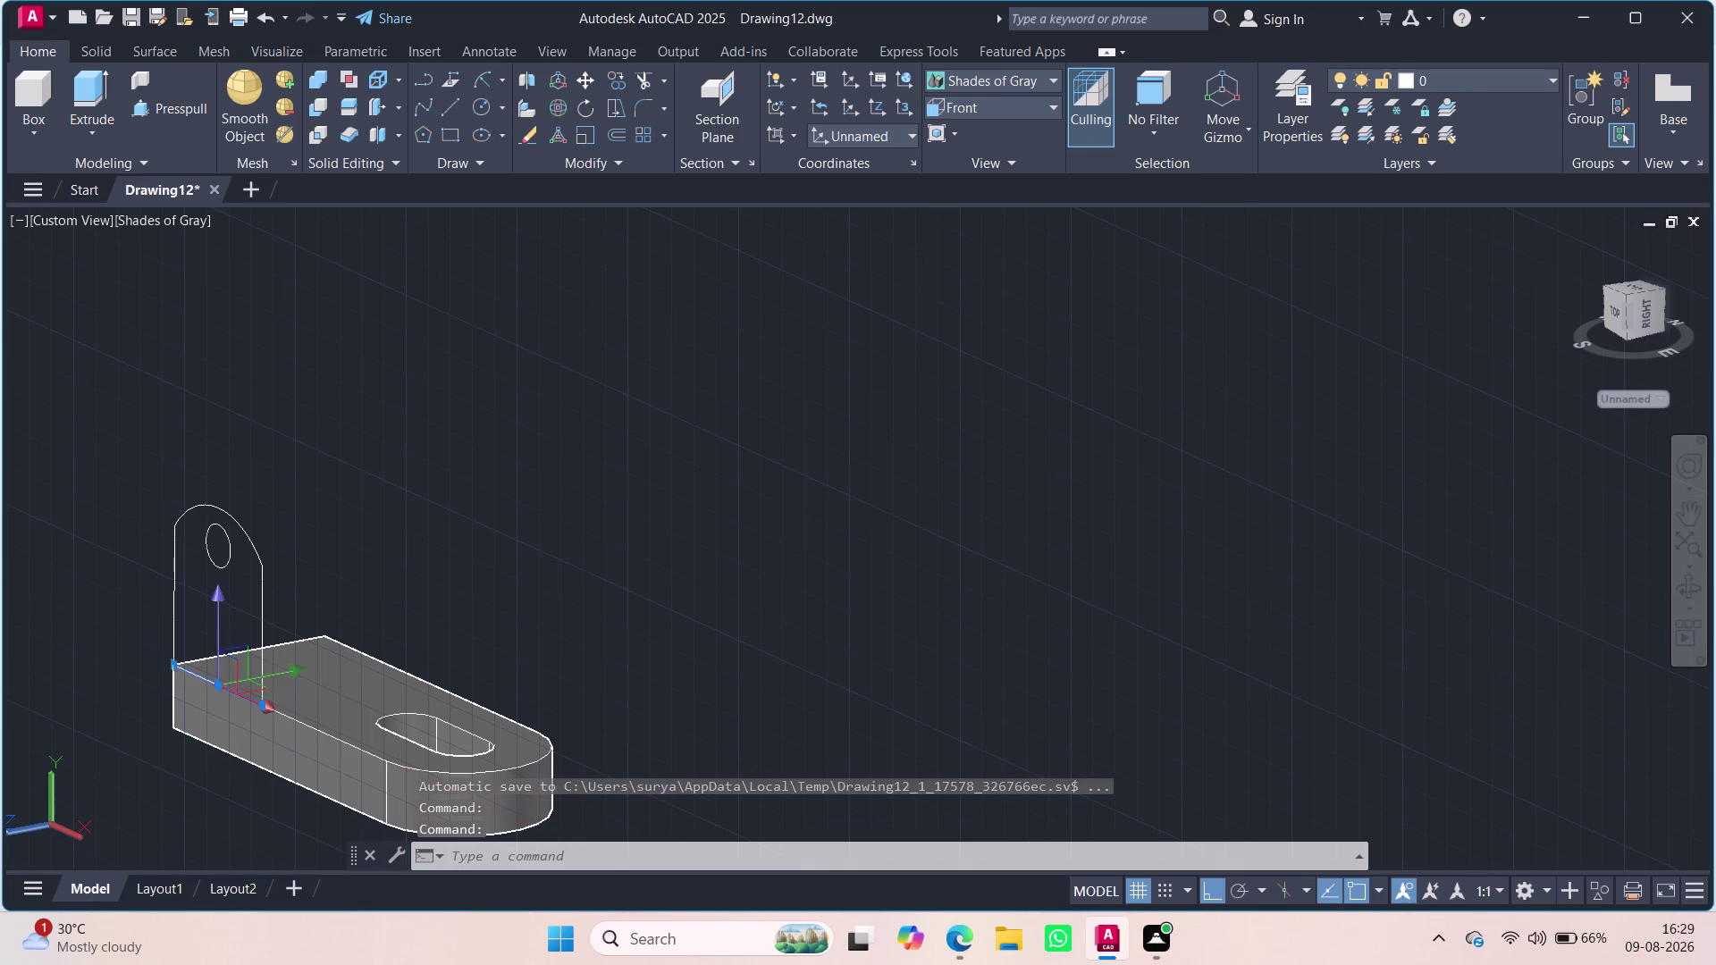
click(174, 614)
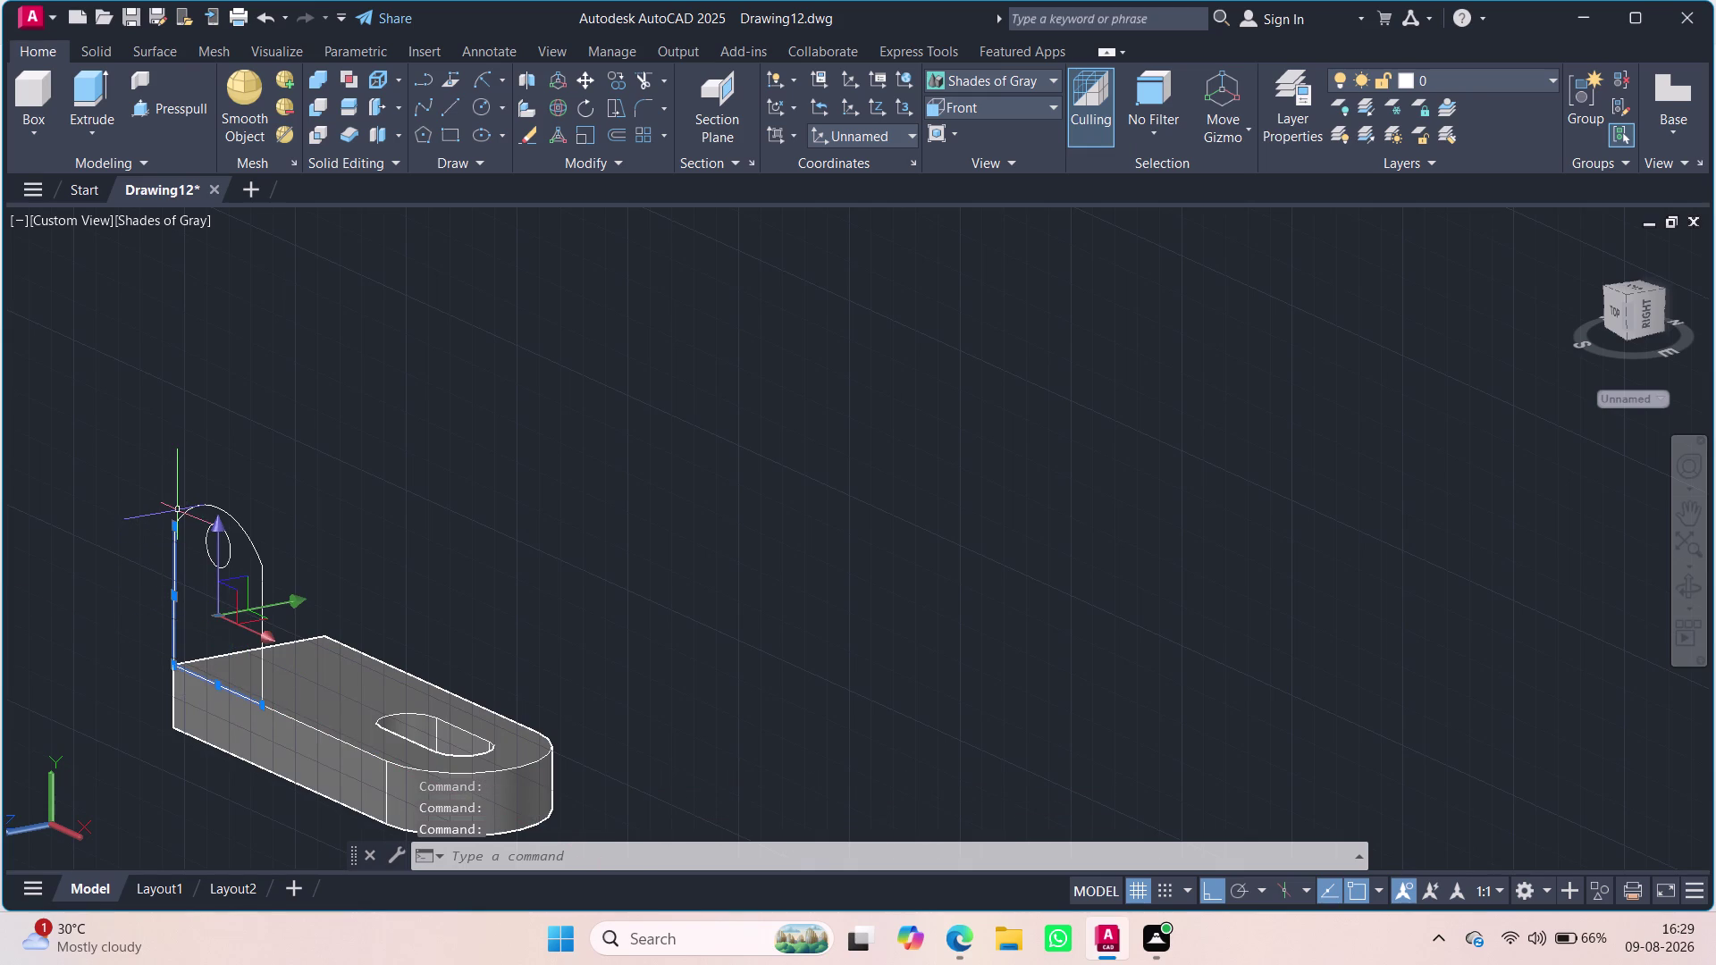
click(178, 511)
click(199, 518)
click(224, 507)
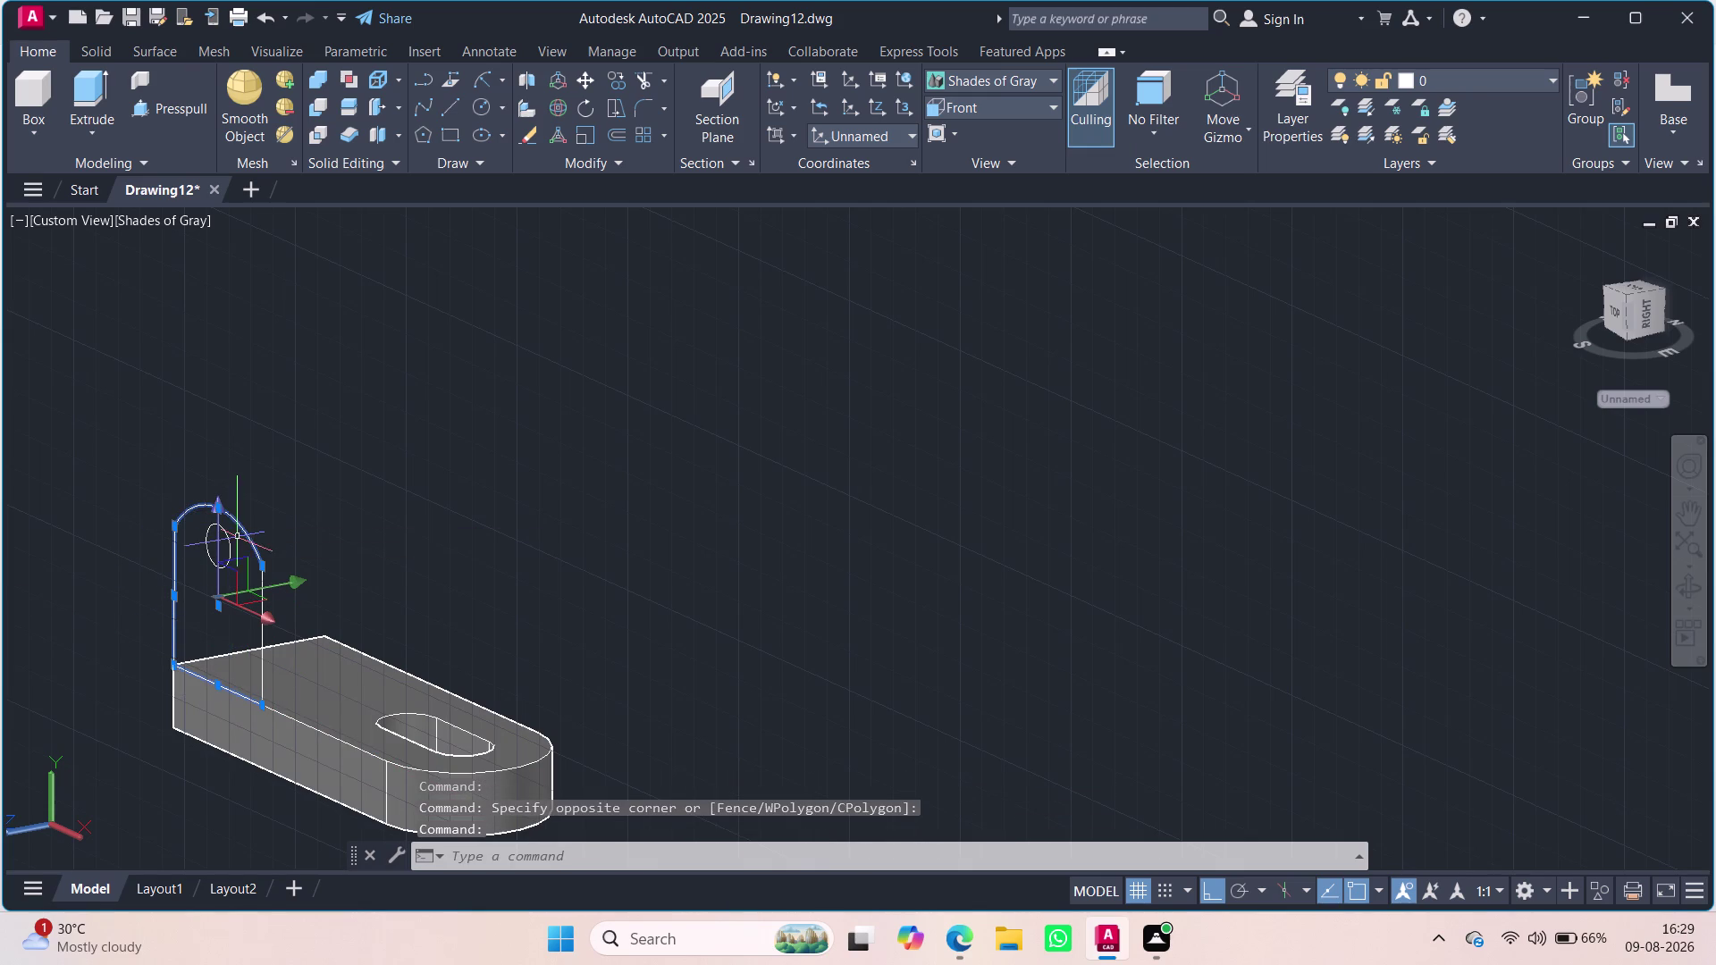
click(225, 532)
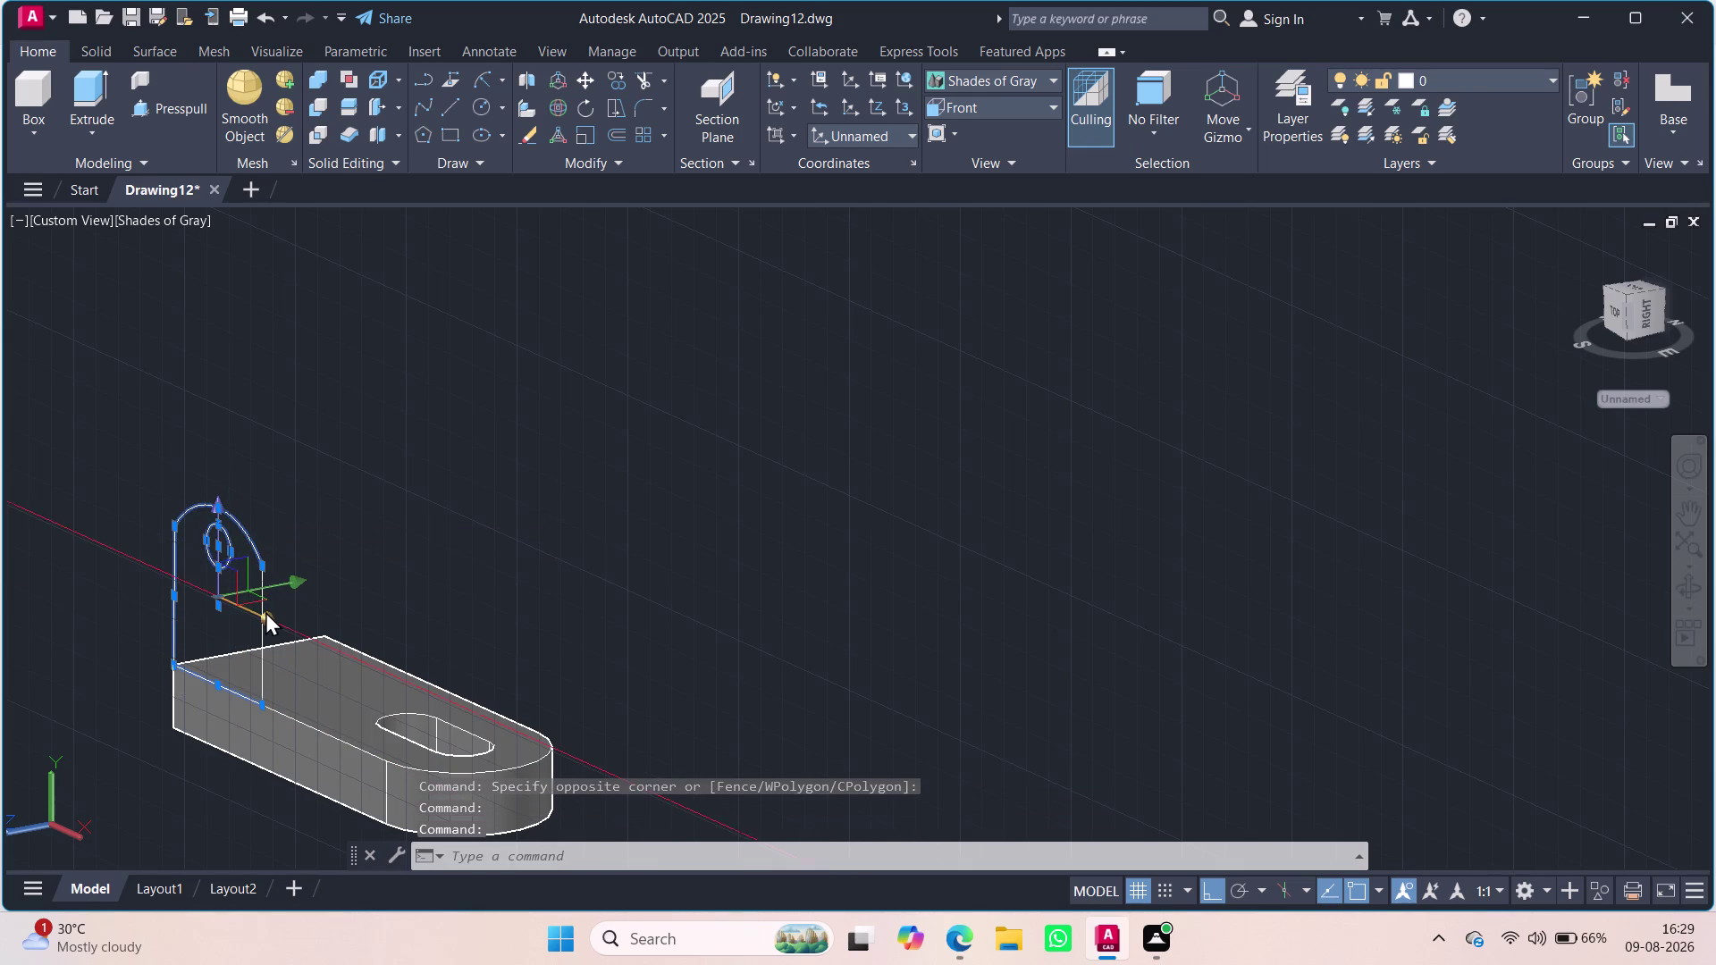
drag(264, 599, 219, 596)
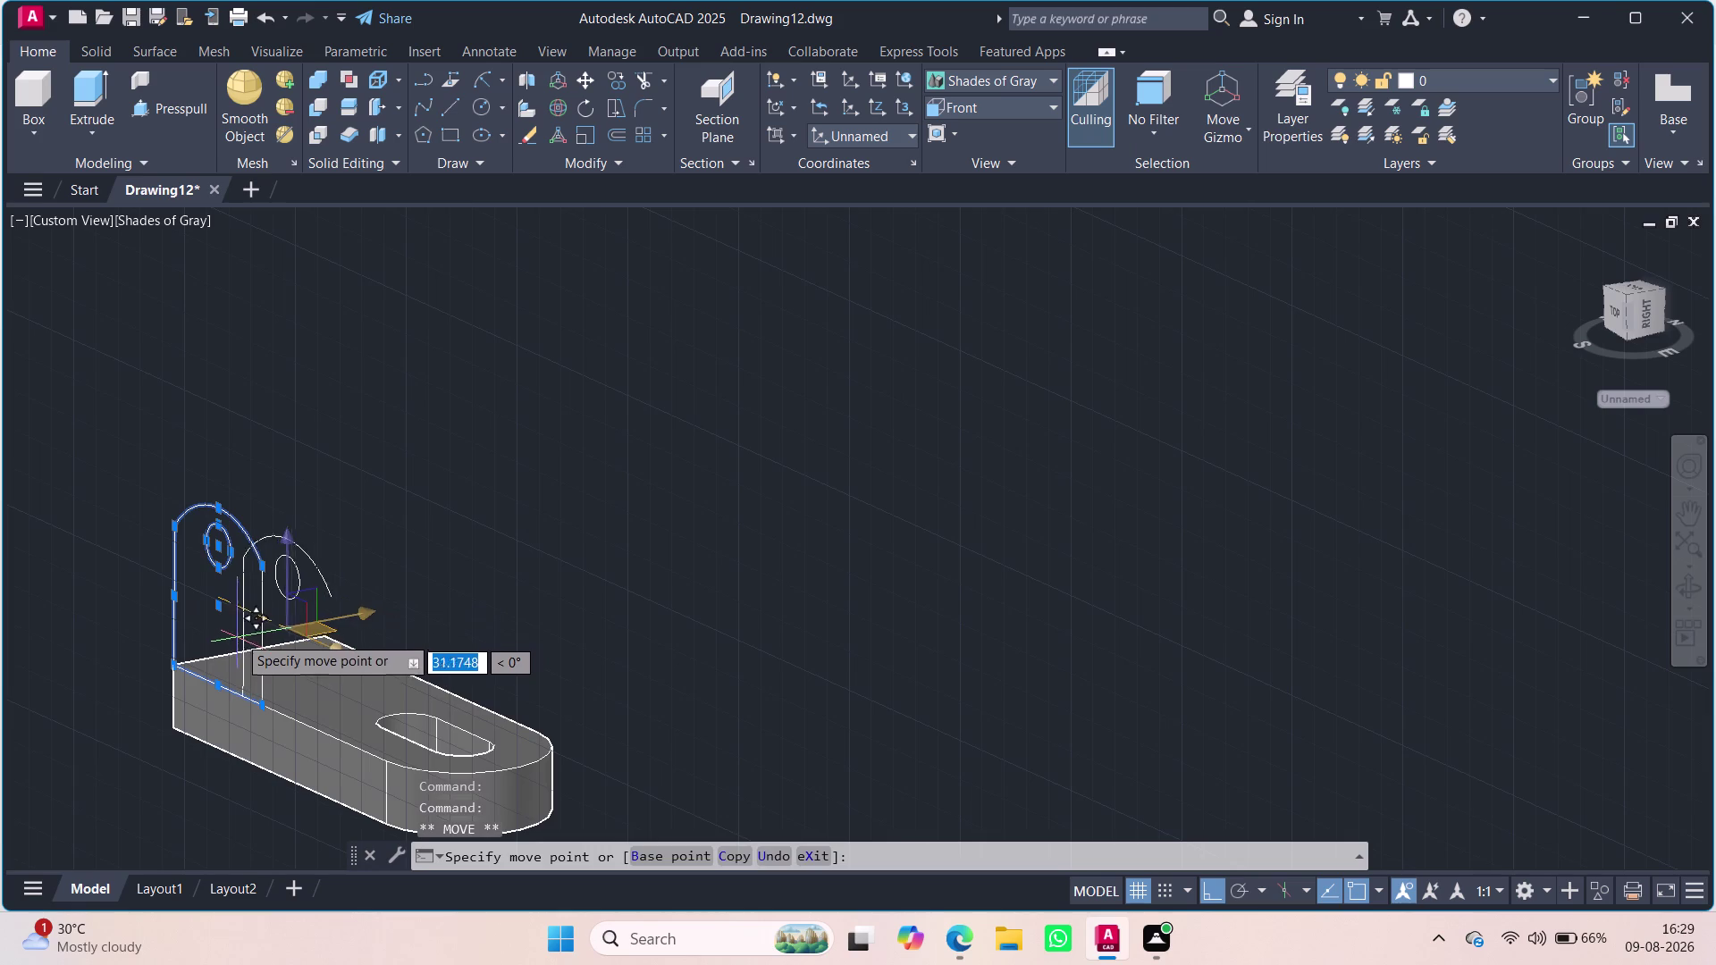
key(Escape)
click(265, 641)
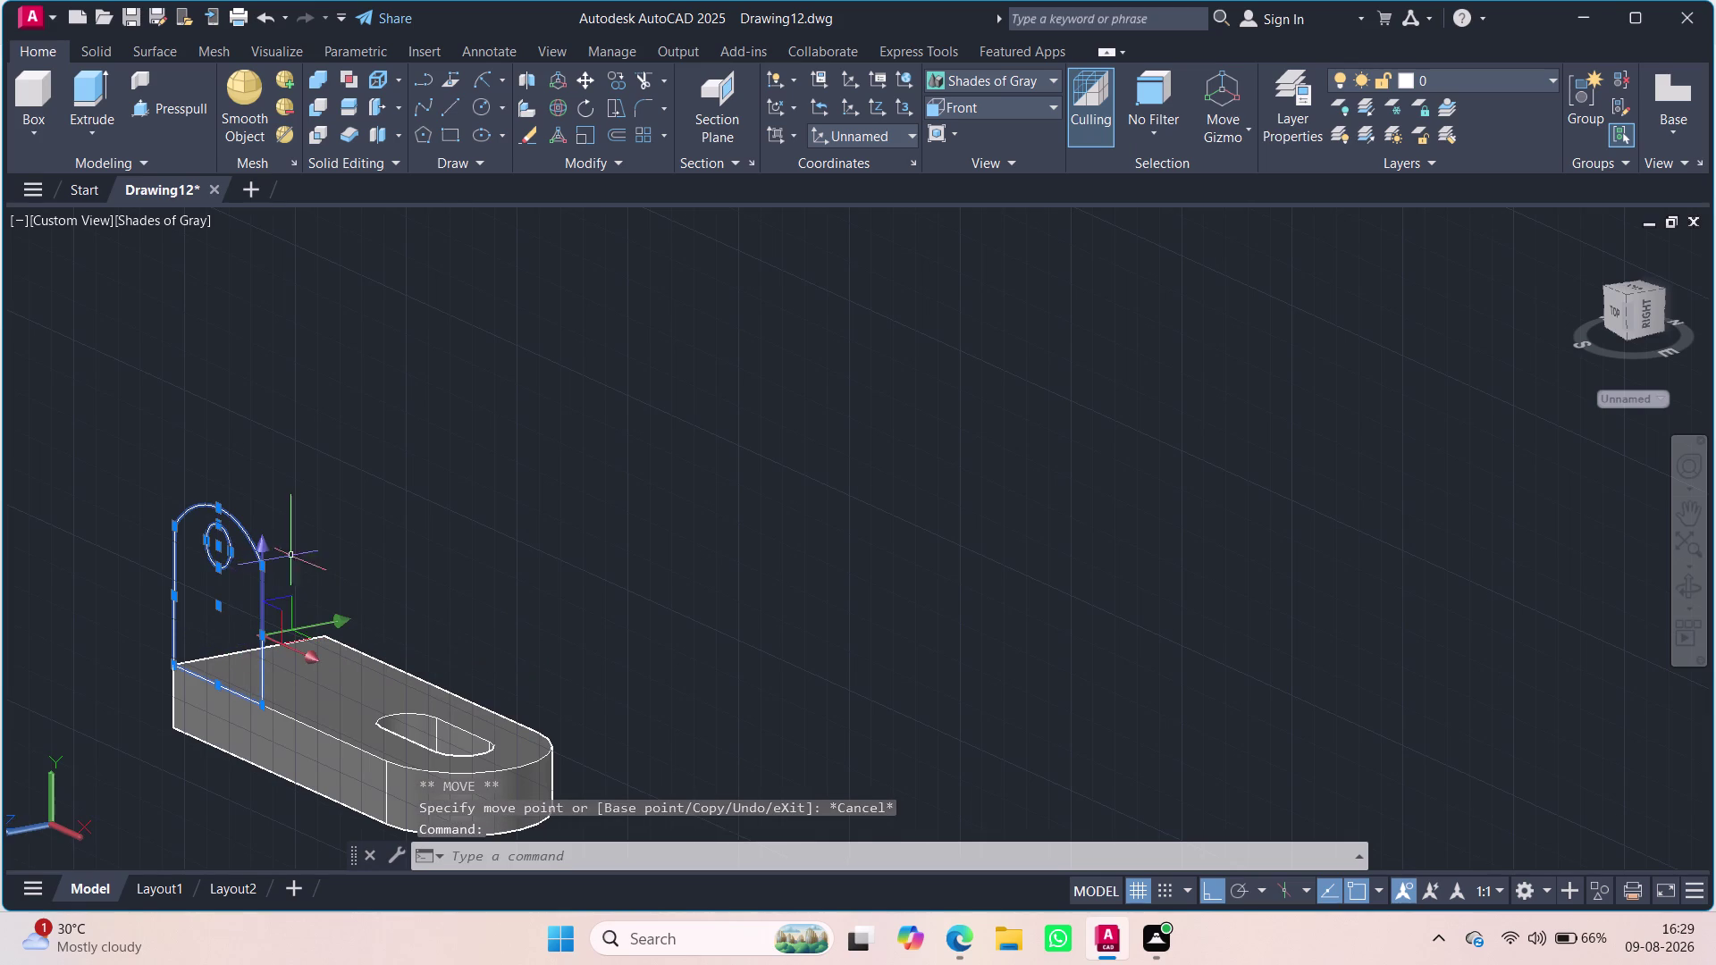
key(j)
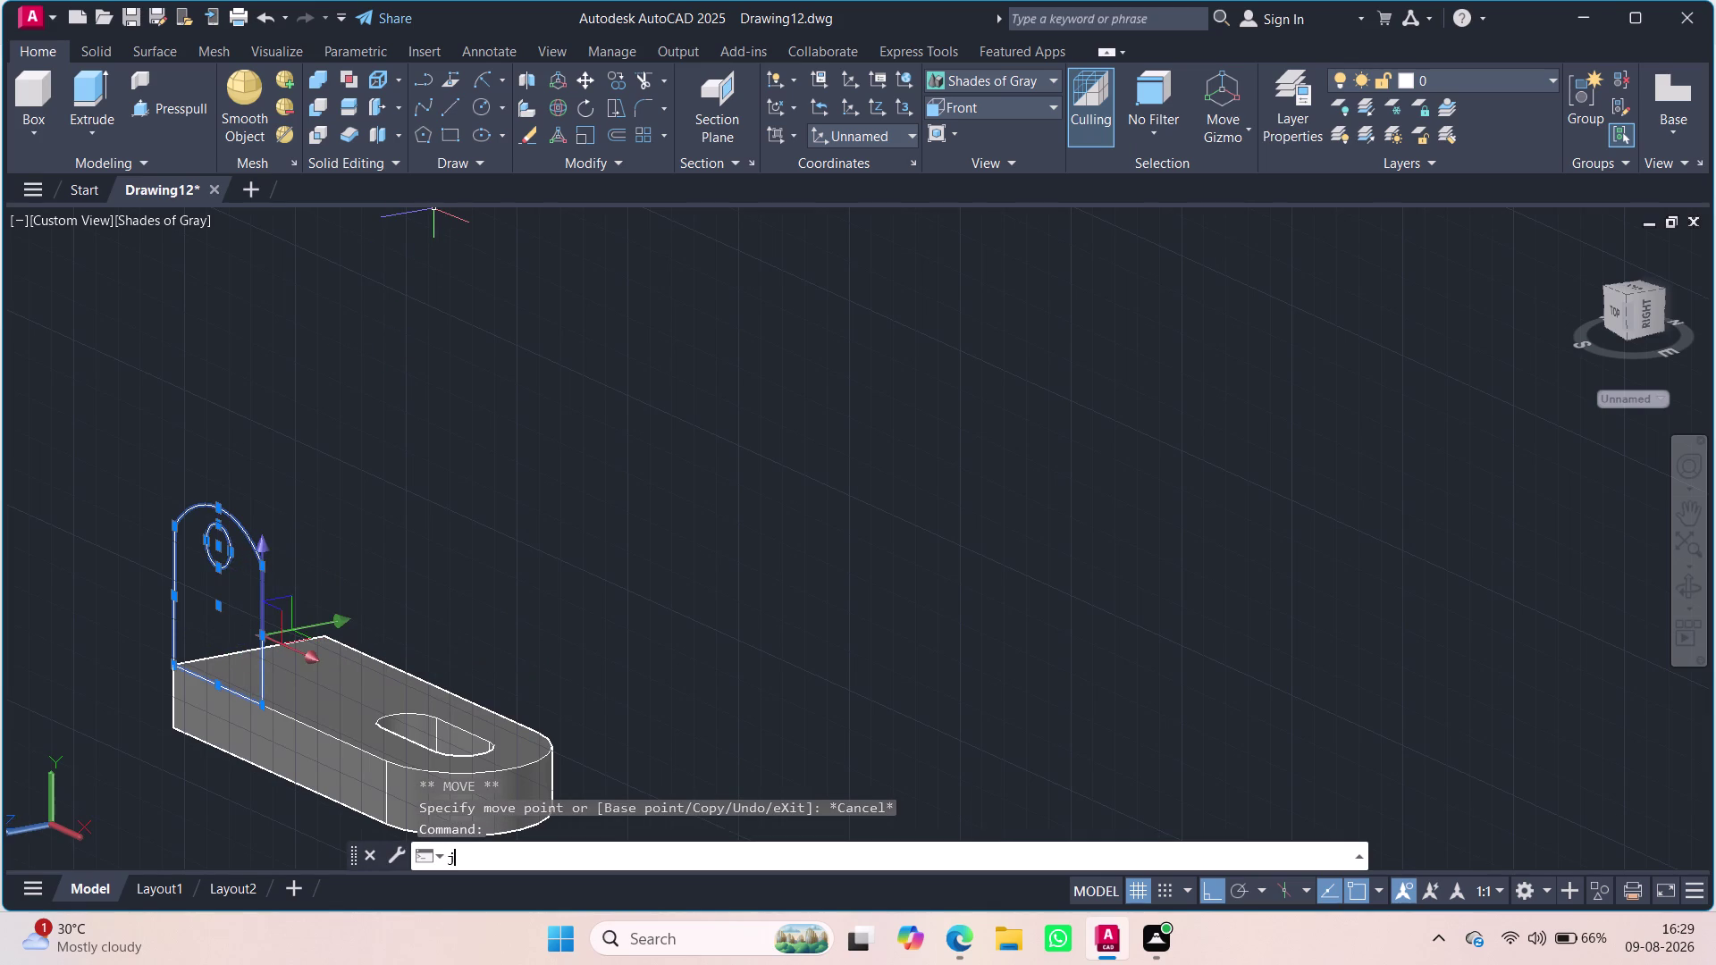
key(Return)
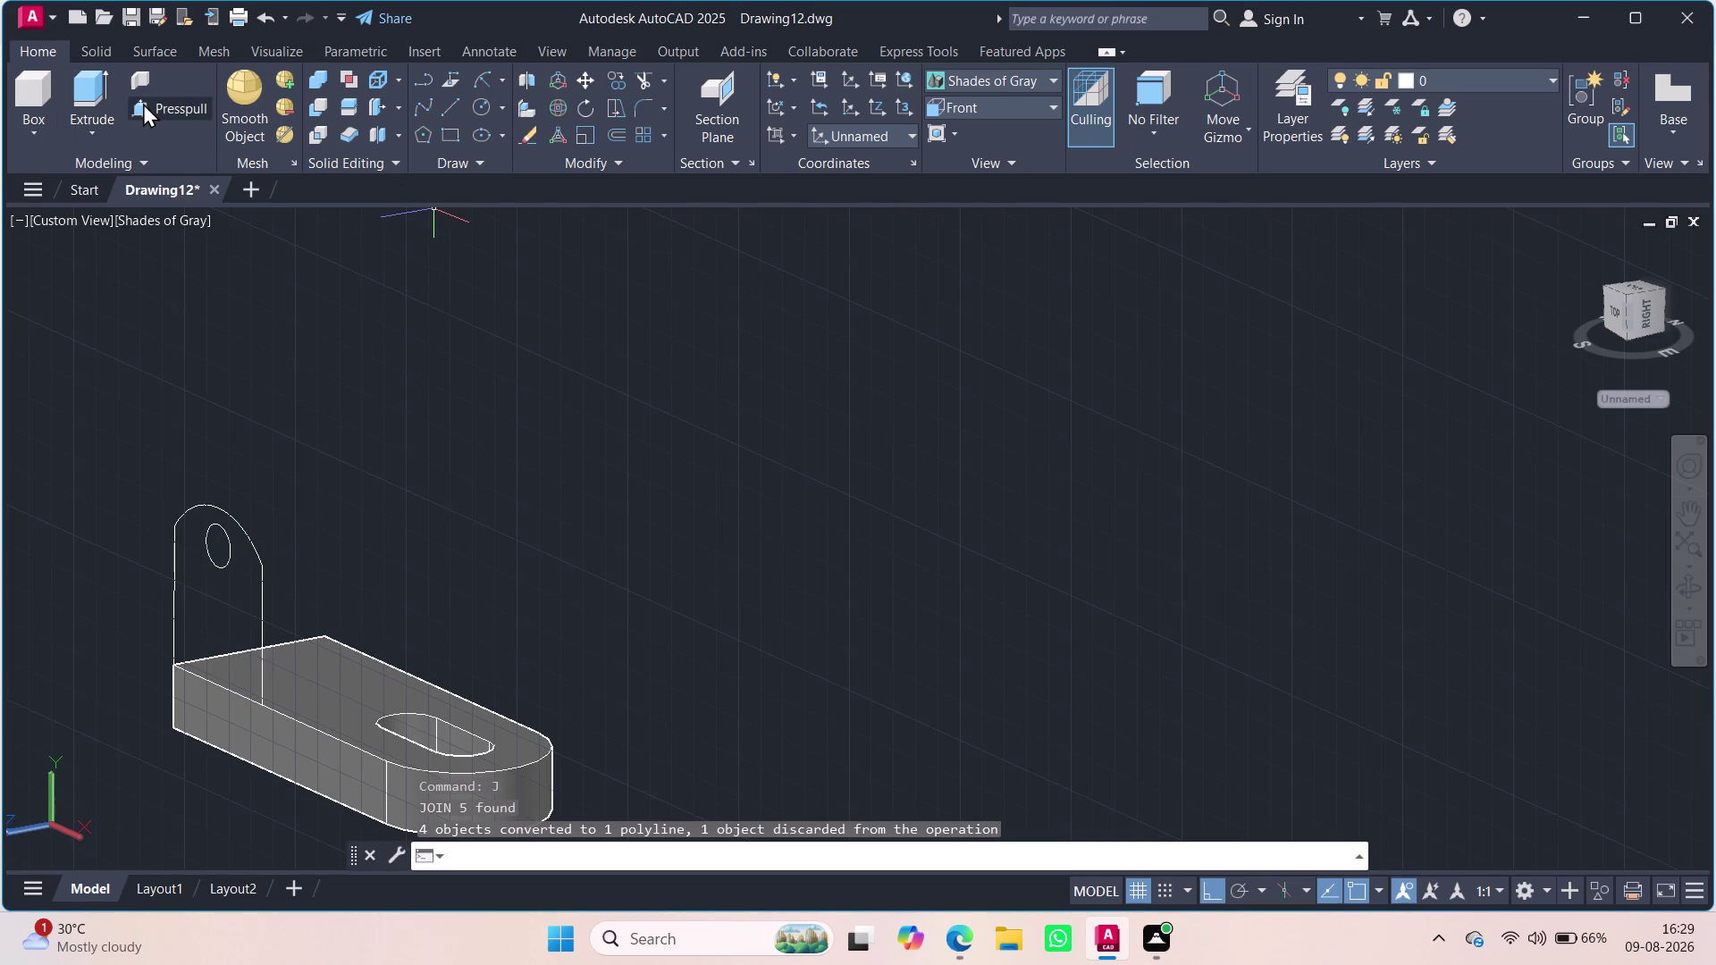
click(143, 102)
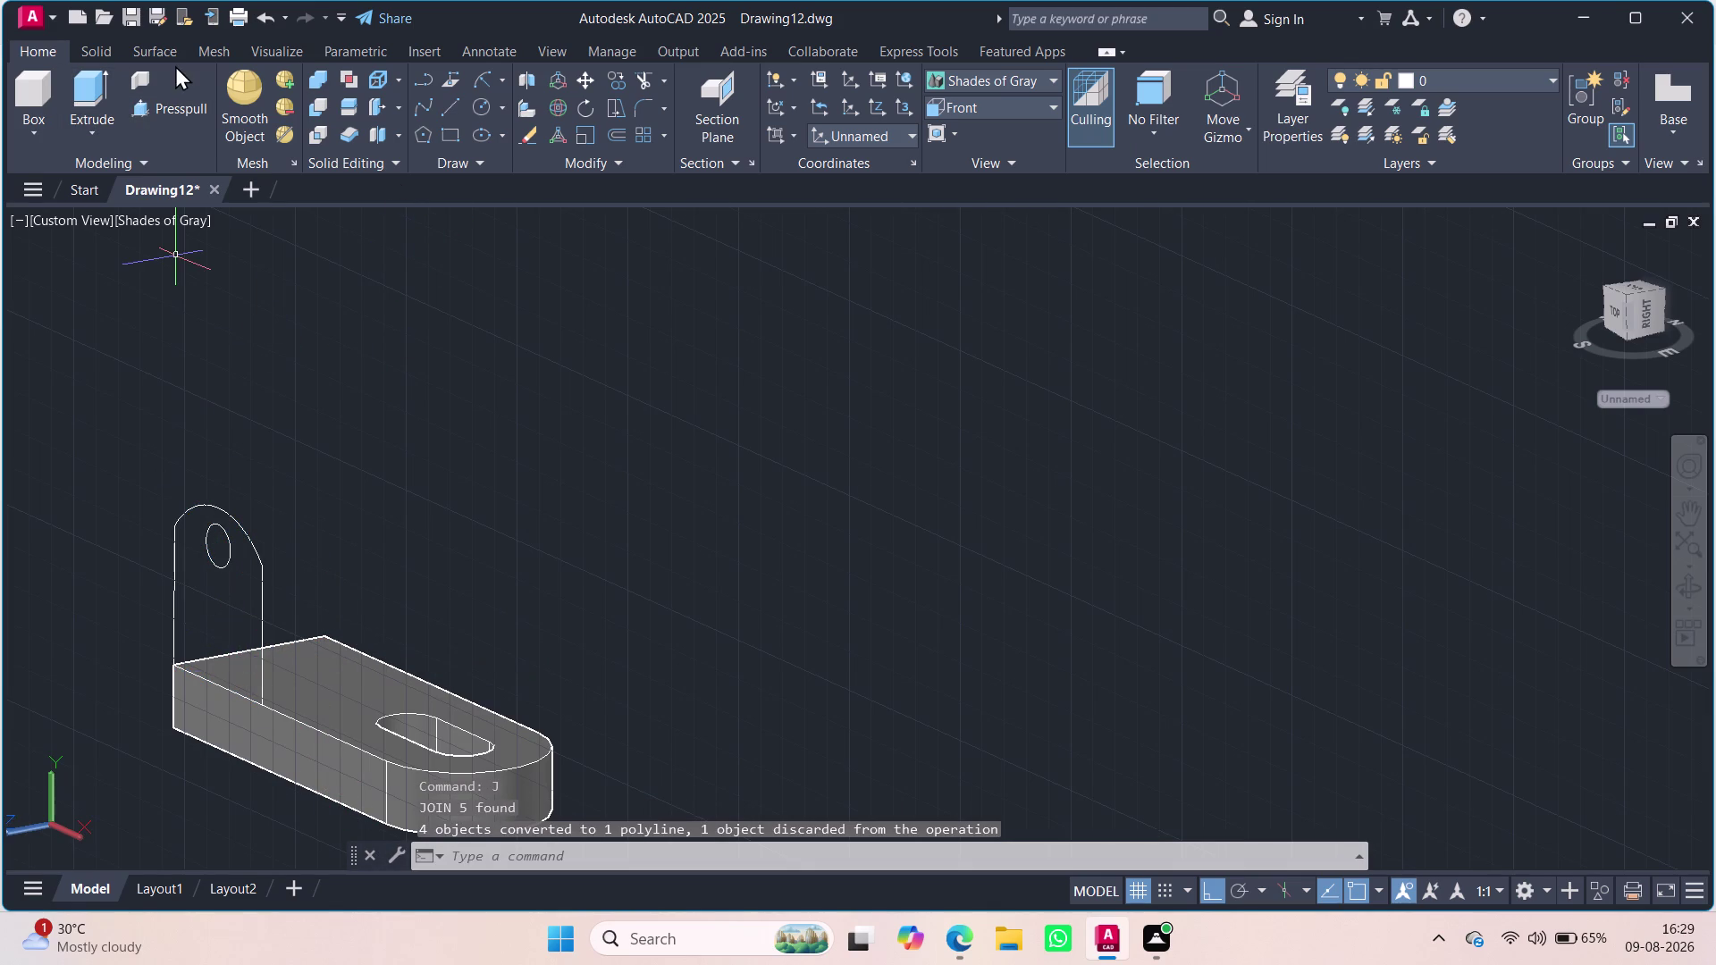
click(183, 105)
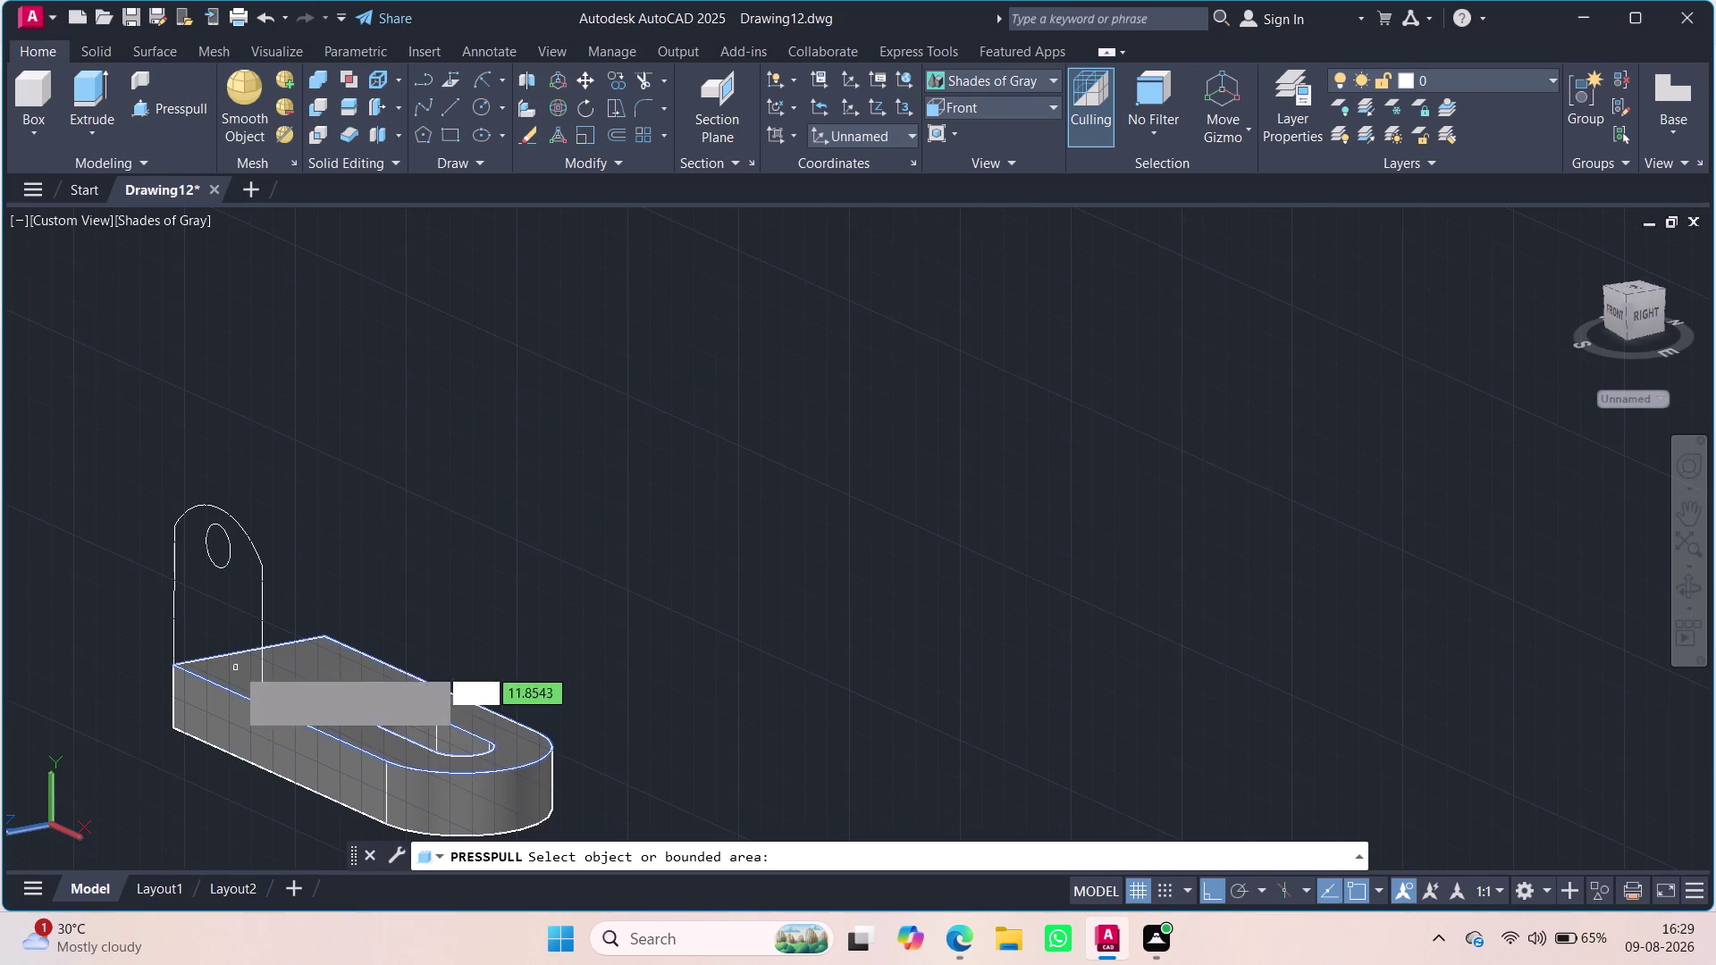
click(263, 620)
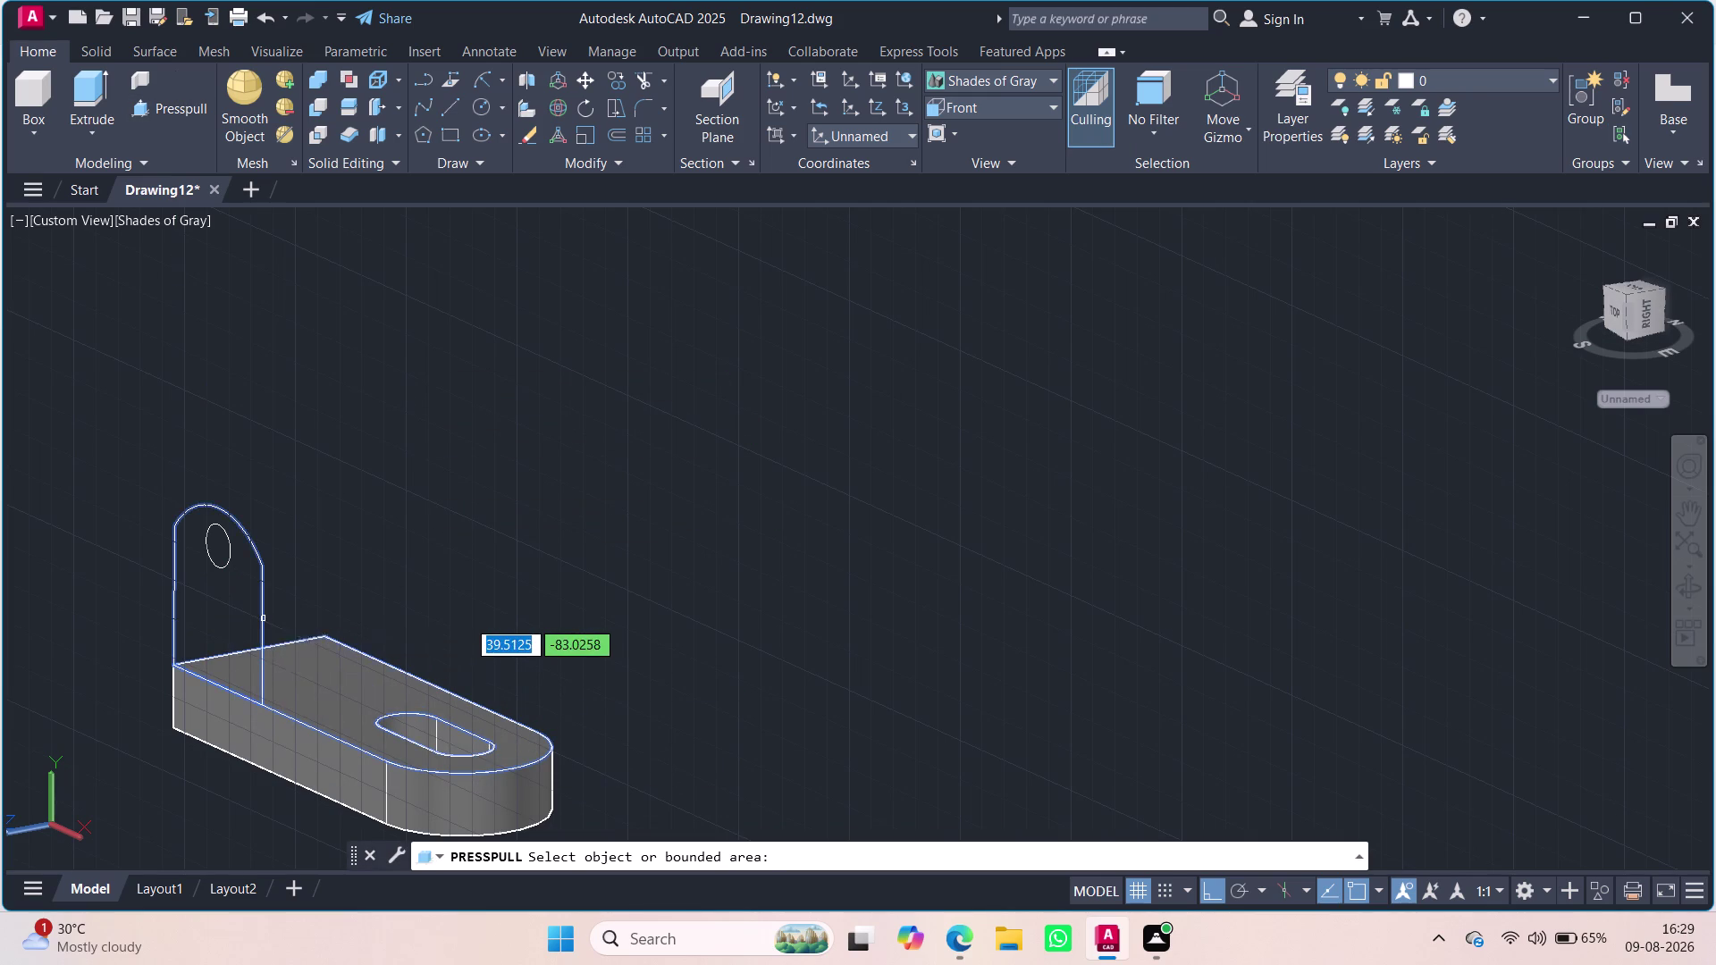
right_click(352, 518)
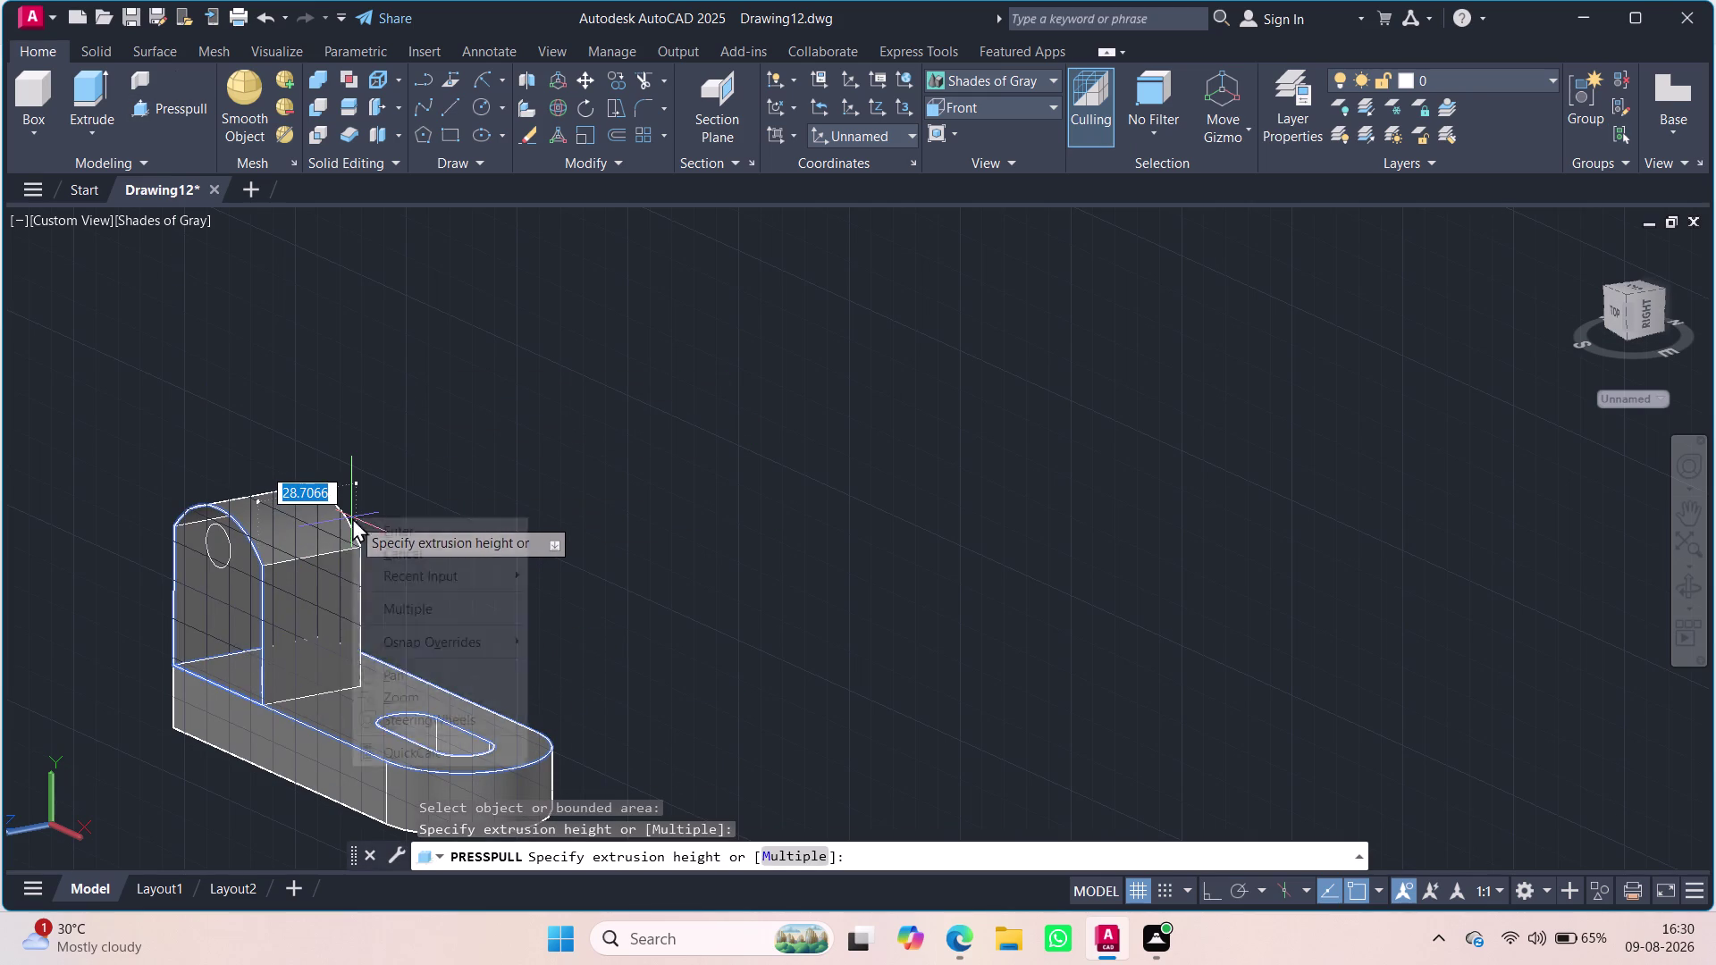
click(408, 535)
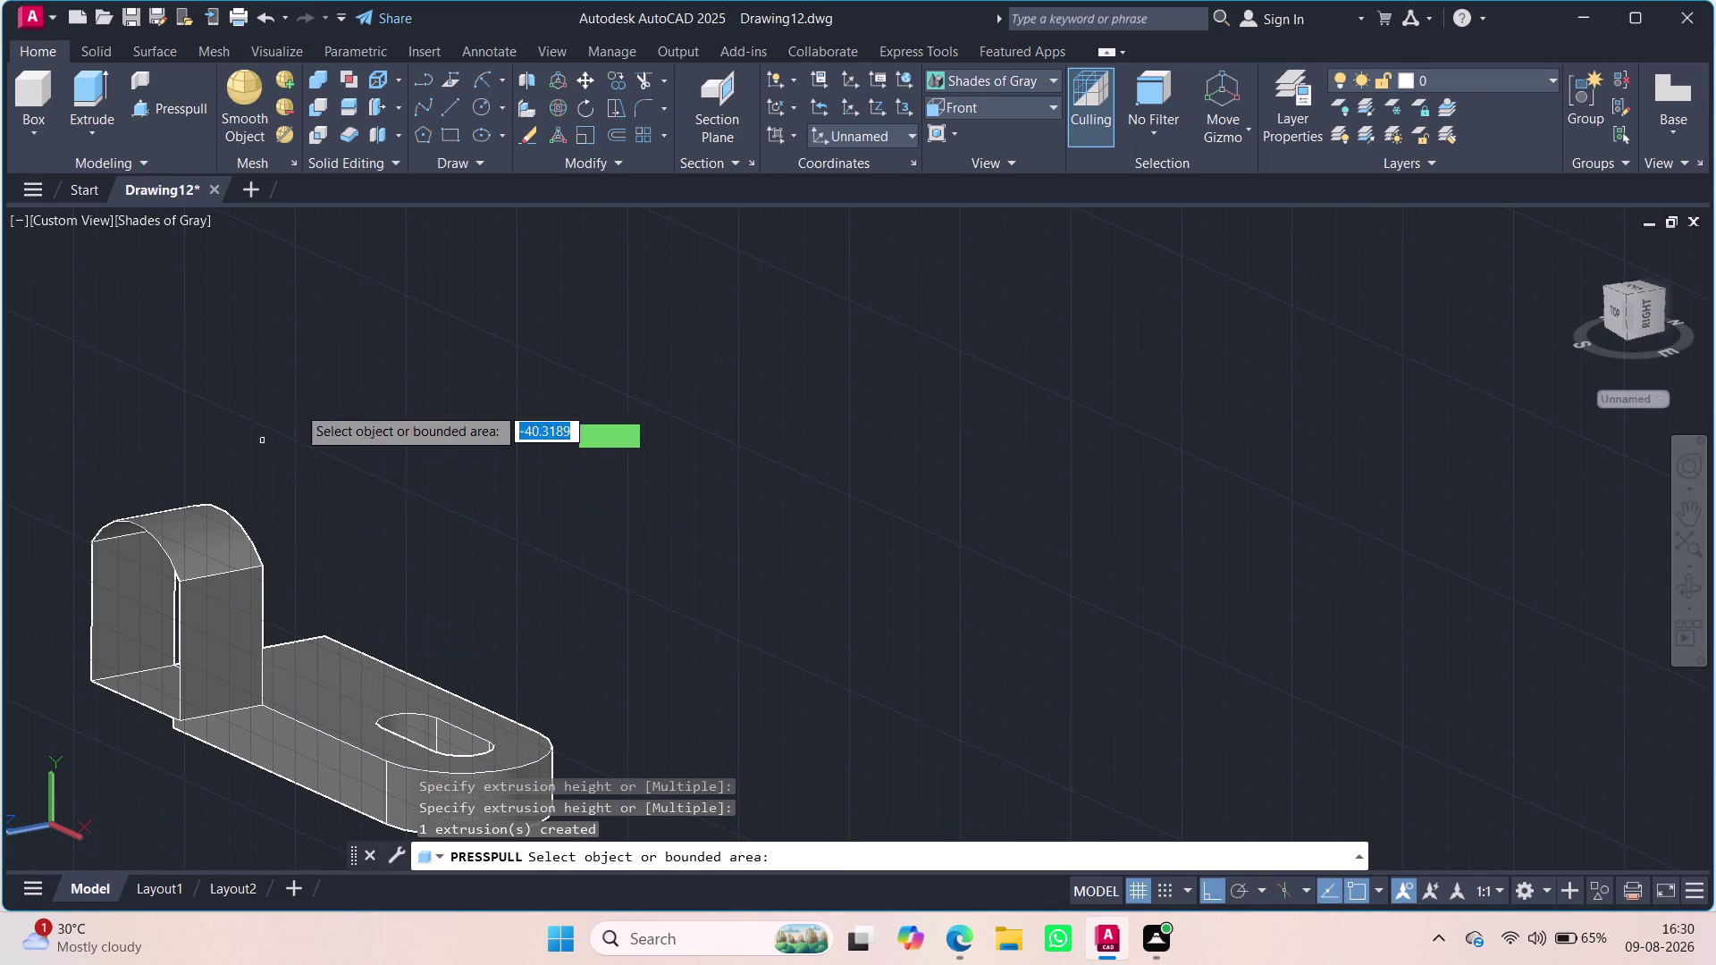
key(ctrl+z)
key(Escape)
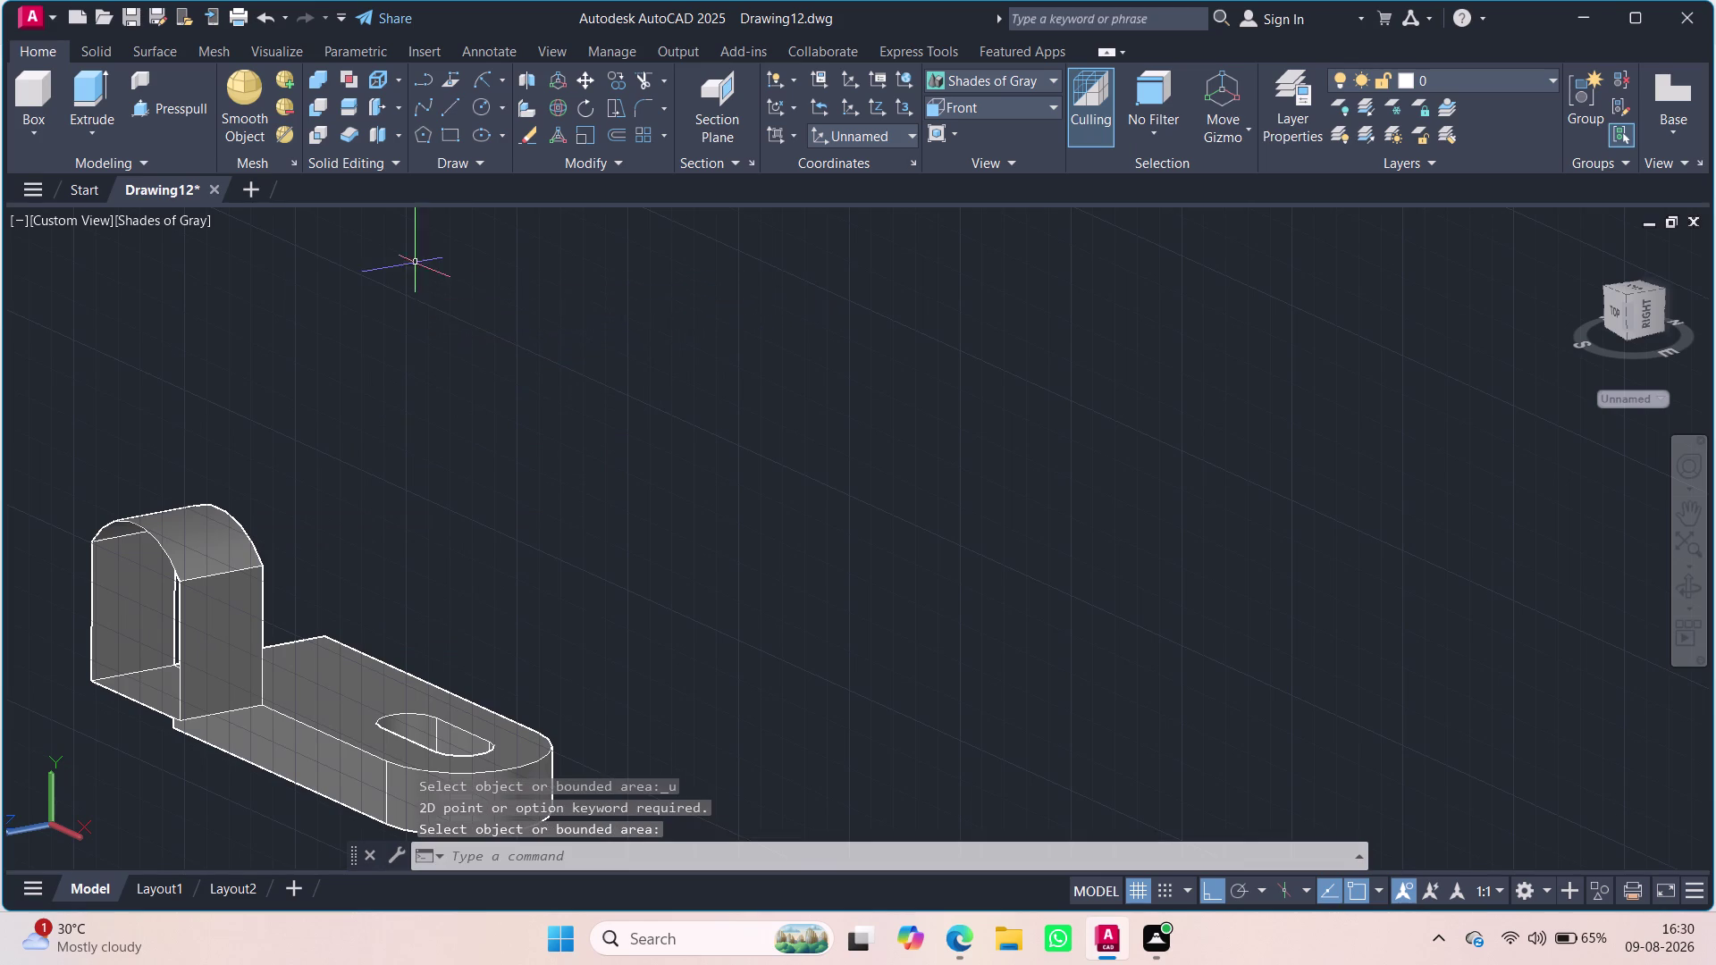
key(ctrl+z)
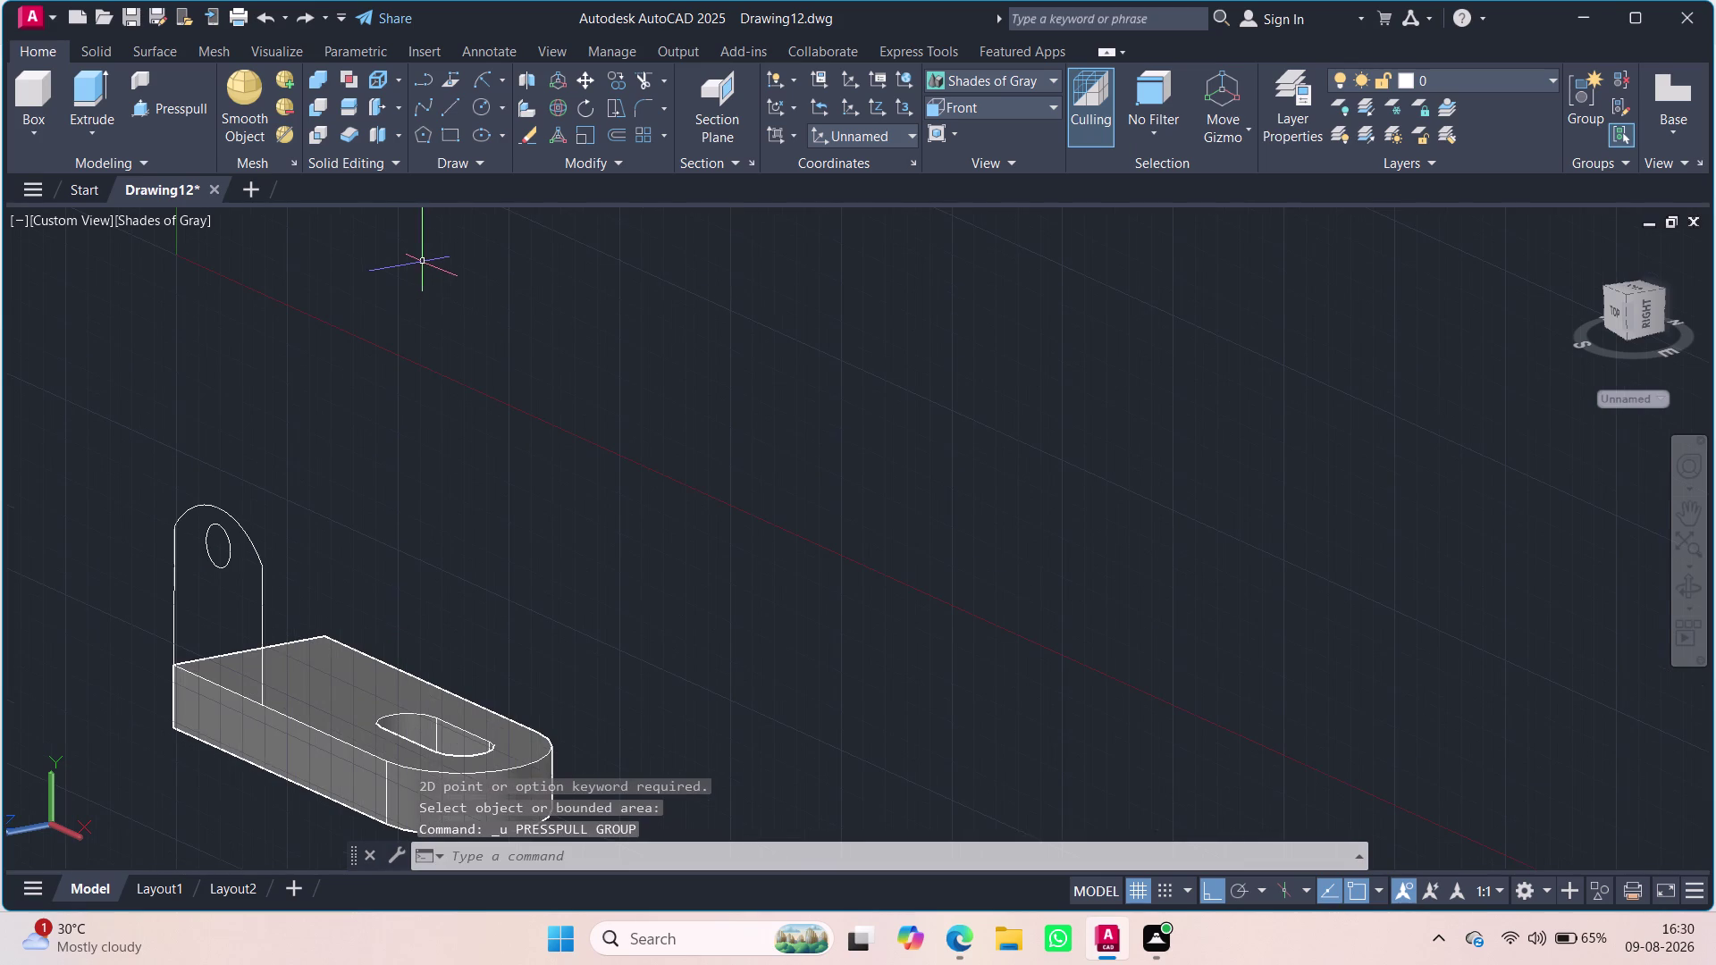
click(105, 105)
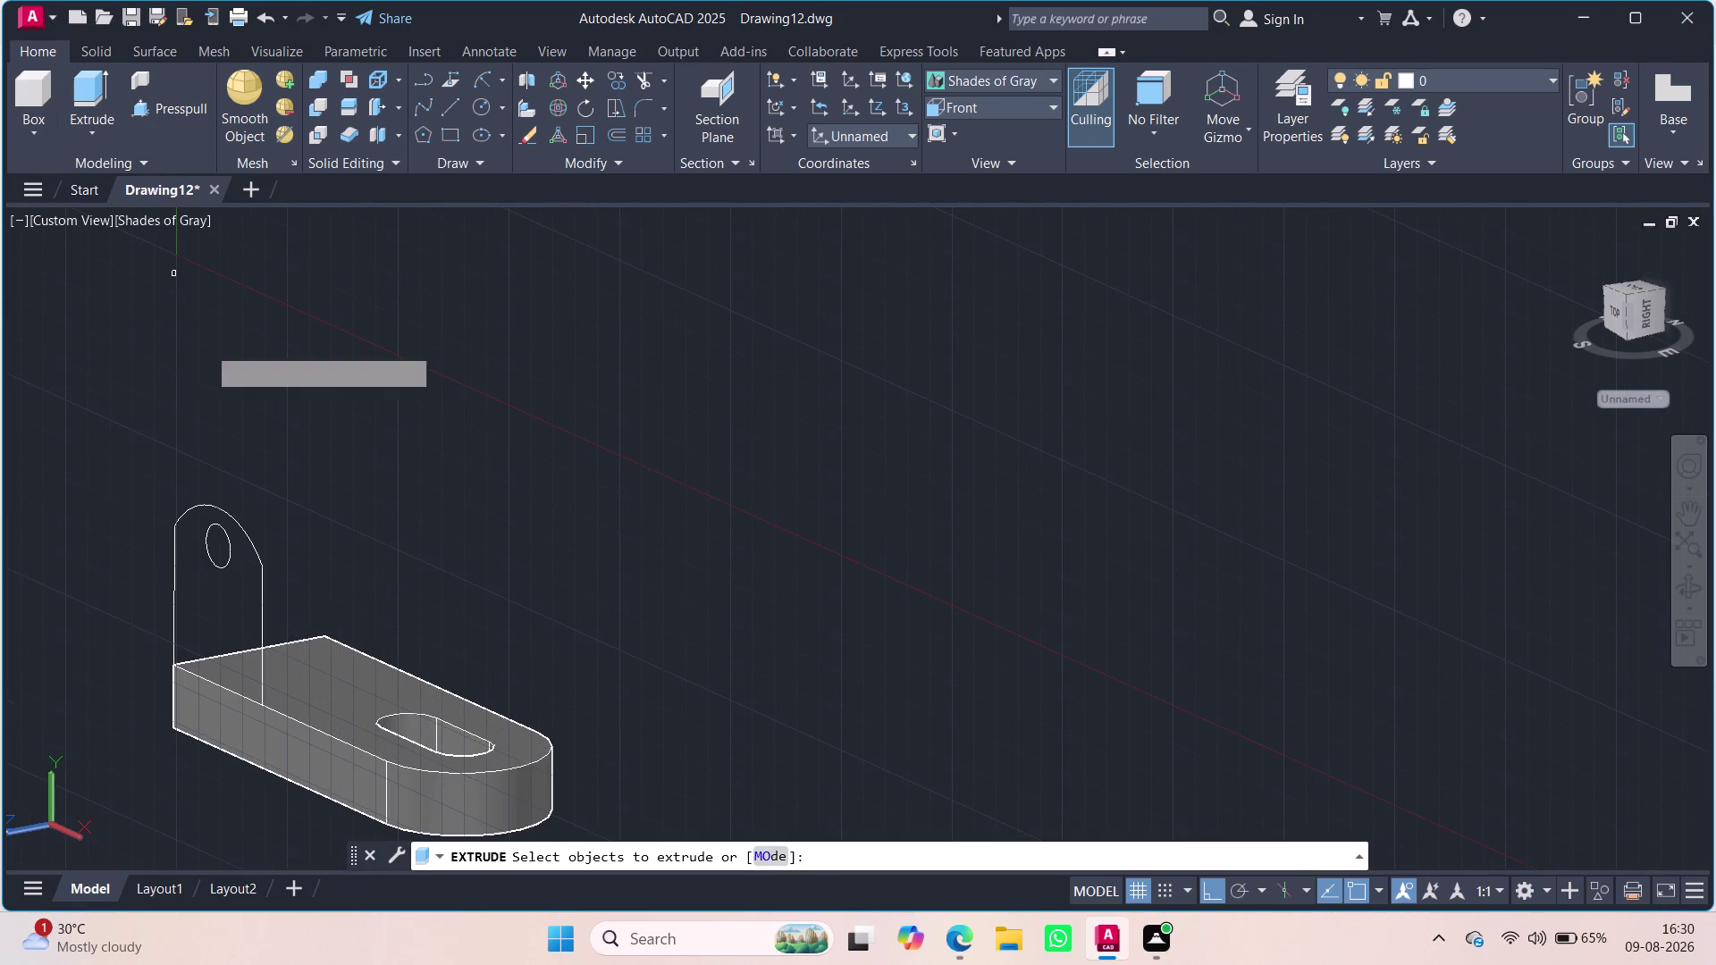
click(261, 618)
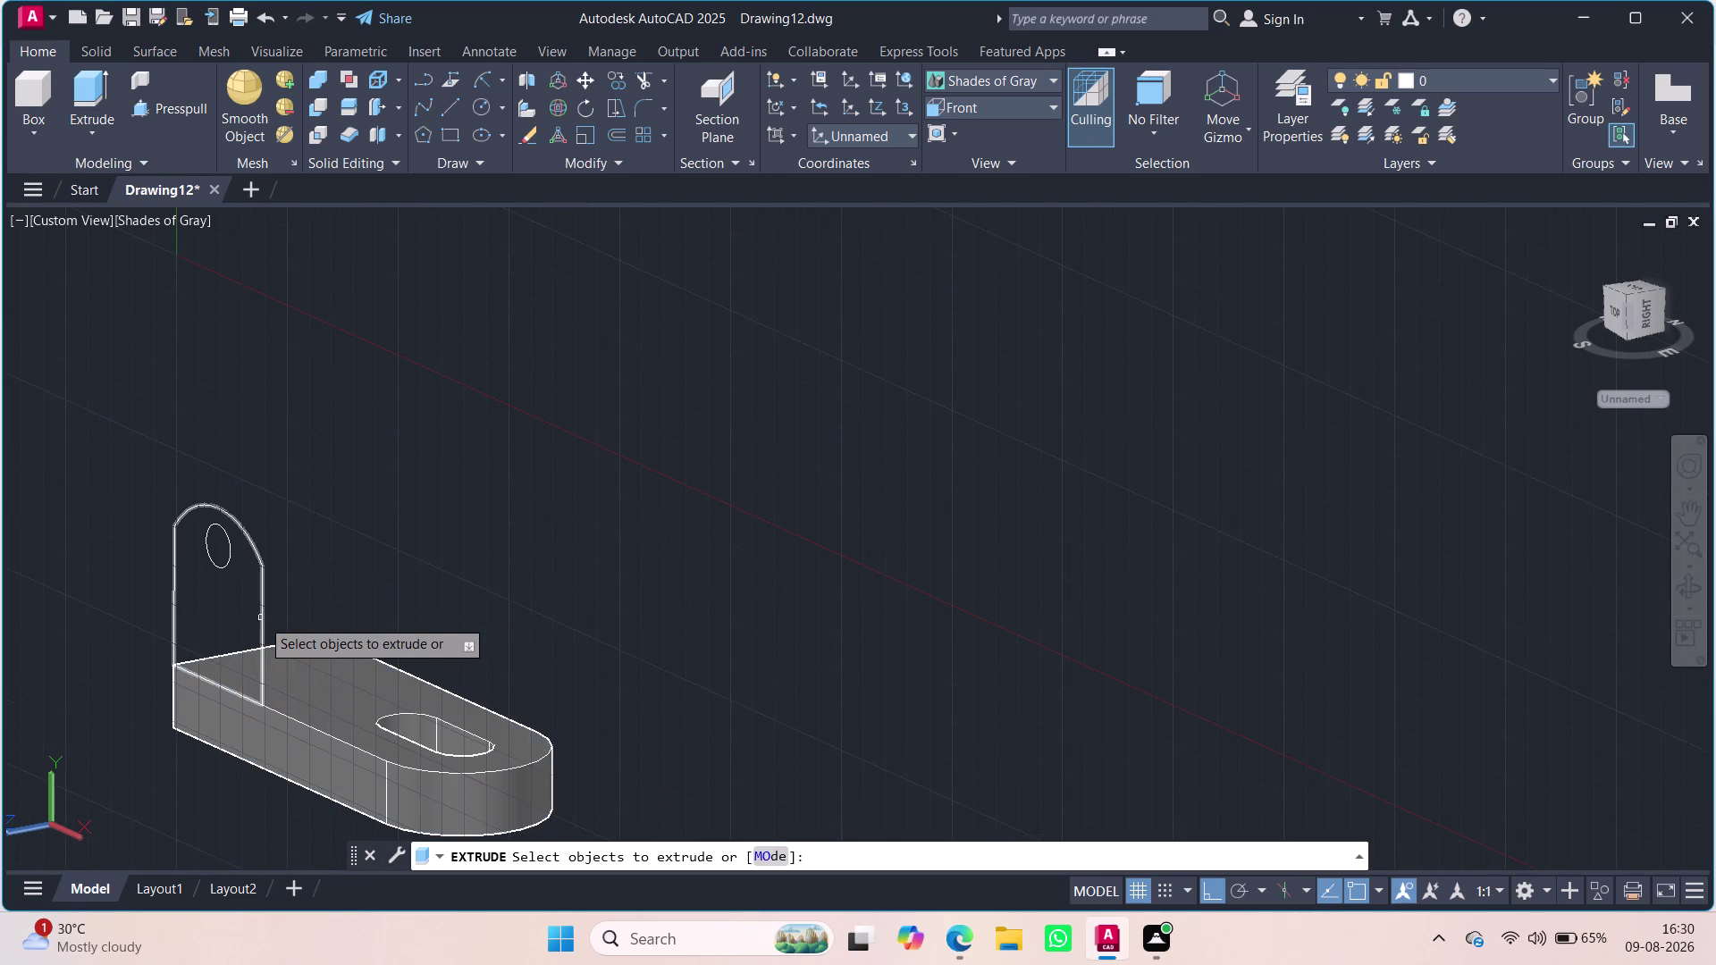
drag(303, 612, 292, 611)
drag(258, 612, 346, 542)
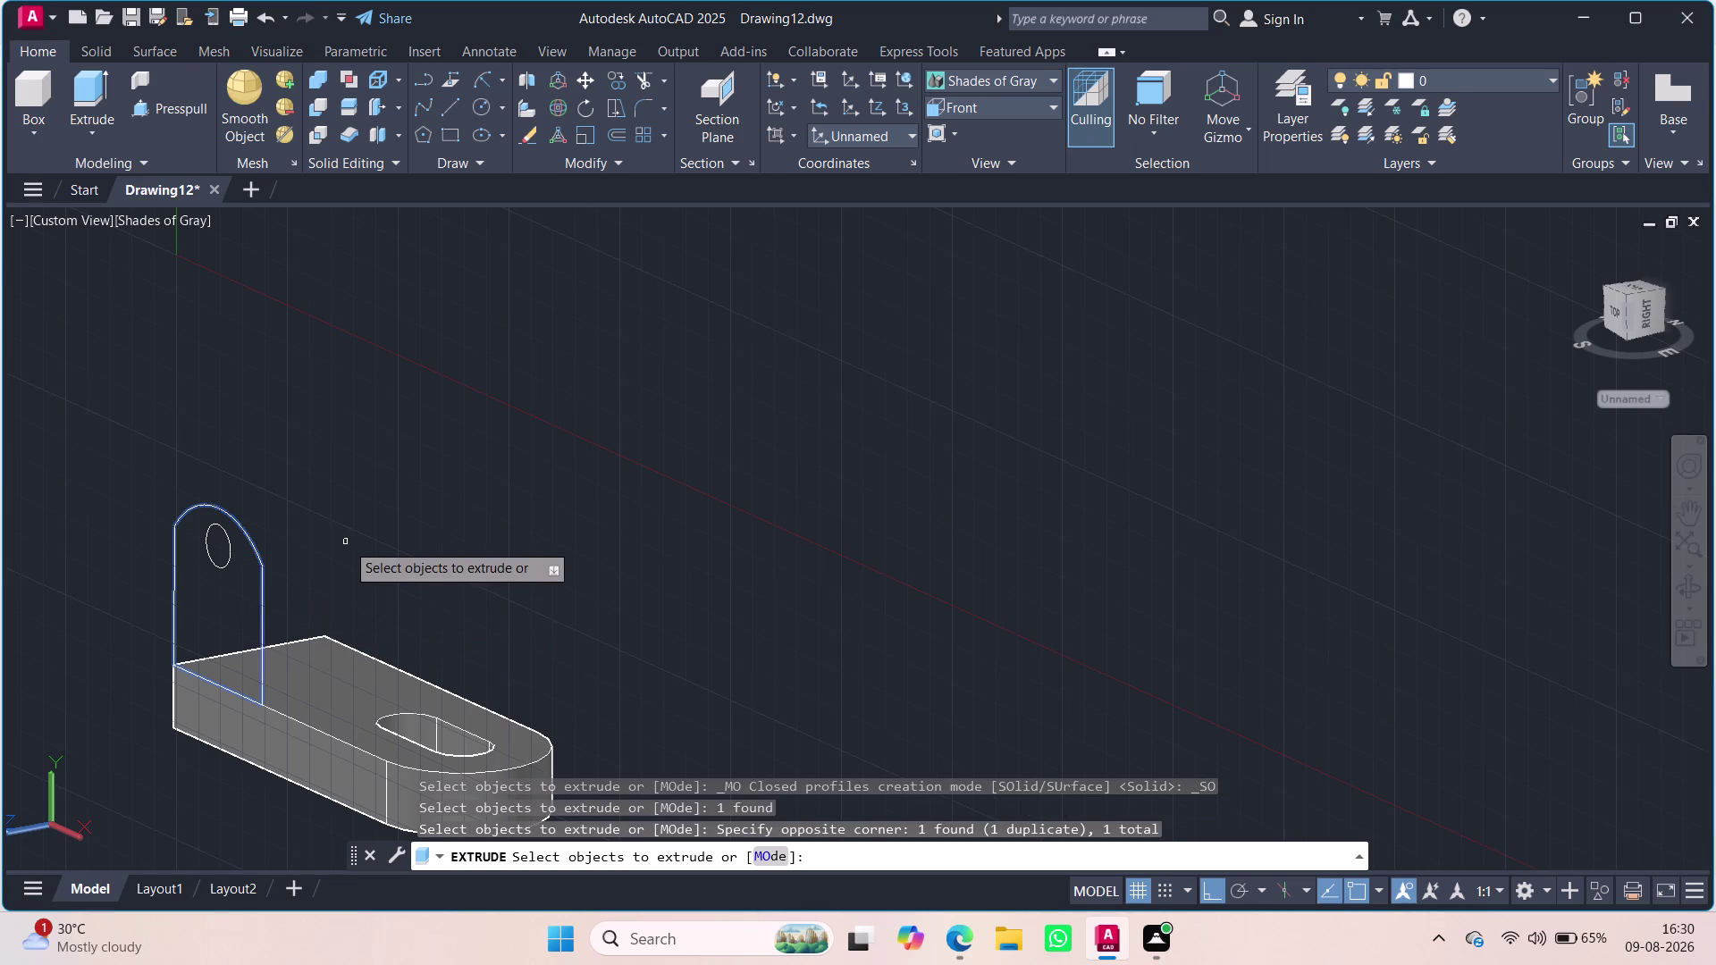
key(Return)
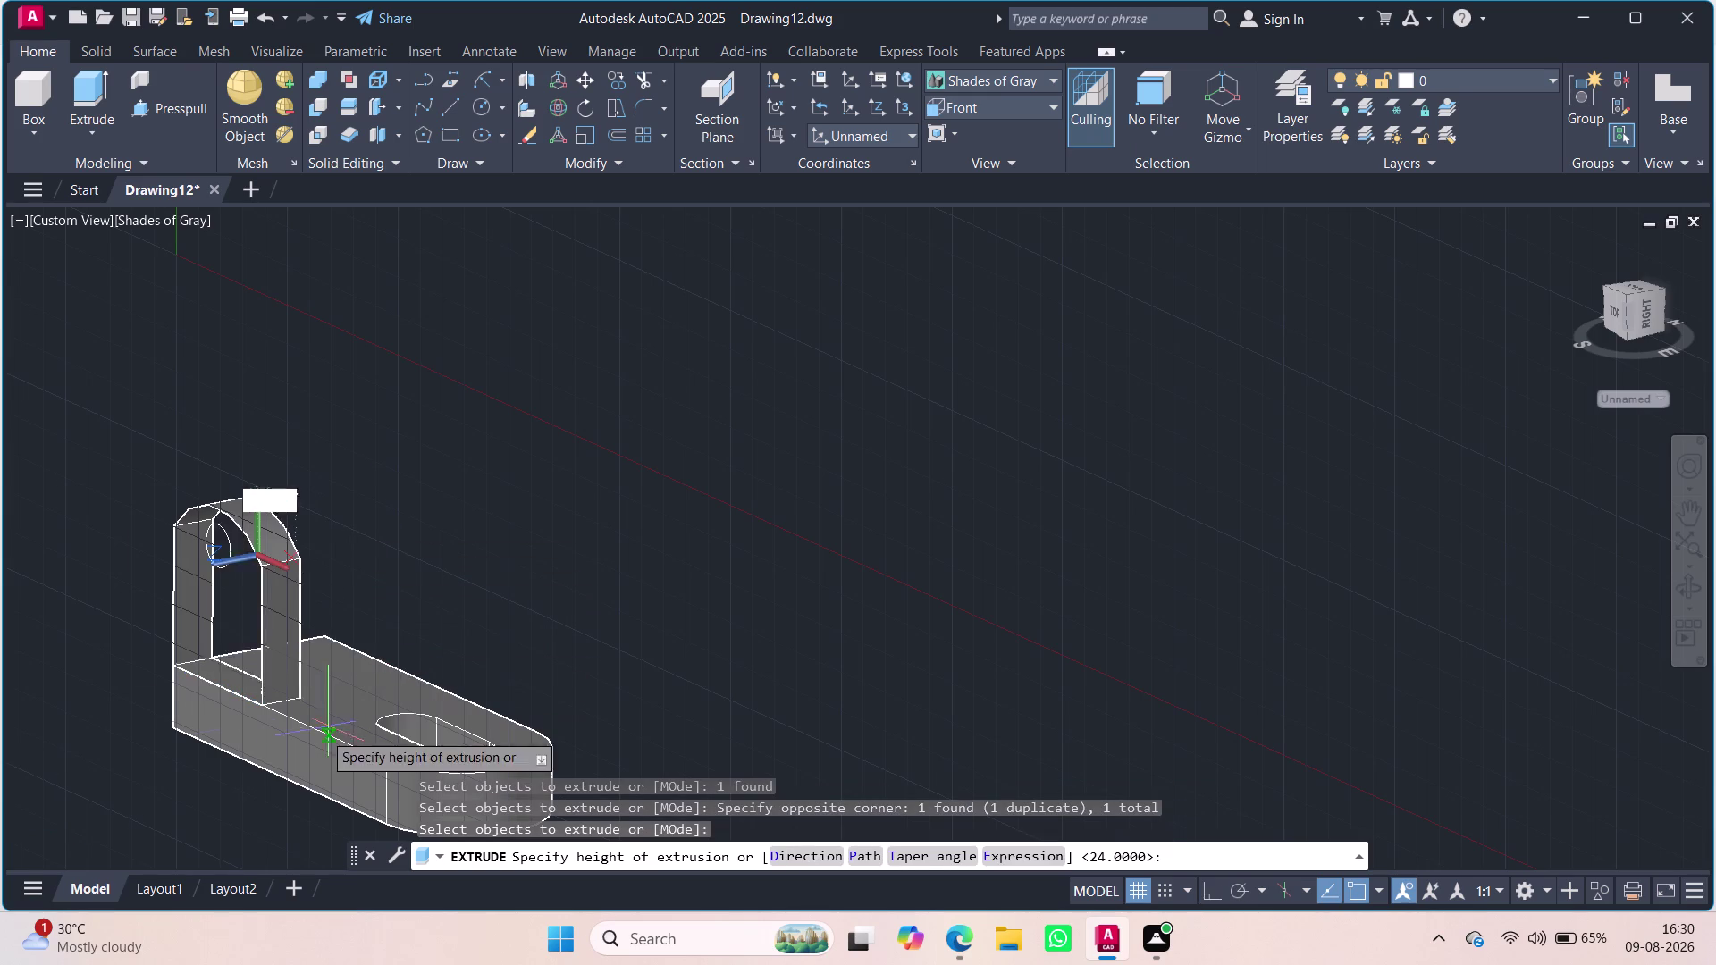
right_click(403, 563)
click(432, 584)
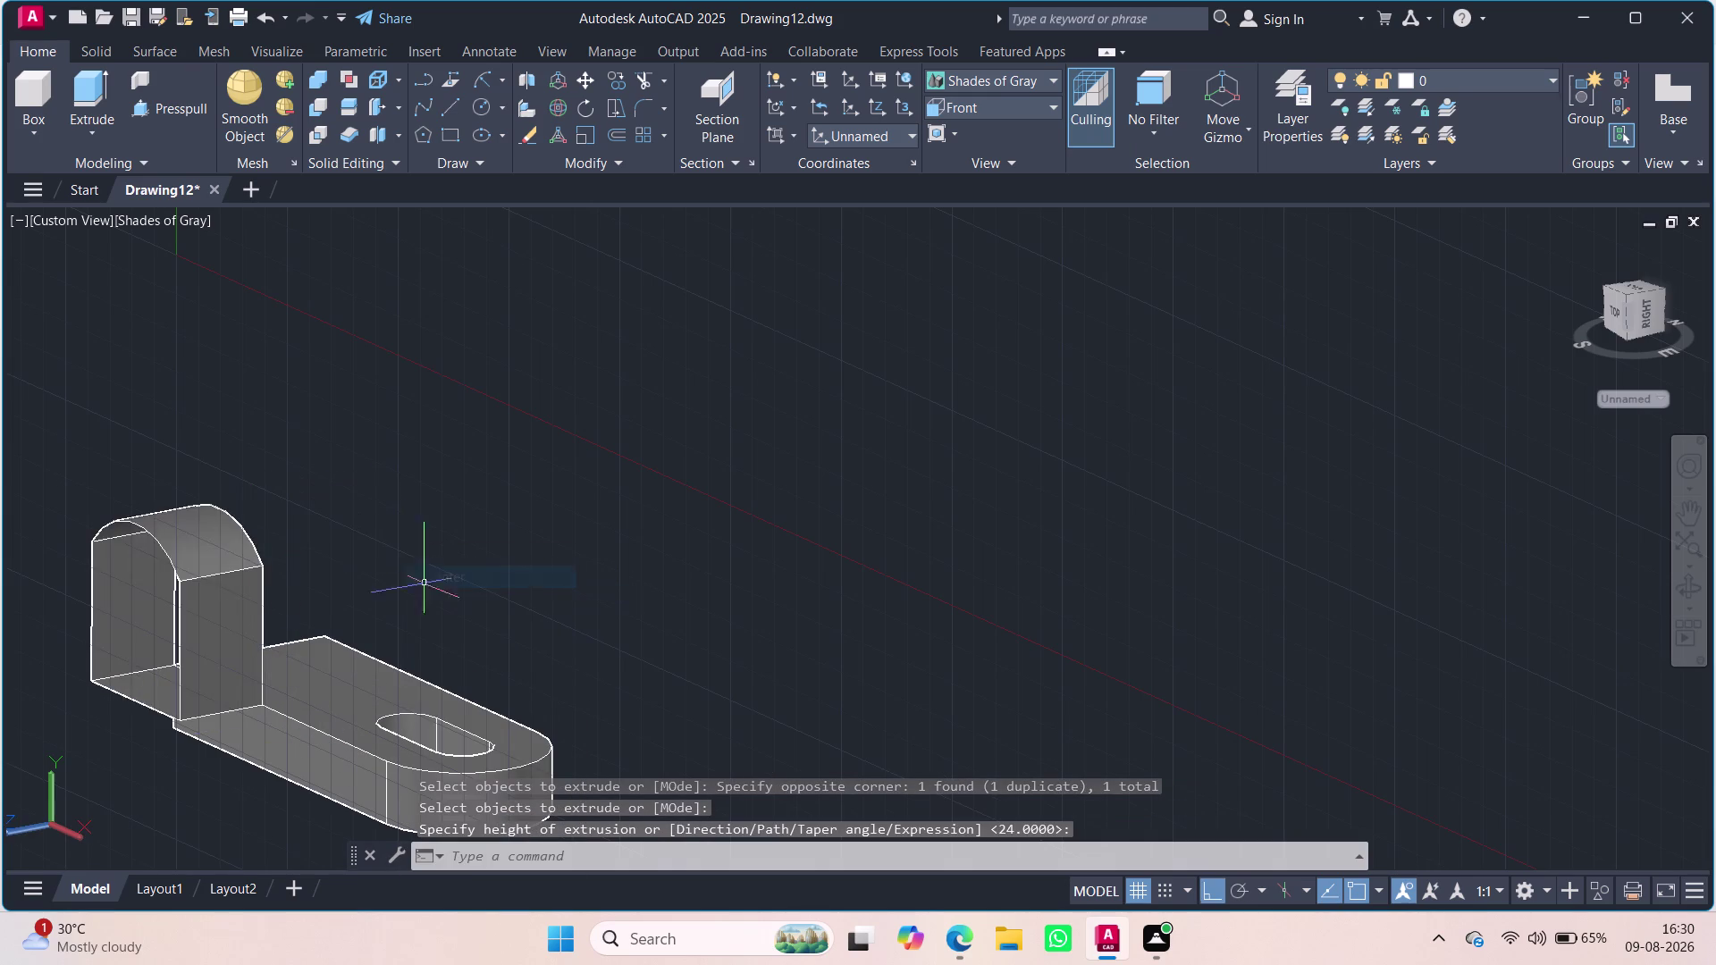
key(ctrl+z)
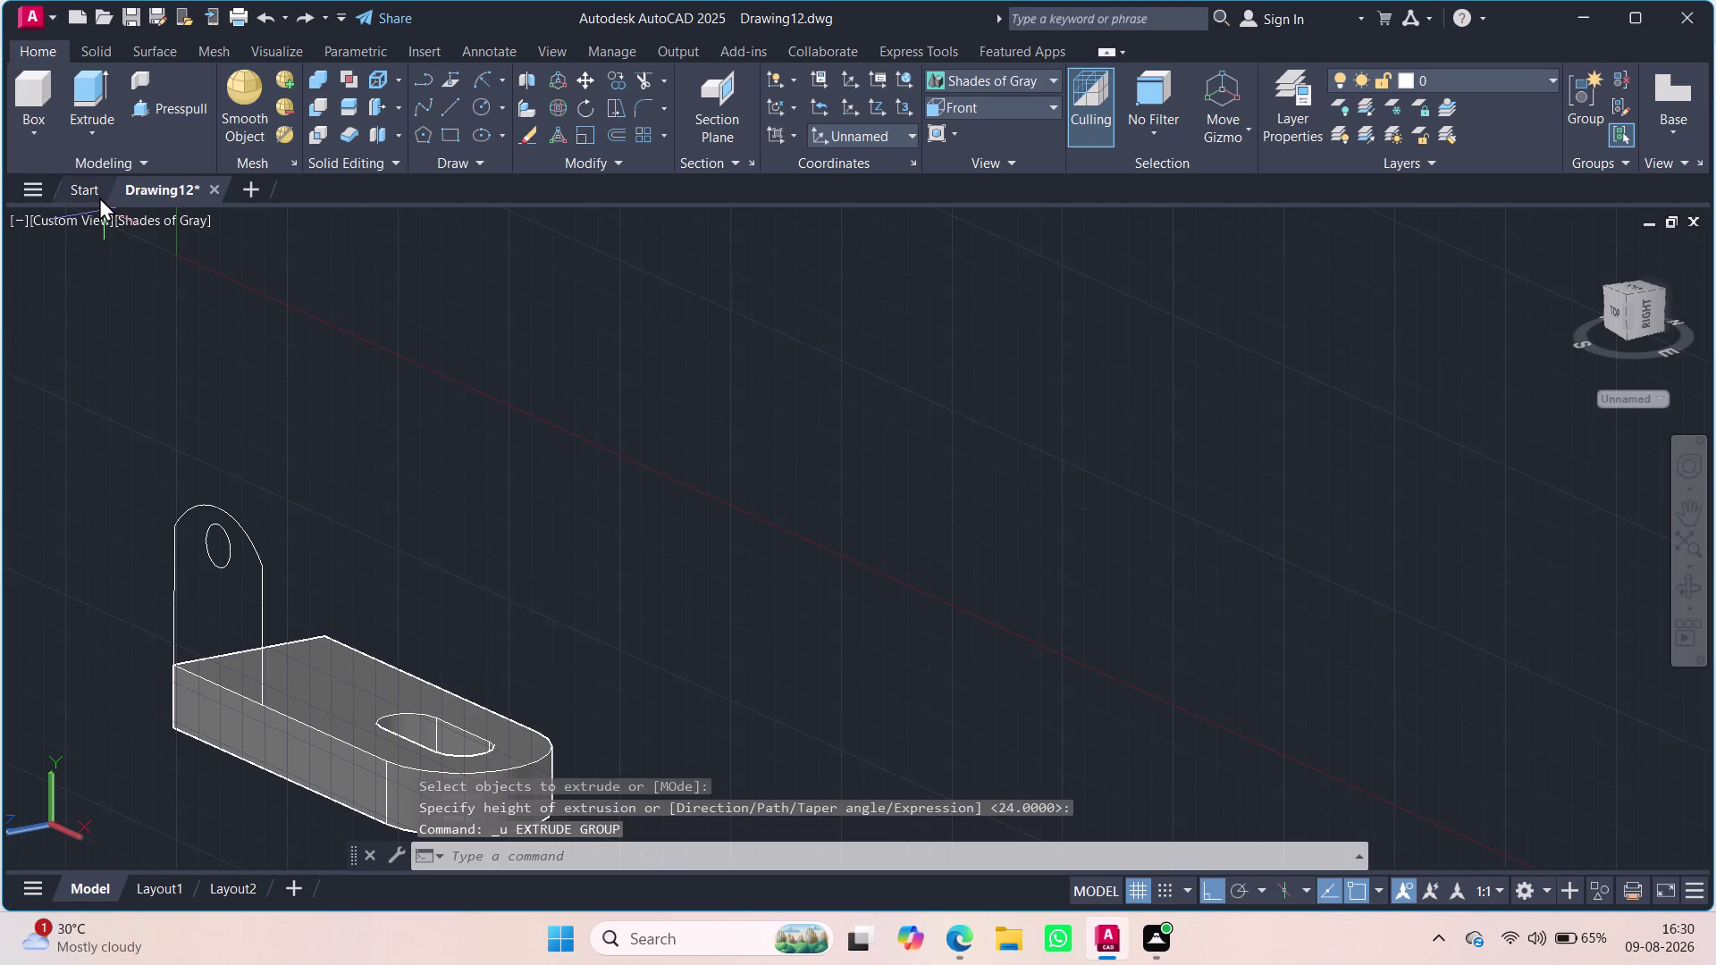
key(Escape)
key(Escape)
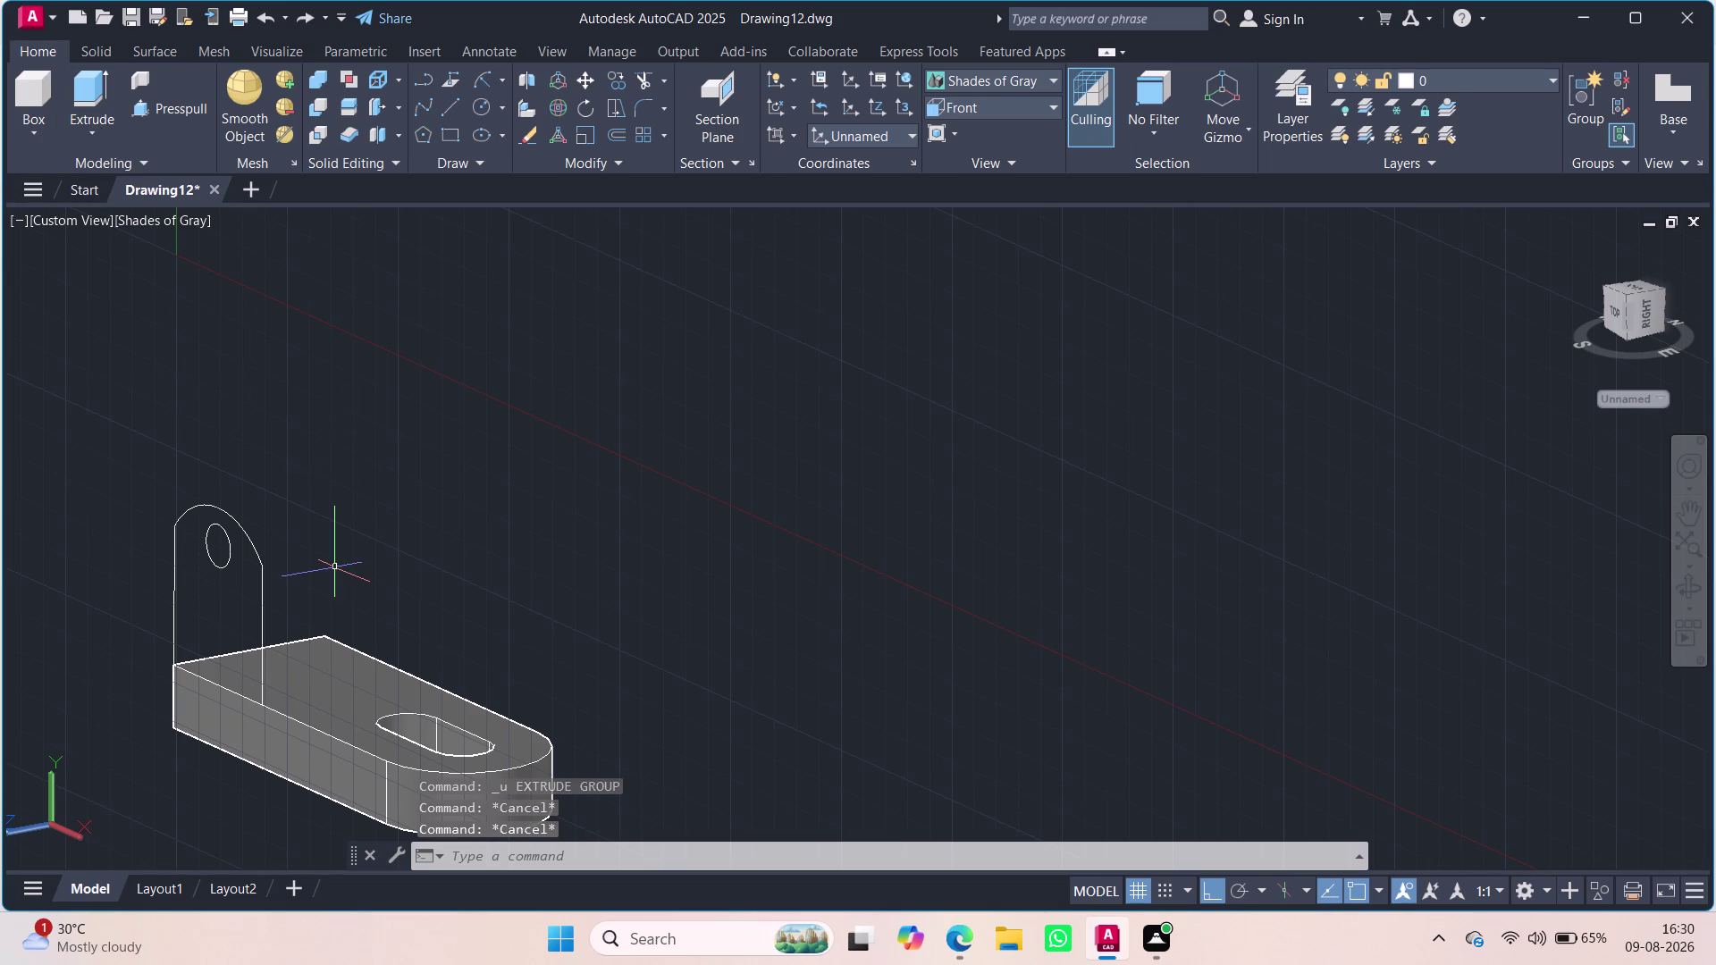
Zoom and orbit for a close, angled view of the arched profile on the slotted base.
scroll(up, 3)
scroll(down, 3)
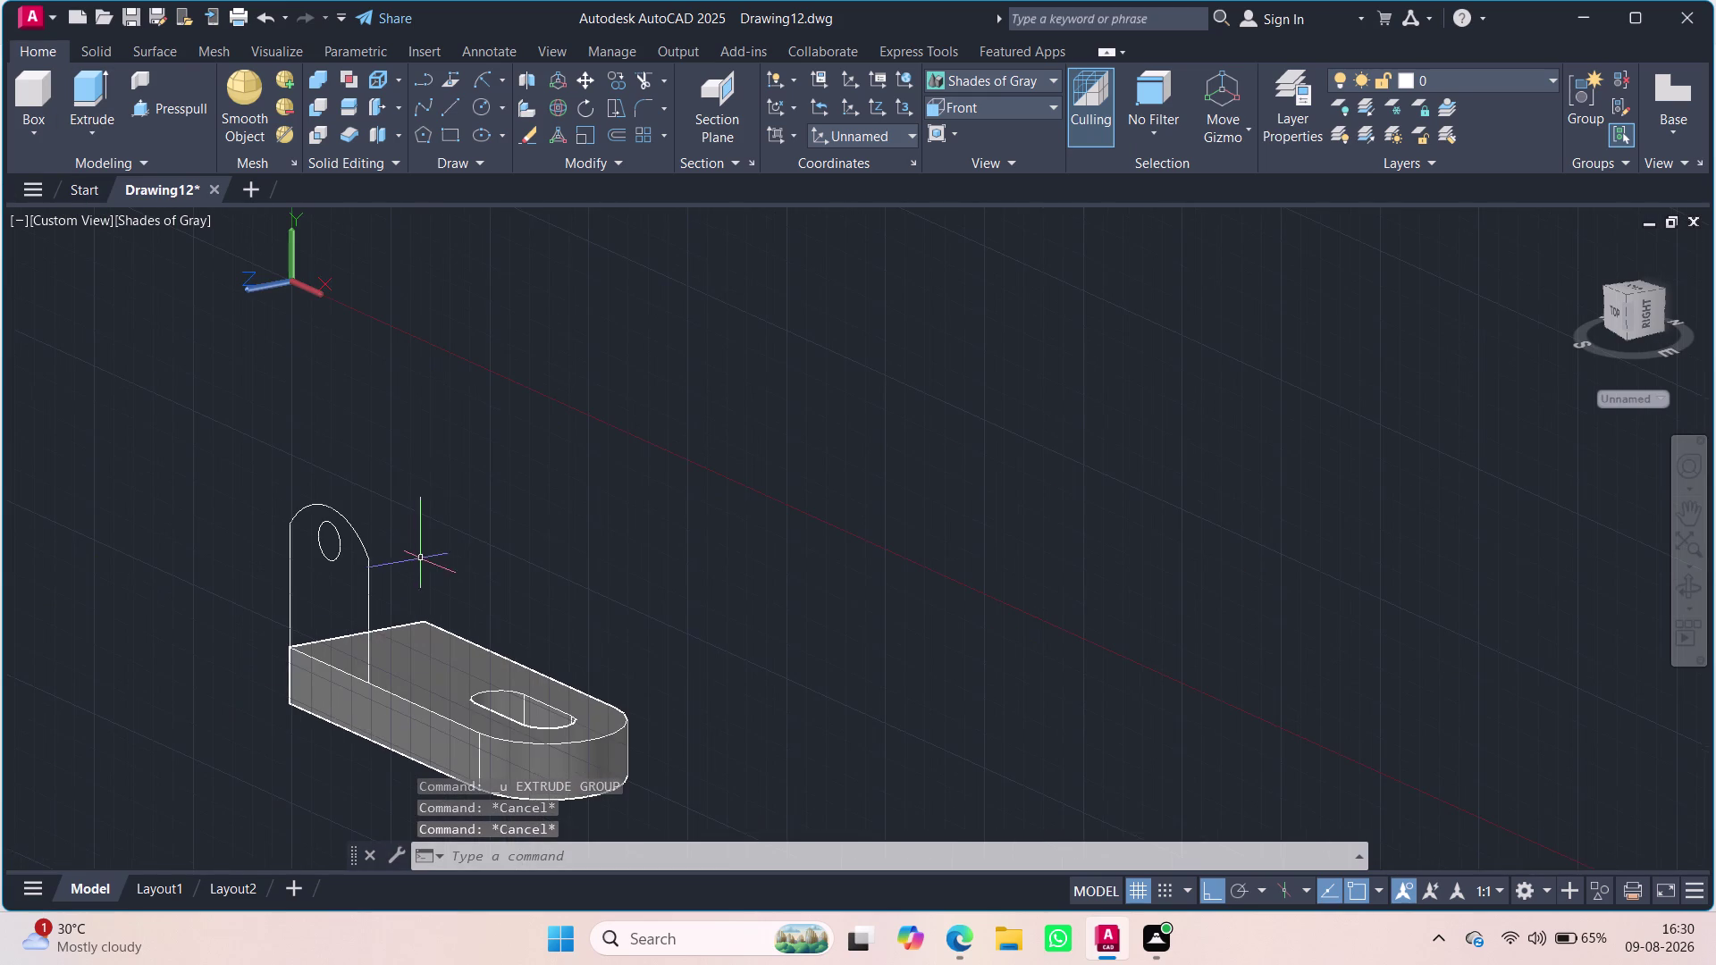
middle_drag(432, 554, 548, 496)
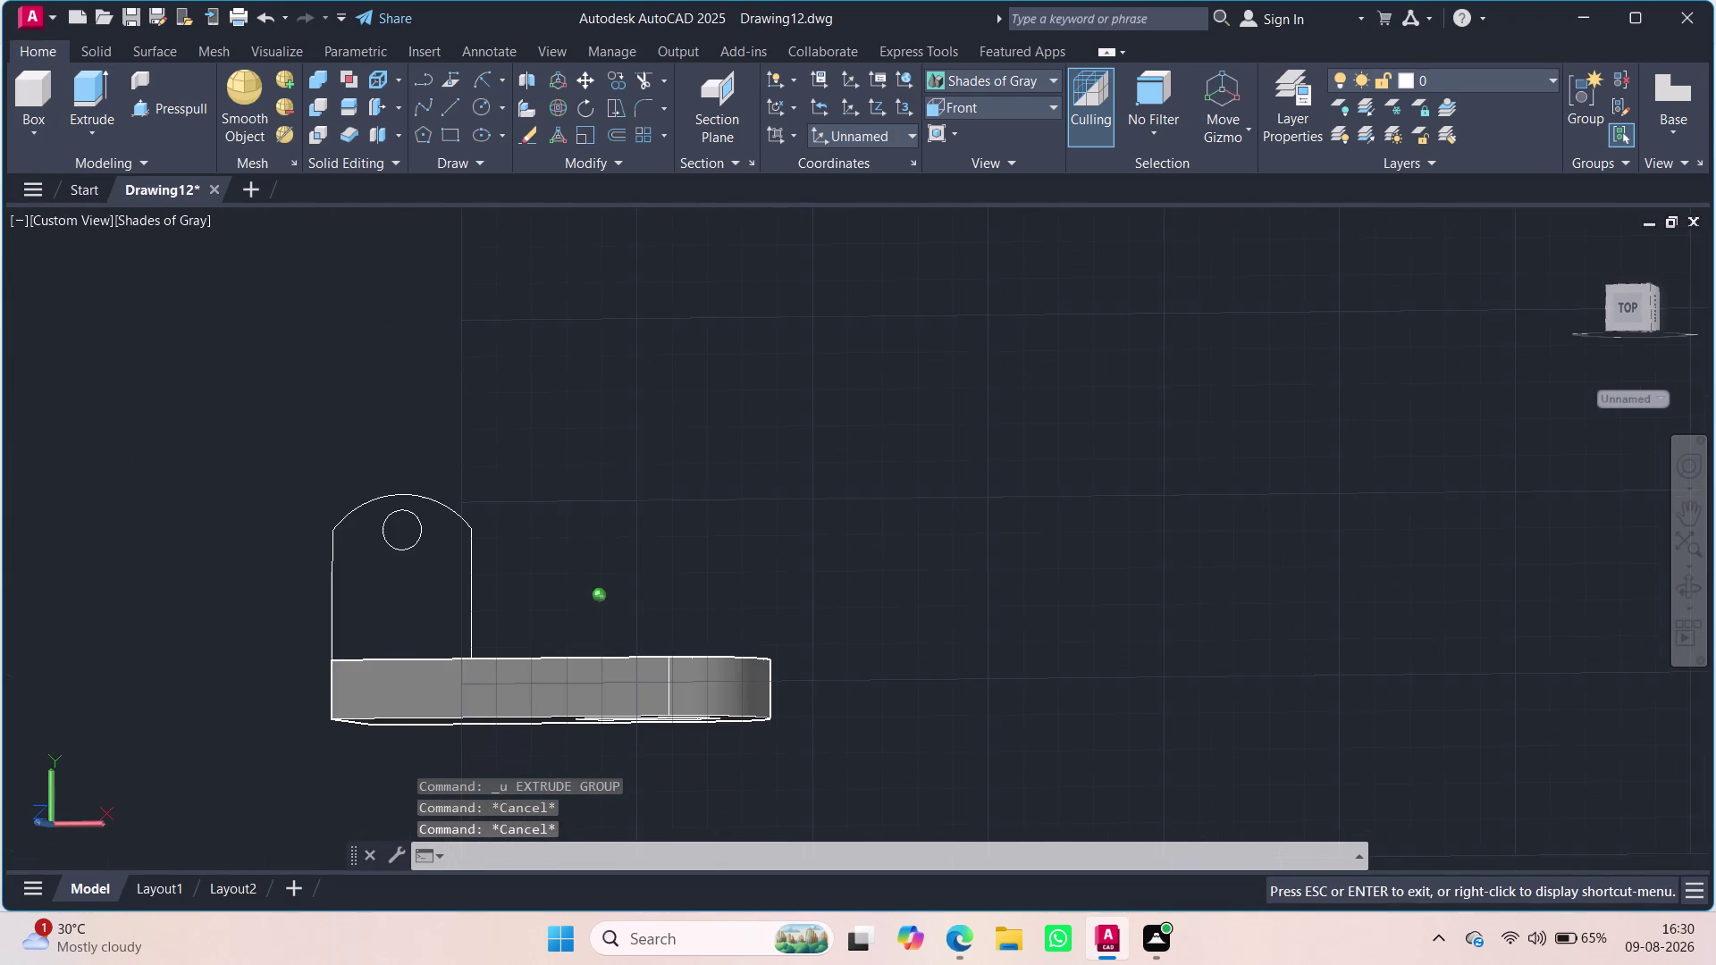
middle_drag(548, 496, 806, 560)
scroll(up, 3)
middle_drag(370, 840, 181, 813)
scroll(down, 3)
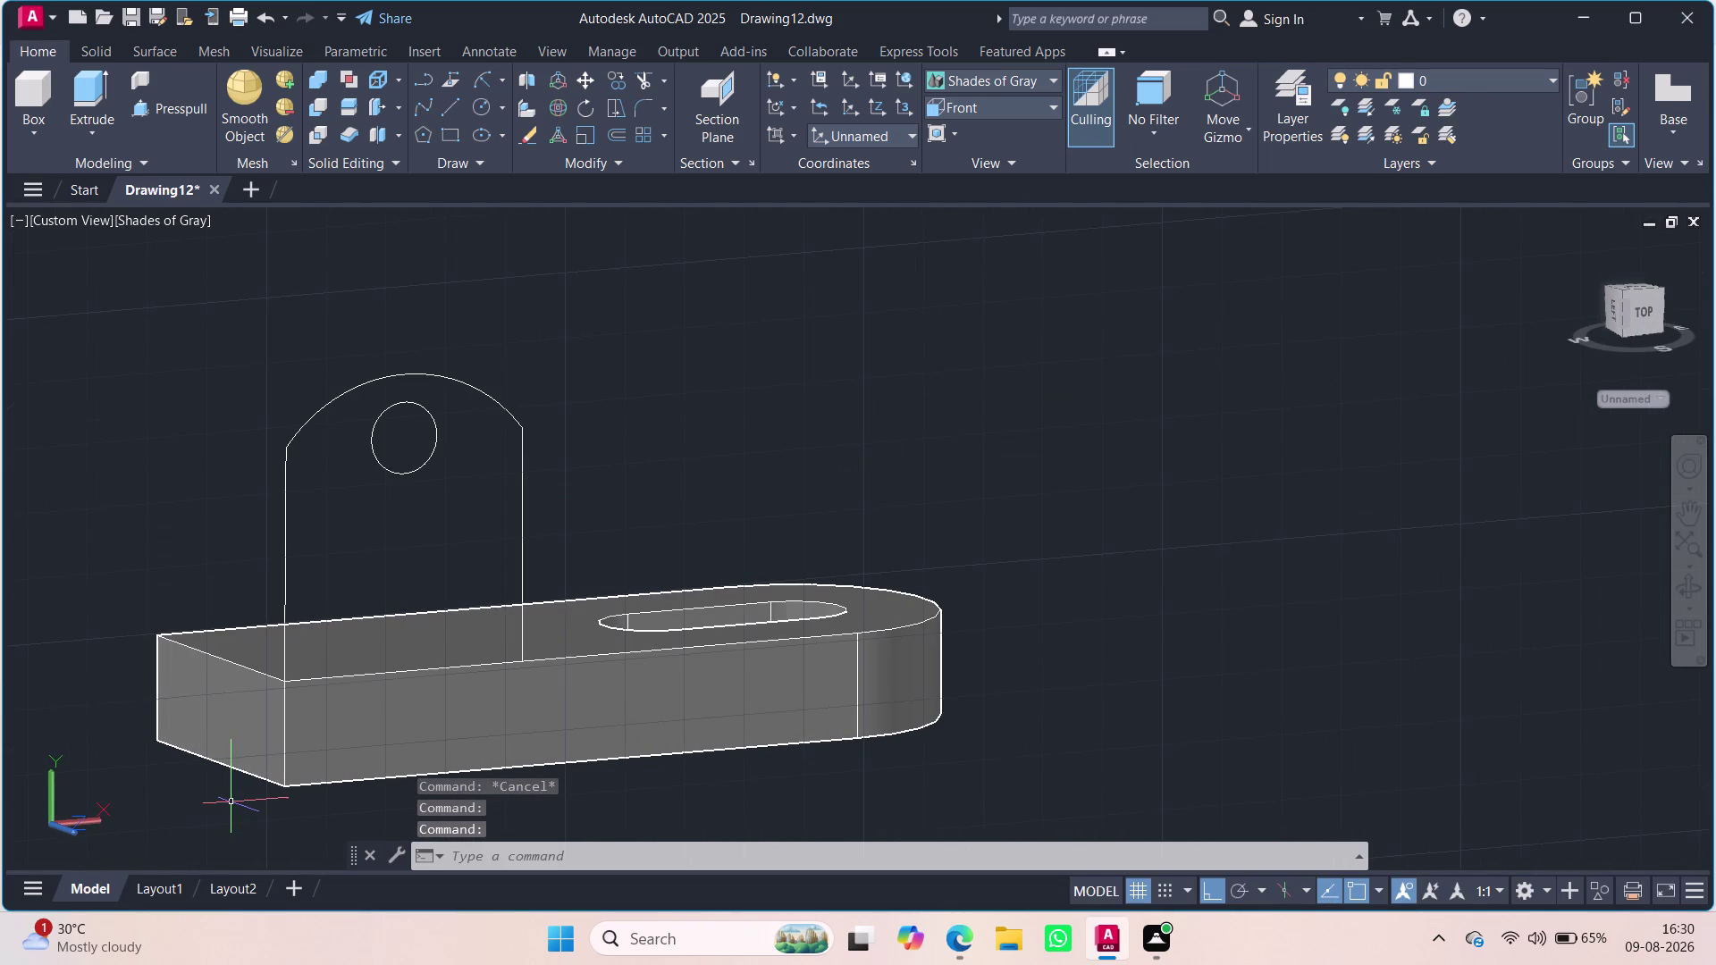
scroll(down, 3)
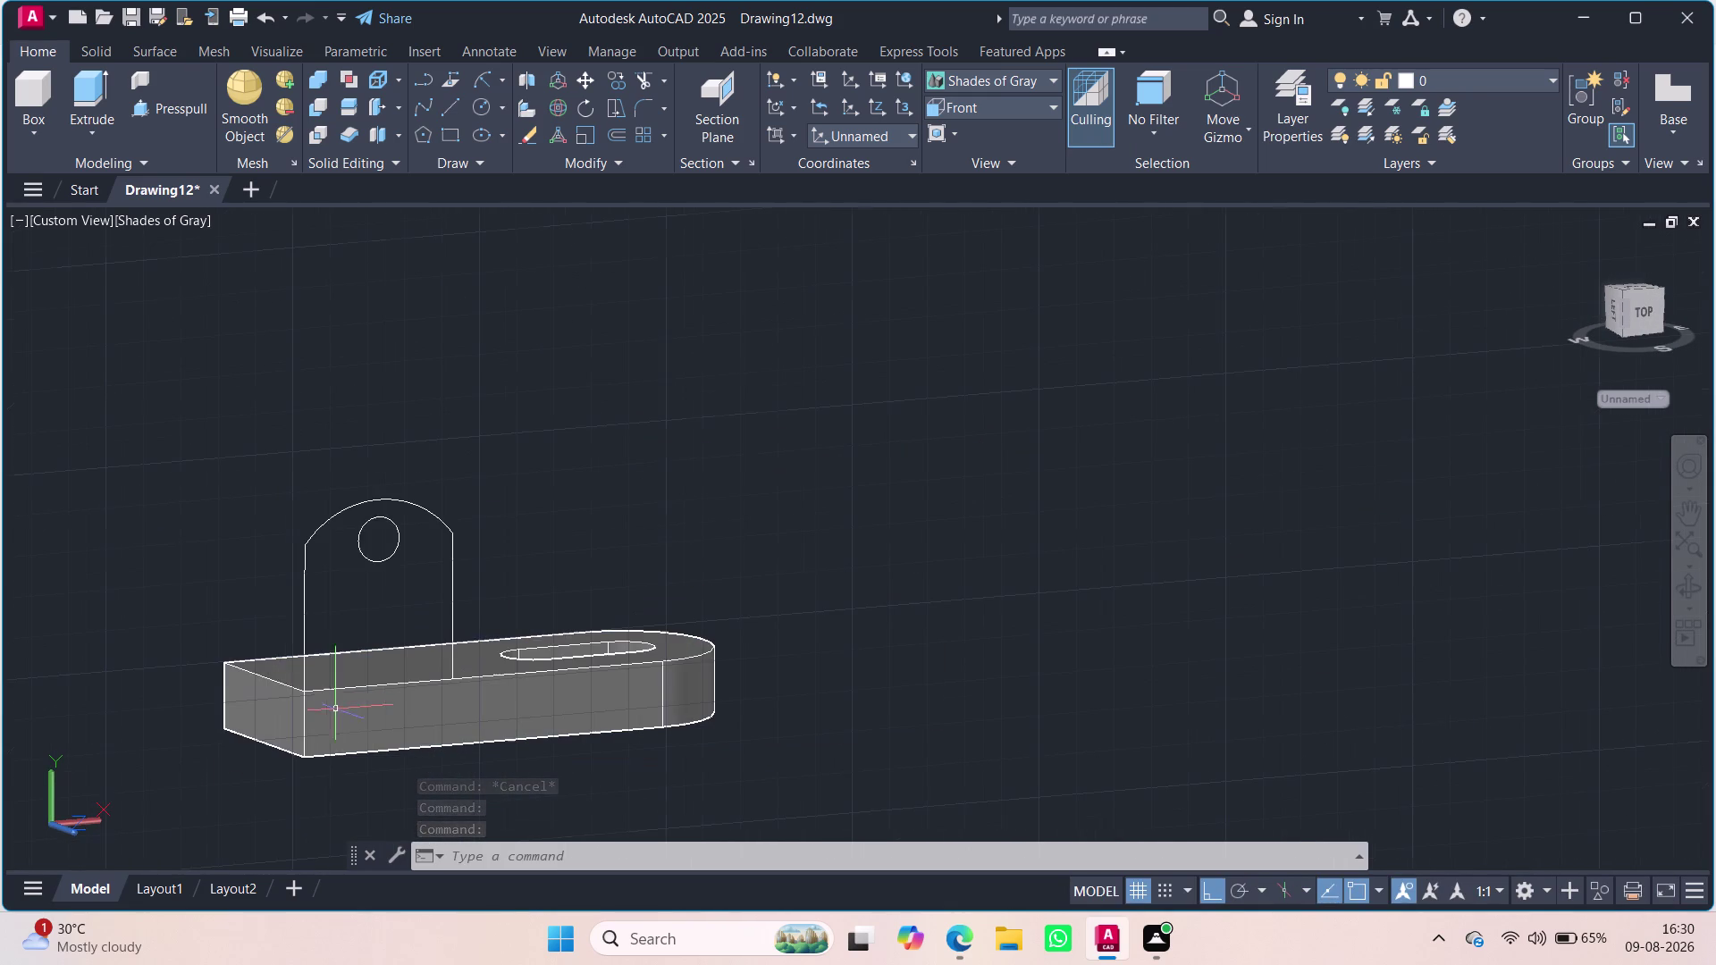
scroll(up, 3)
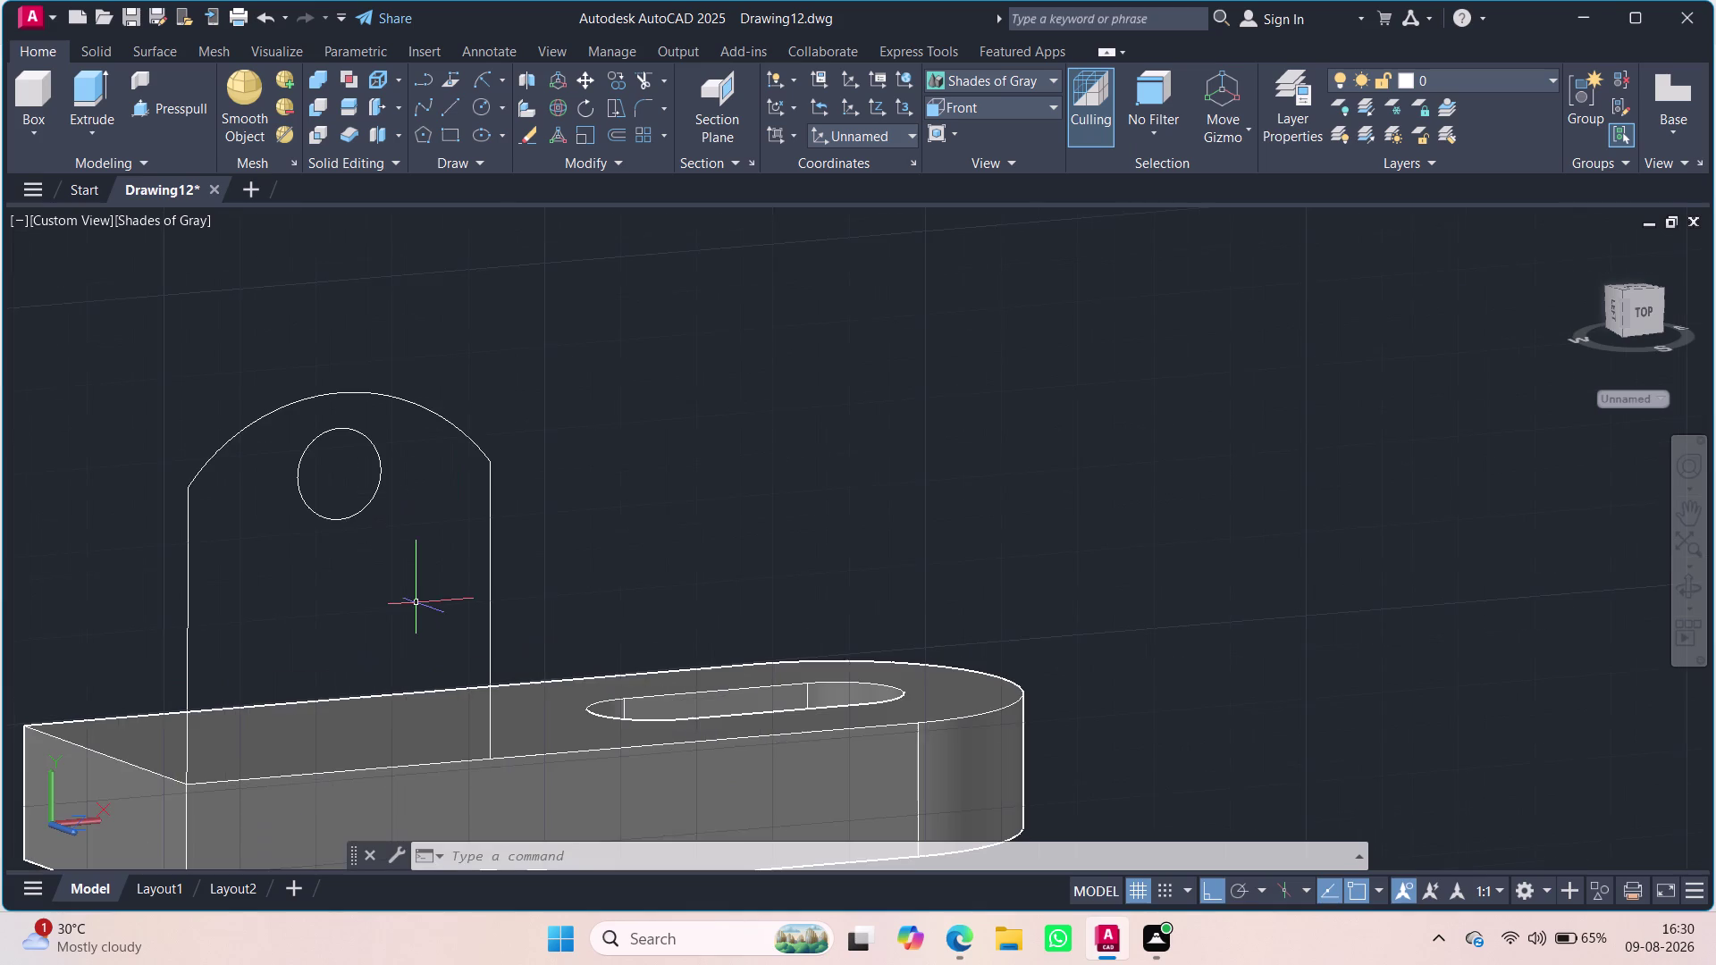
middle_drag(417, 606, 352, 652)
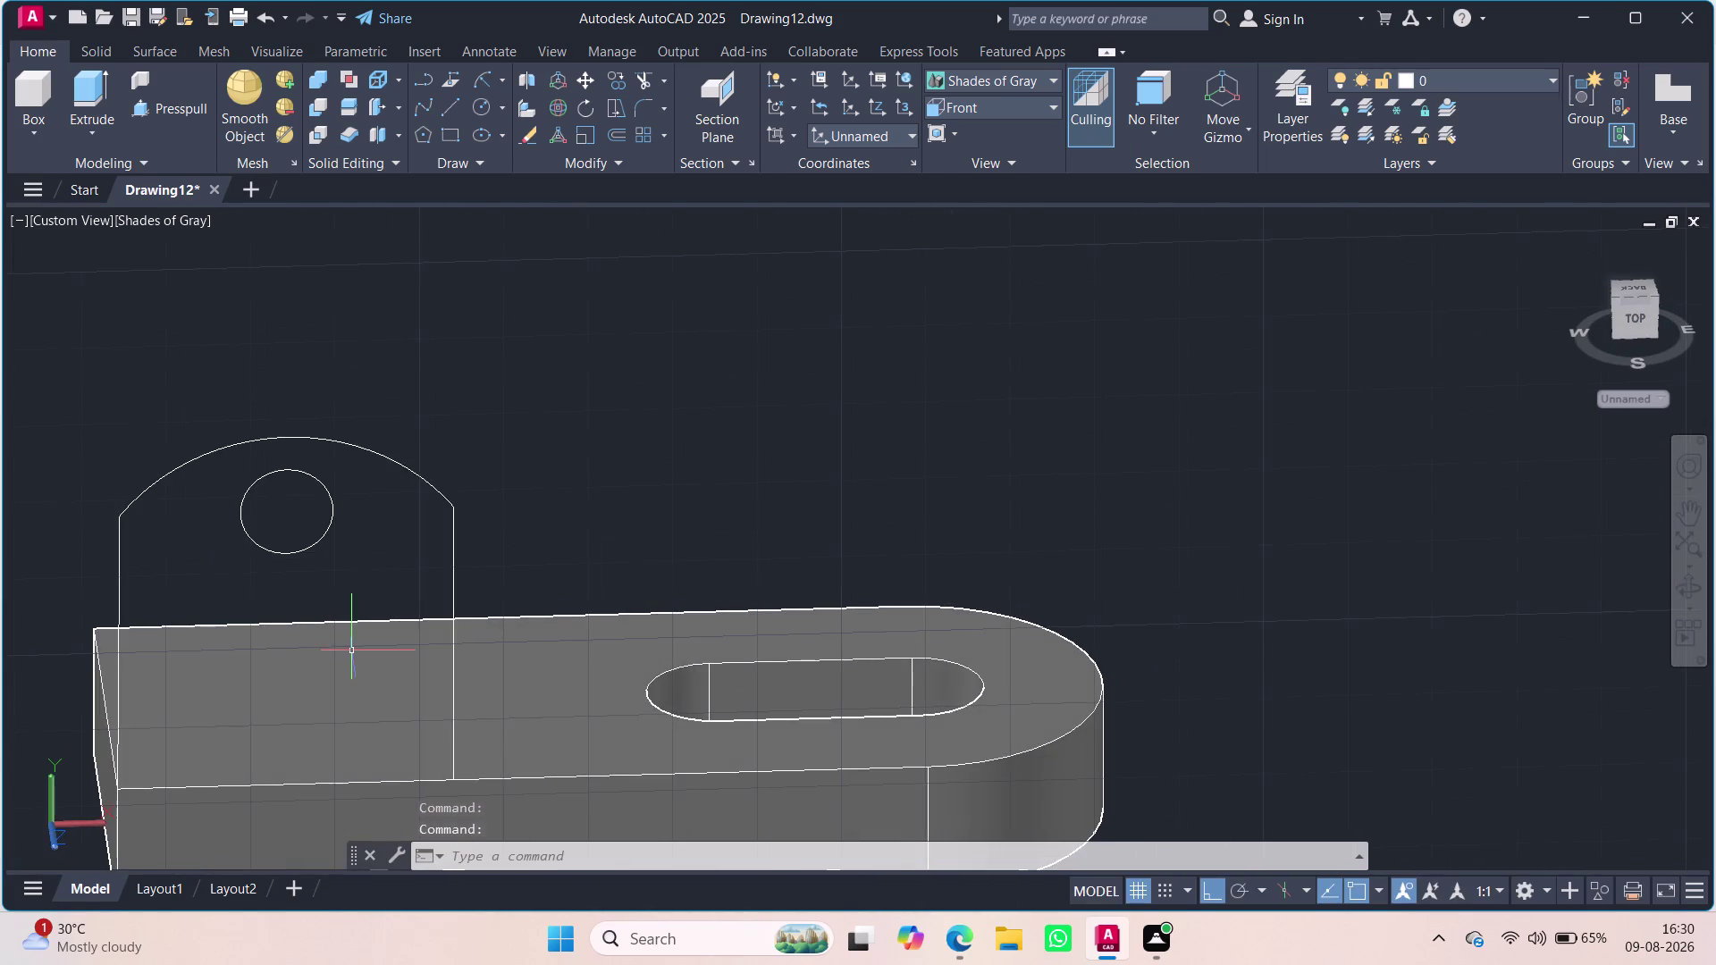
scroll(up, 3)
scroll(down, 3)
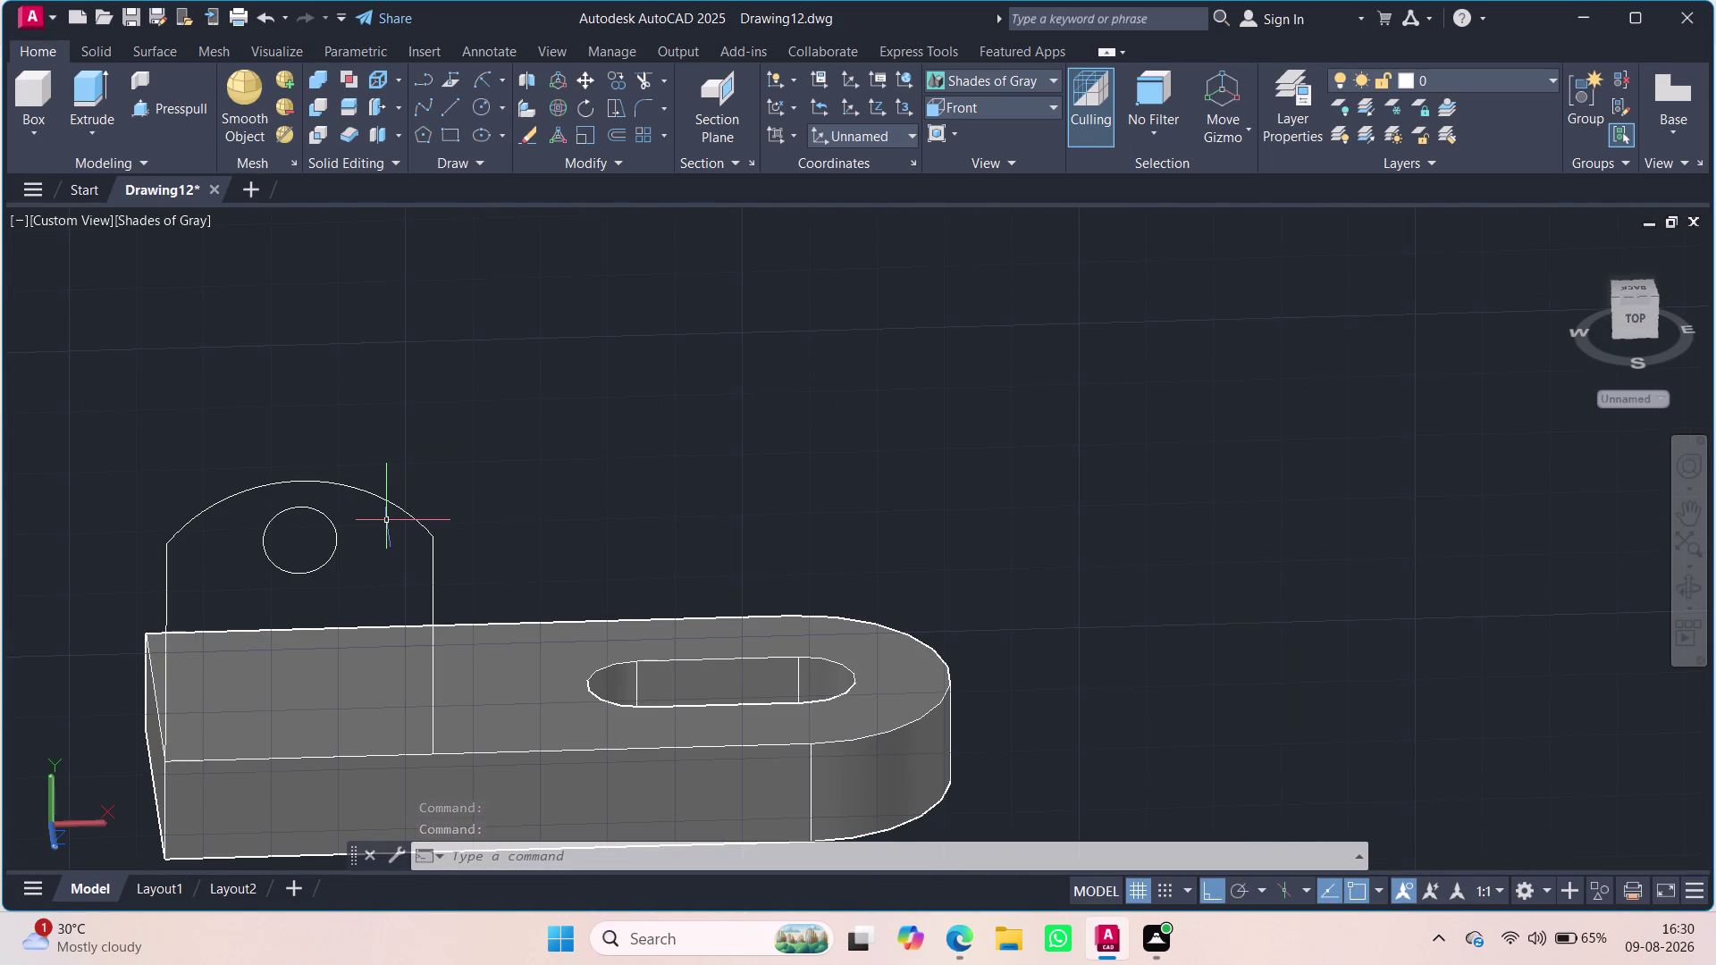
middle_drag(387, 520, 505, 526)
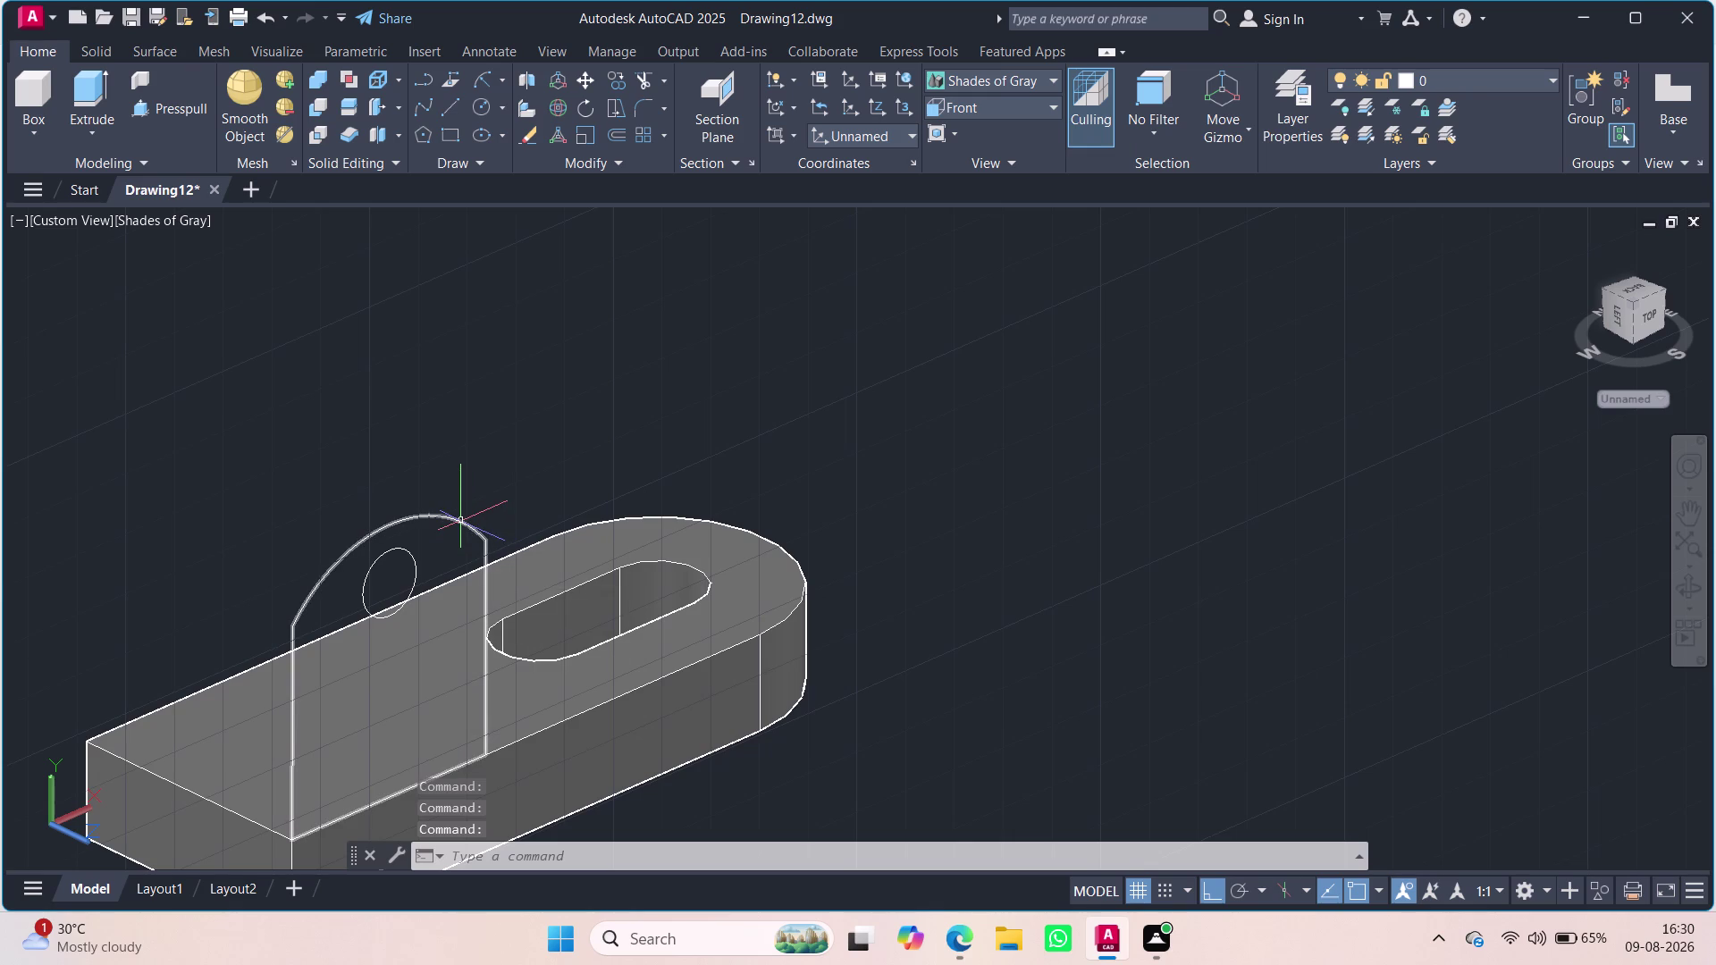
middle_drag(464, 519, 442, 524)
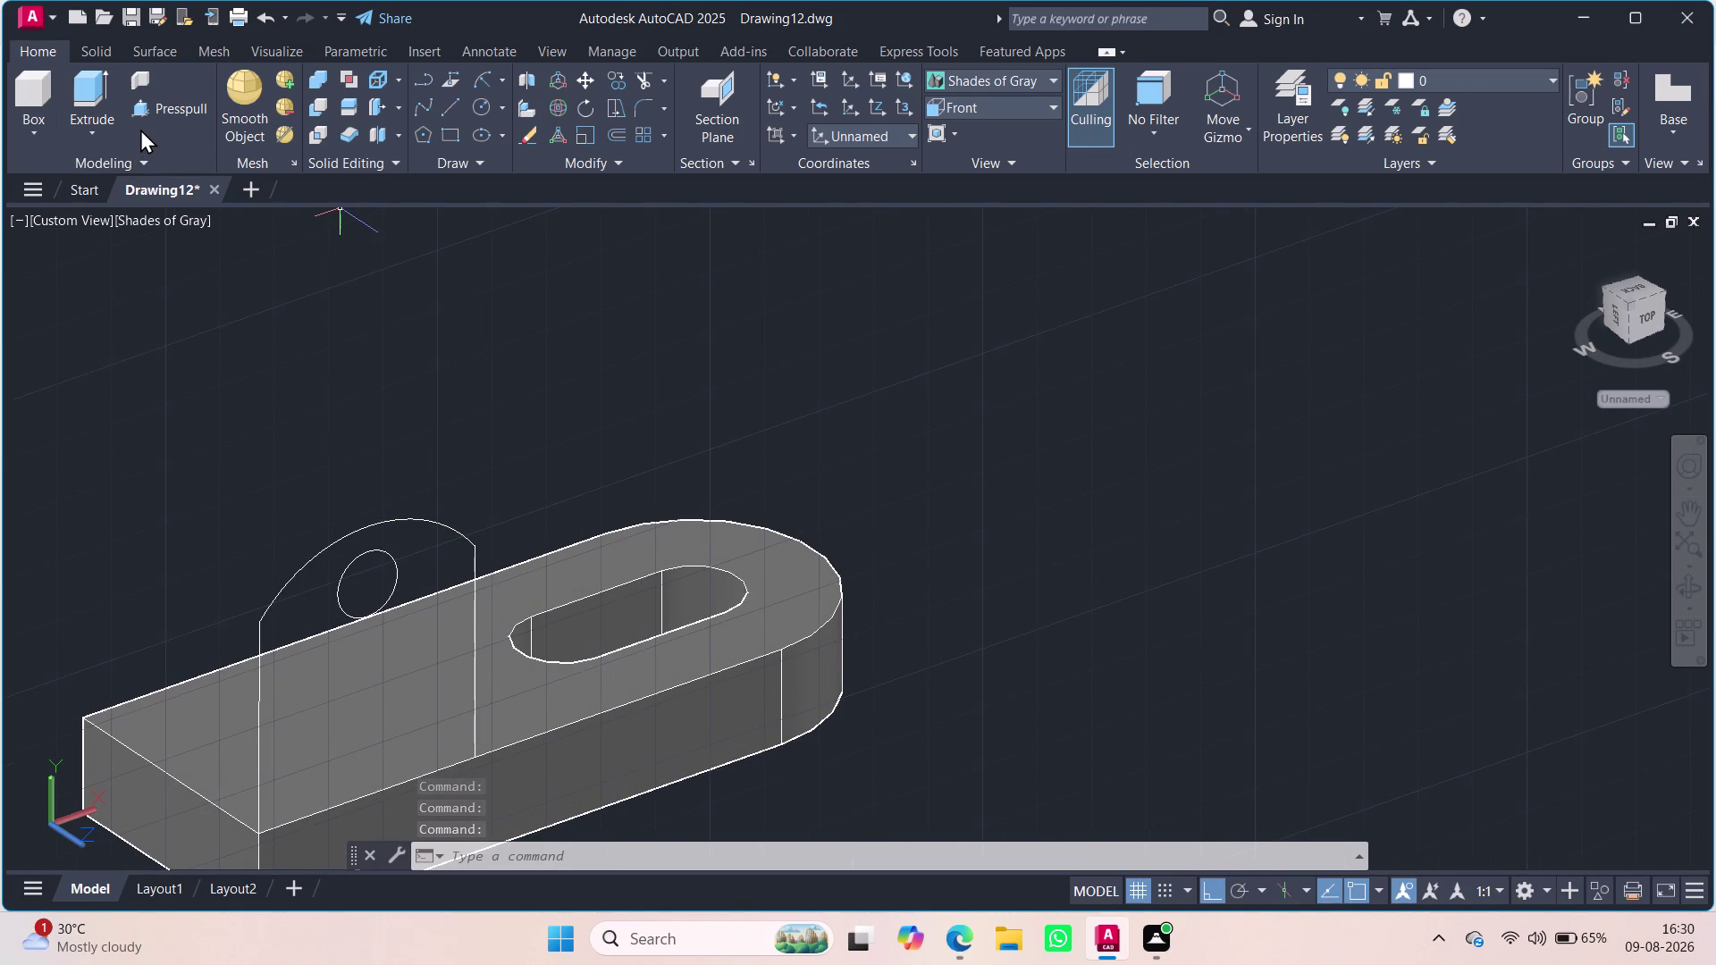
drag(178, 109, 192, 144)
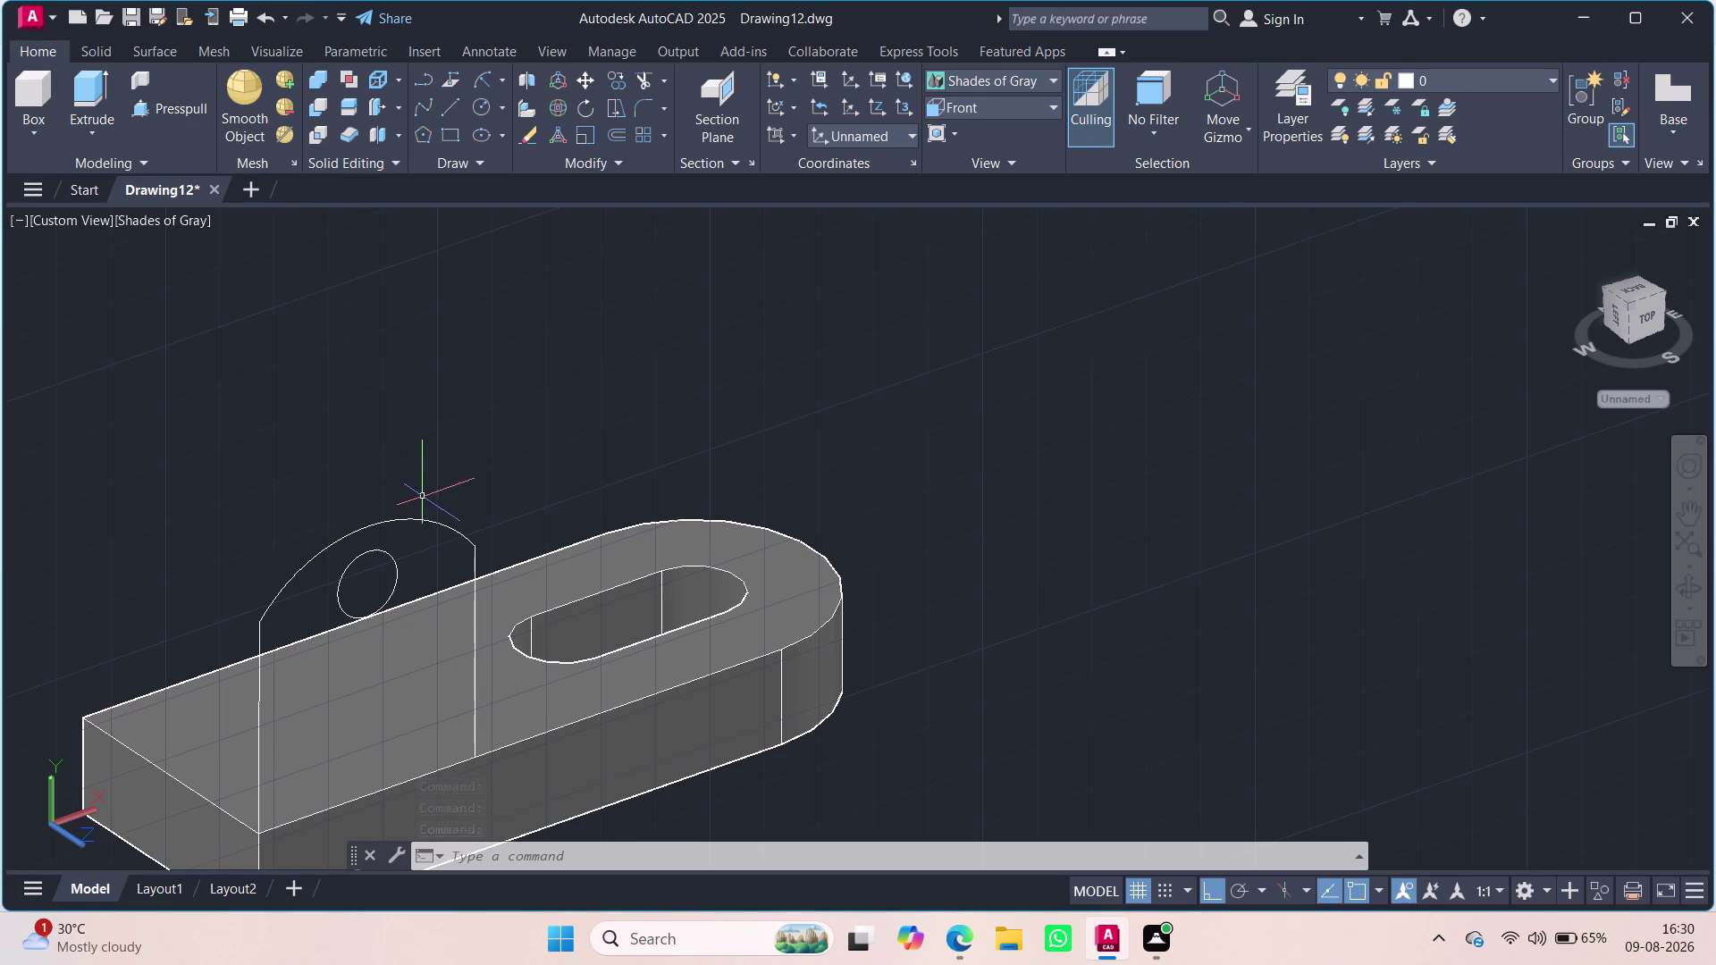
Erase the arched upright profile.
click(428, 523)
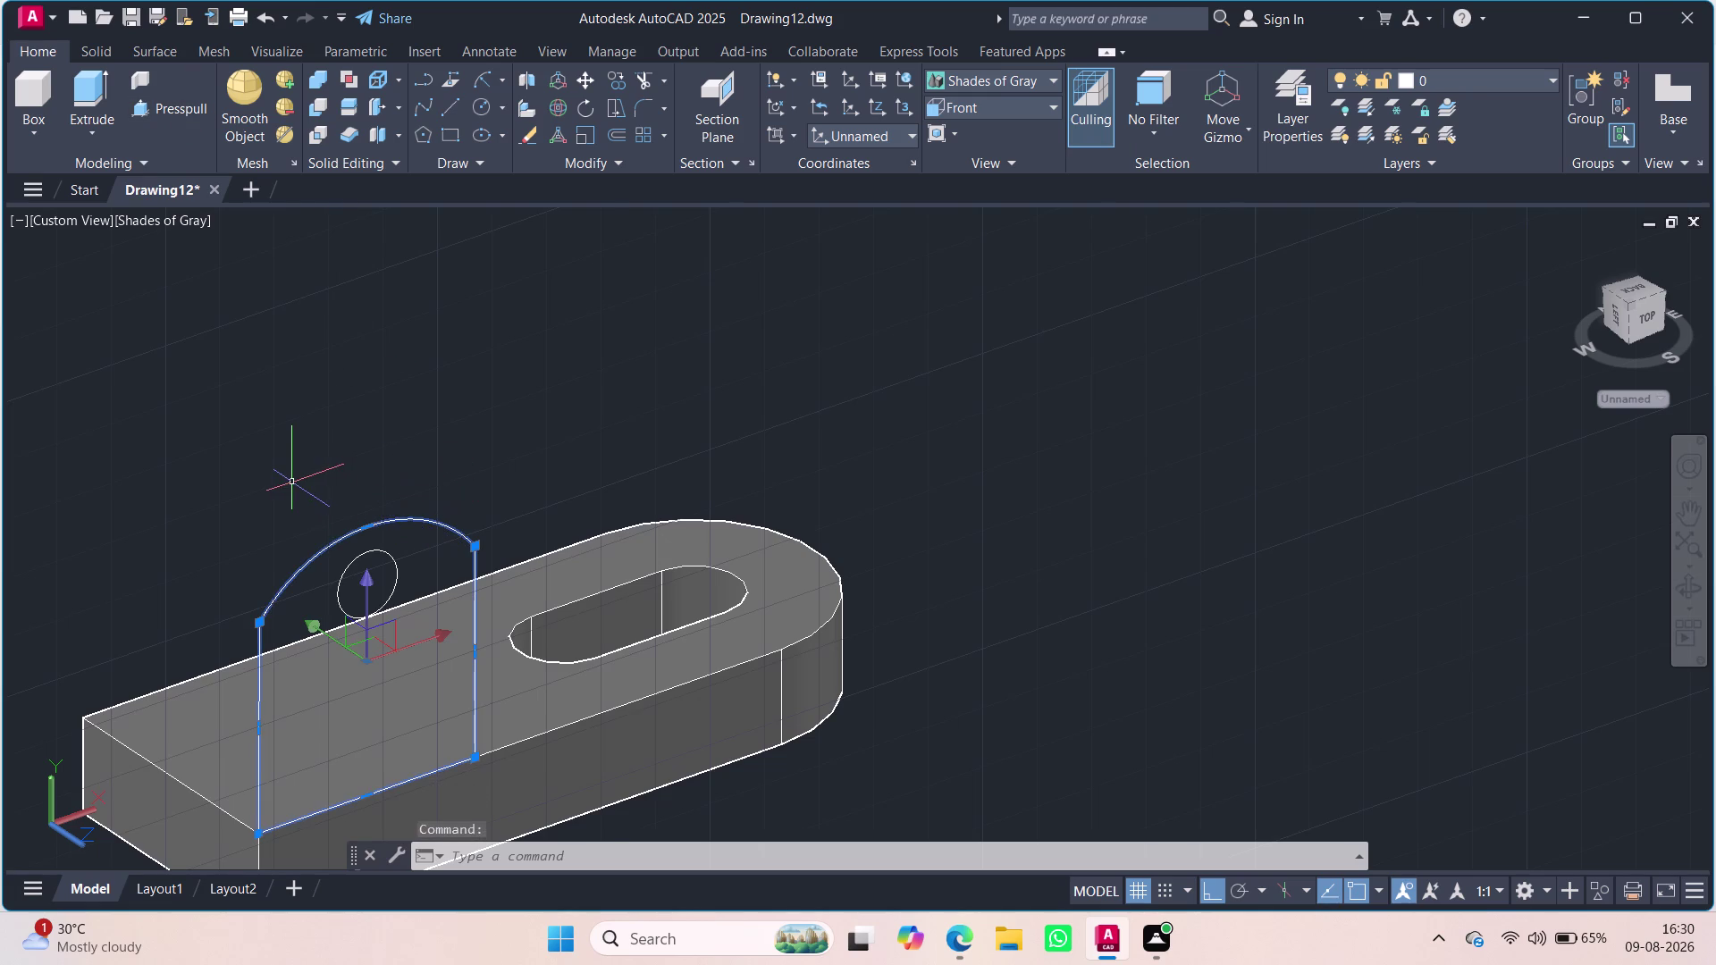
key(Return)
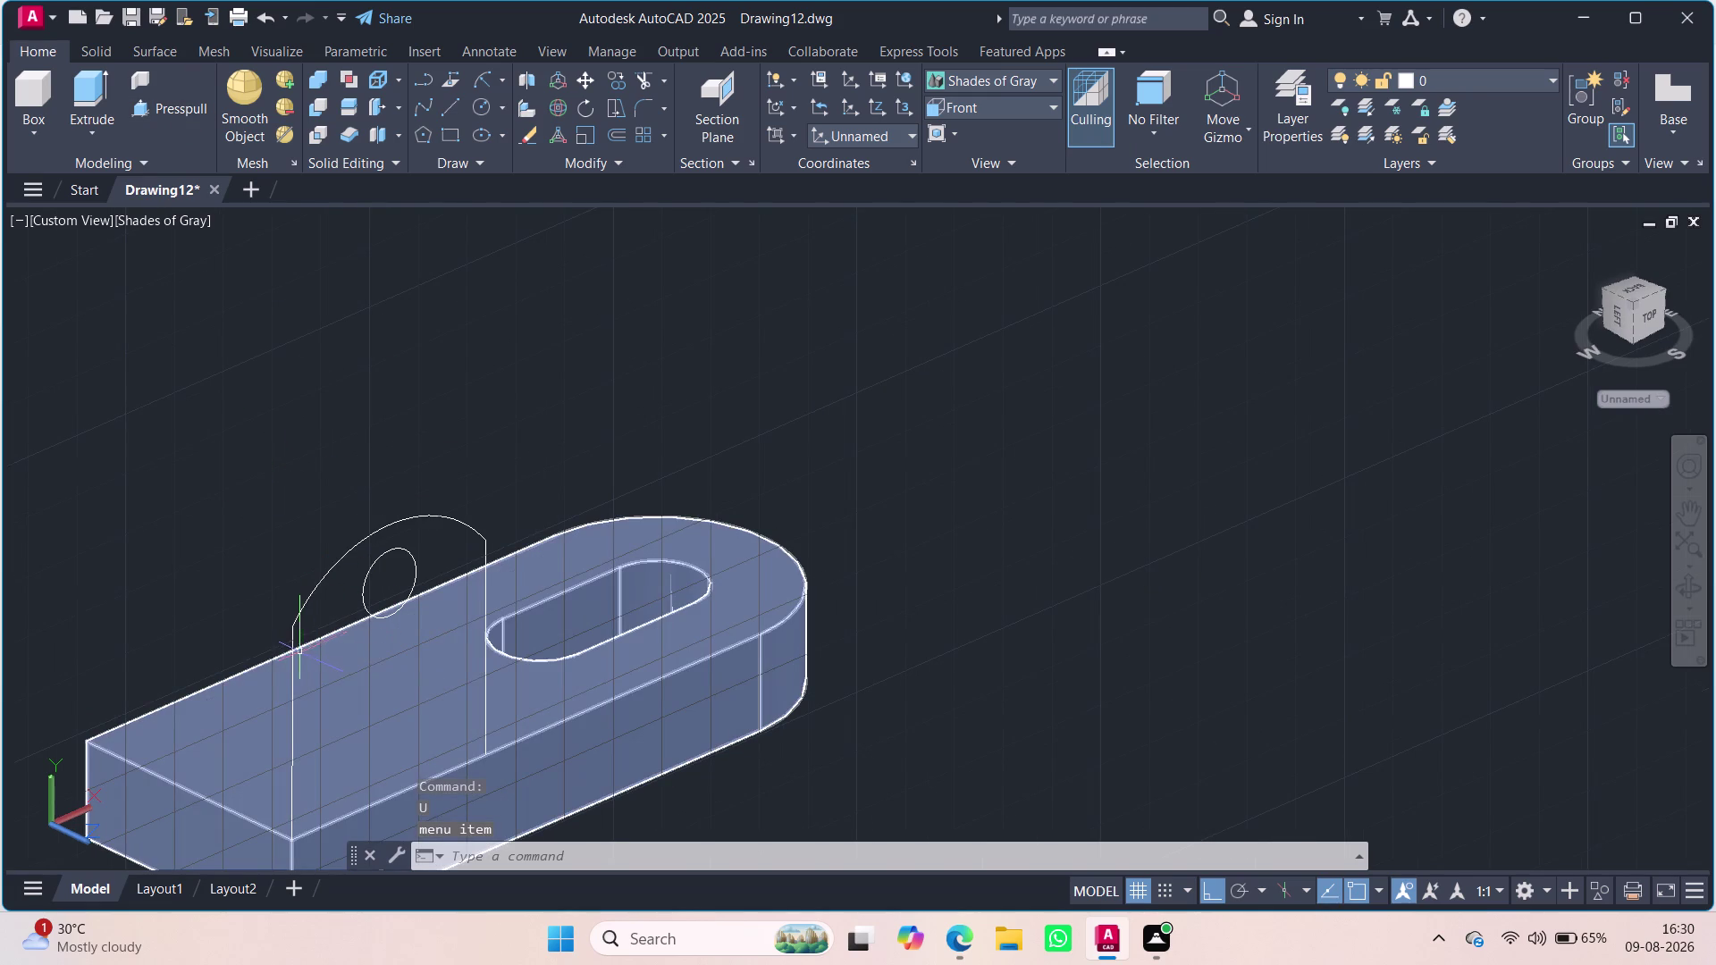
click(290, 641)
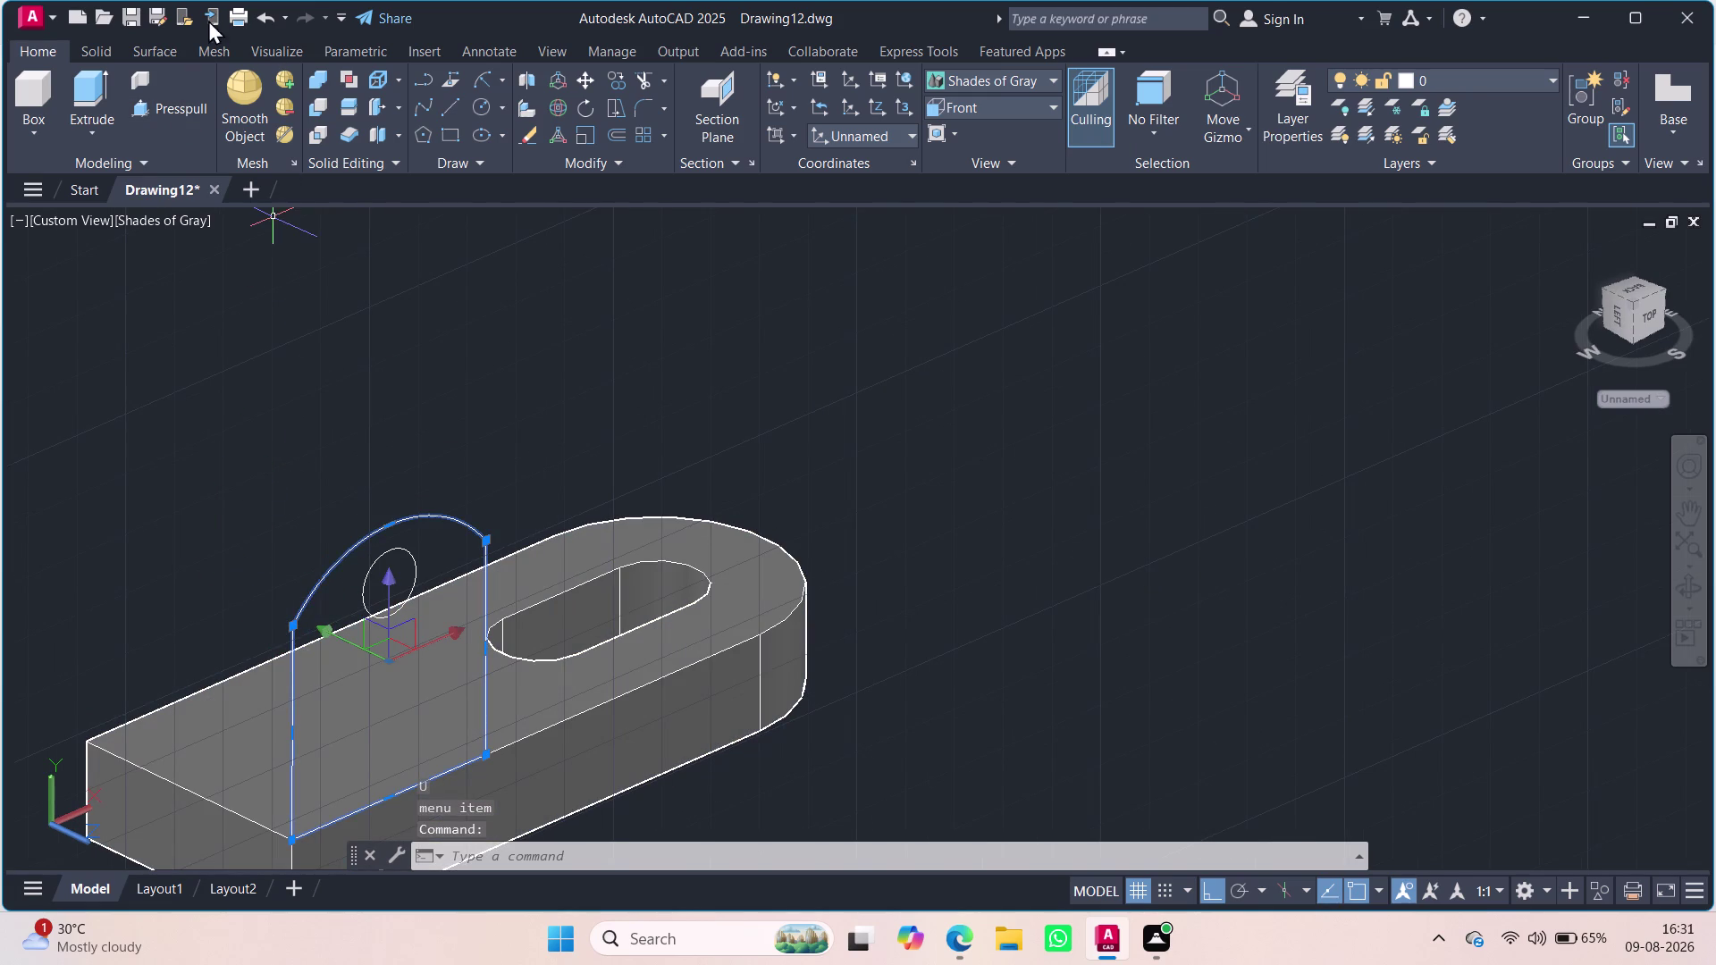
key(Delete)
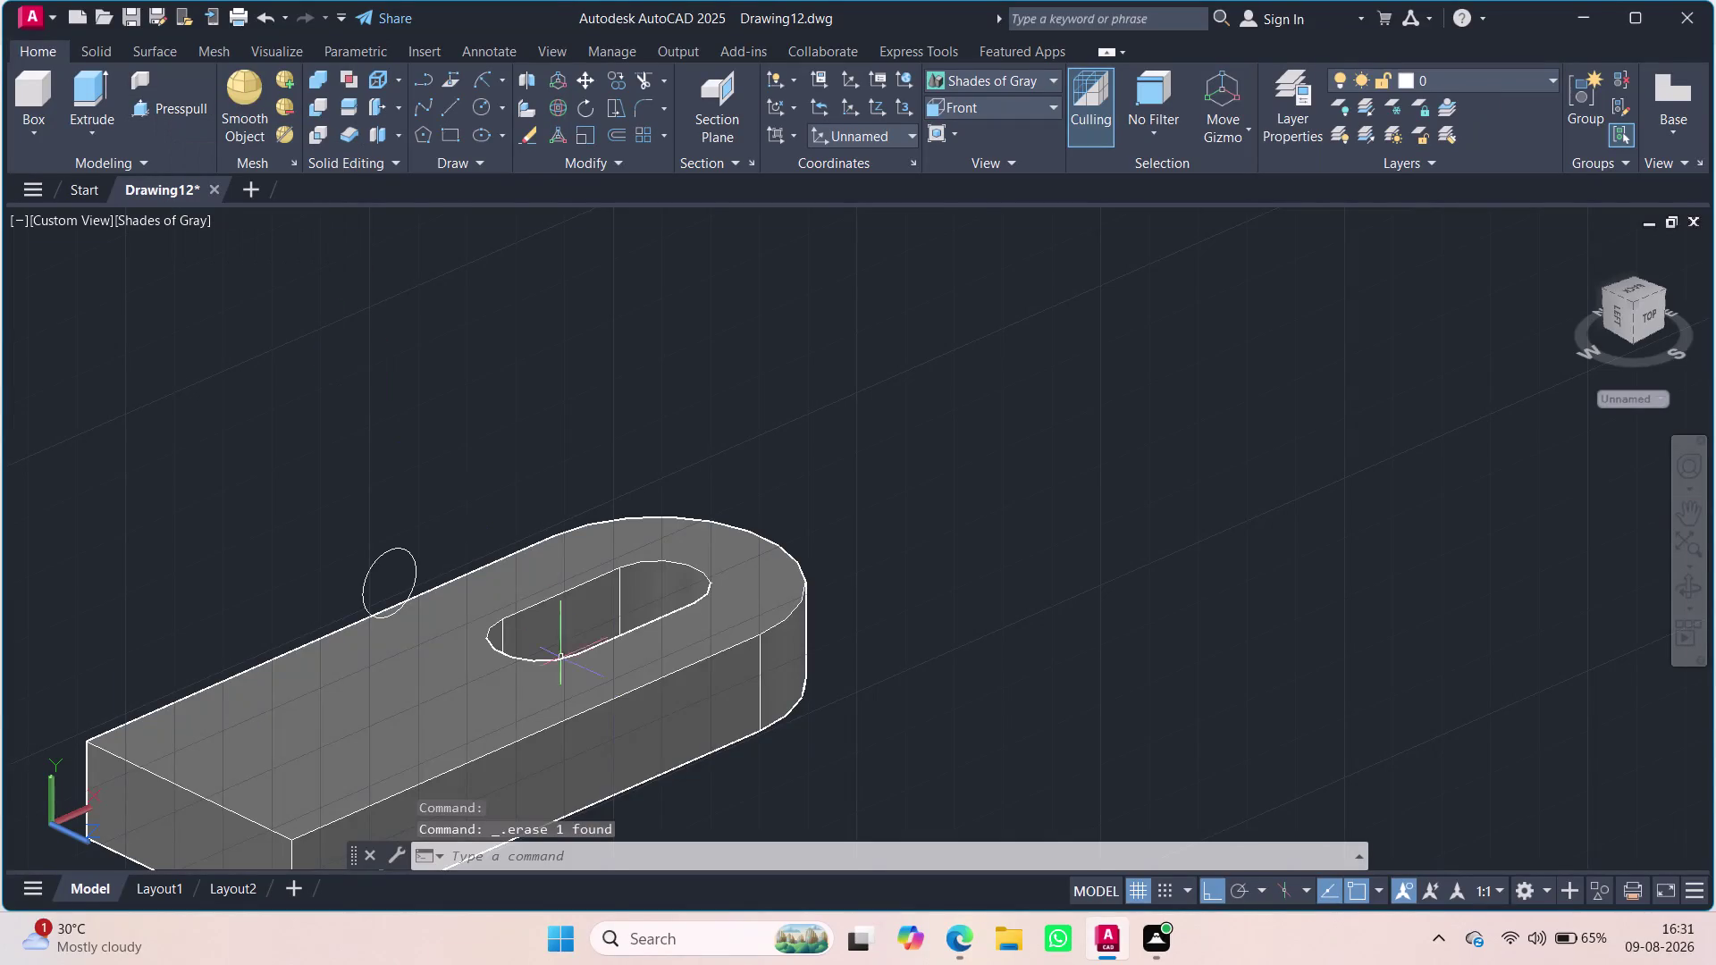
key(Escape)
key(Escape)
Erase the leftover hole circle and switch to the Front view.
middle_drag(577, 573, 484, 618)
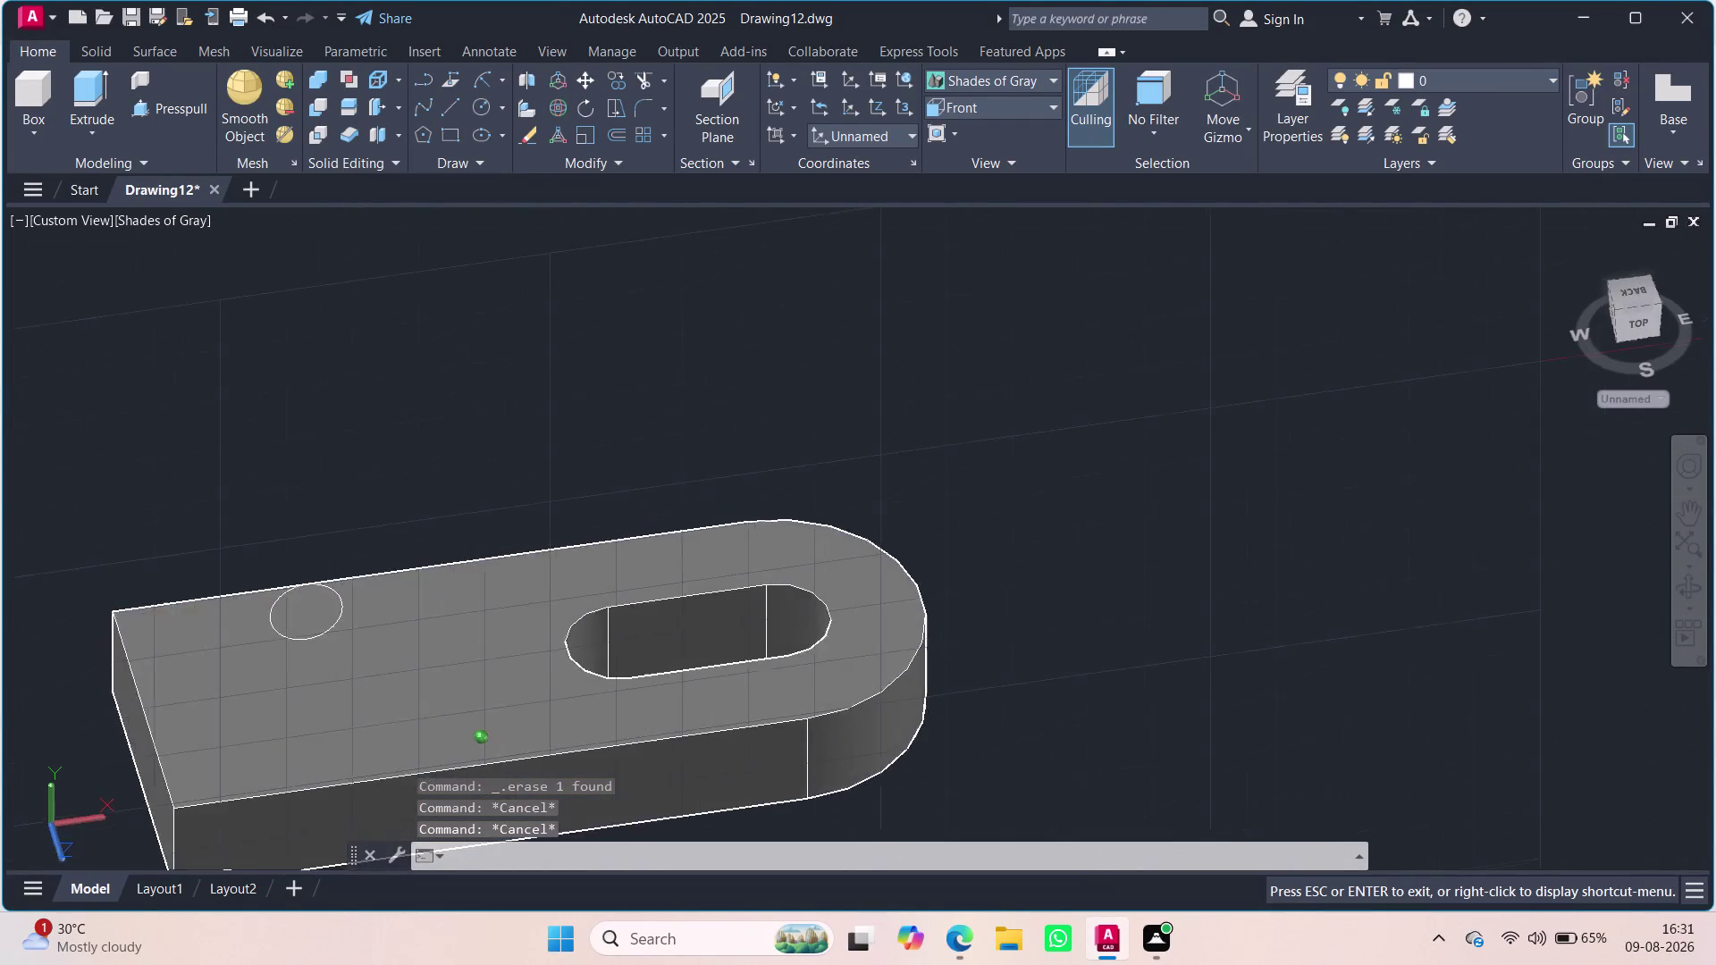
middle_drag(484, 617, 481, 521)
drag(485, 423, 373, 527)
click(204, 590)
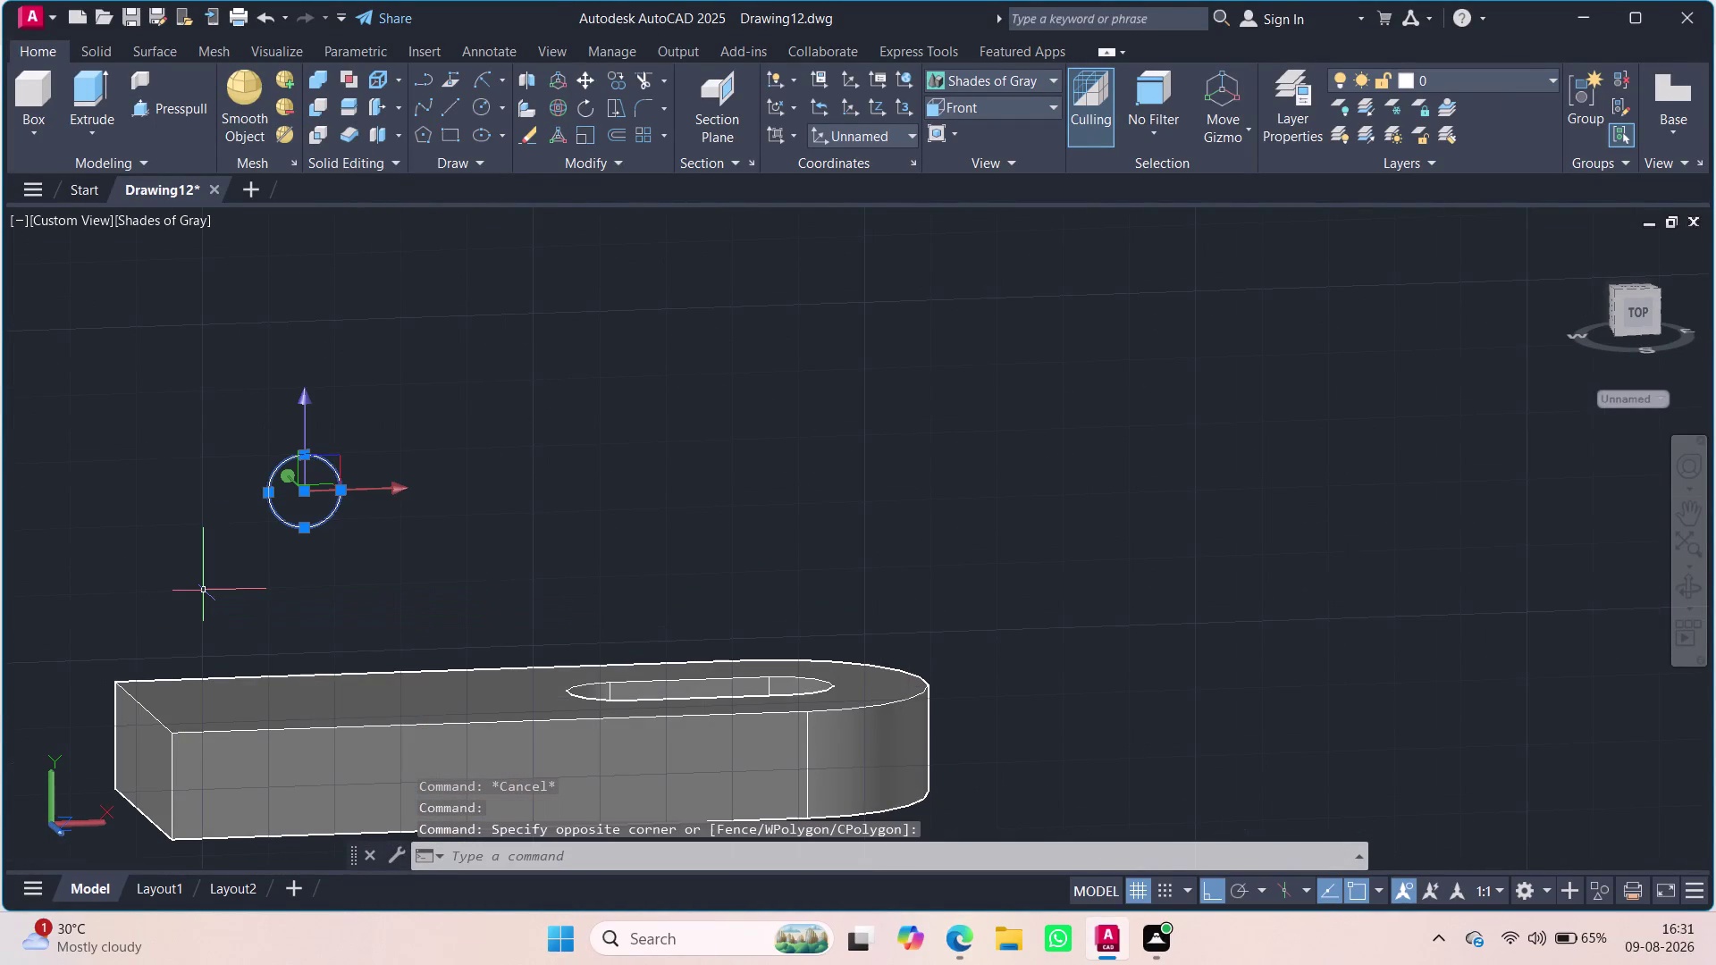
key(Delete)
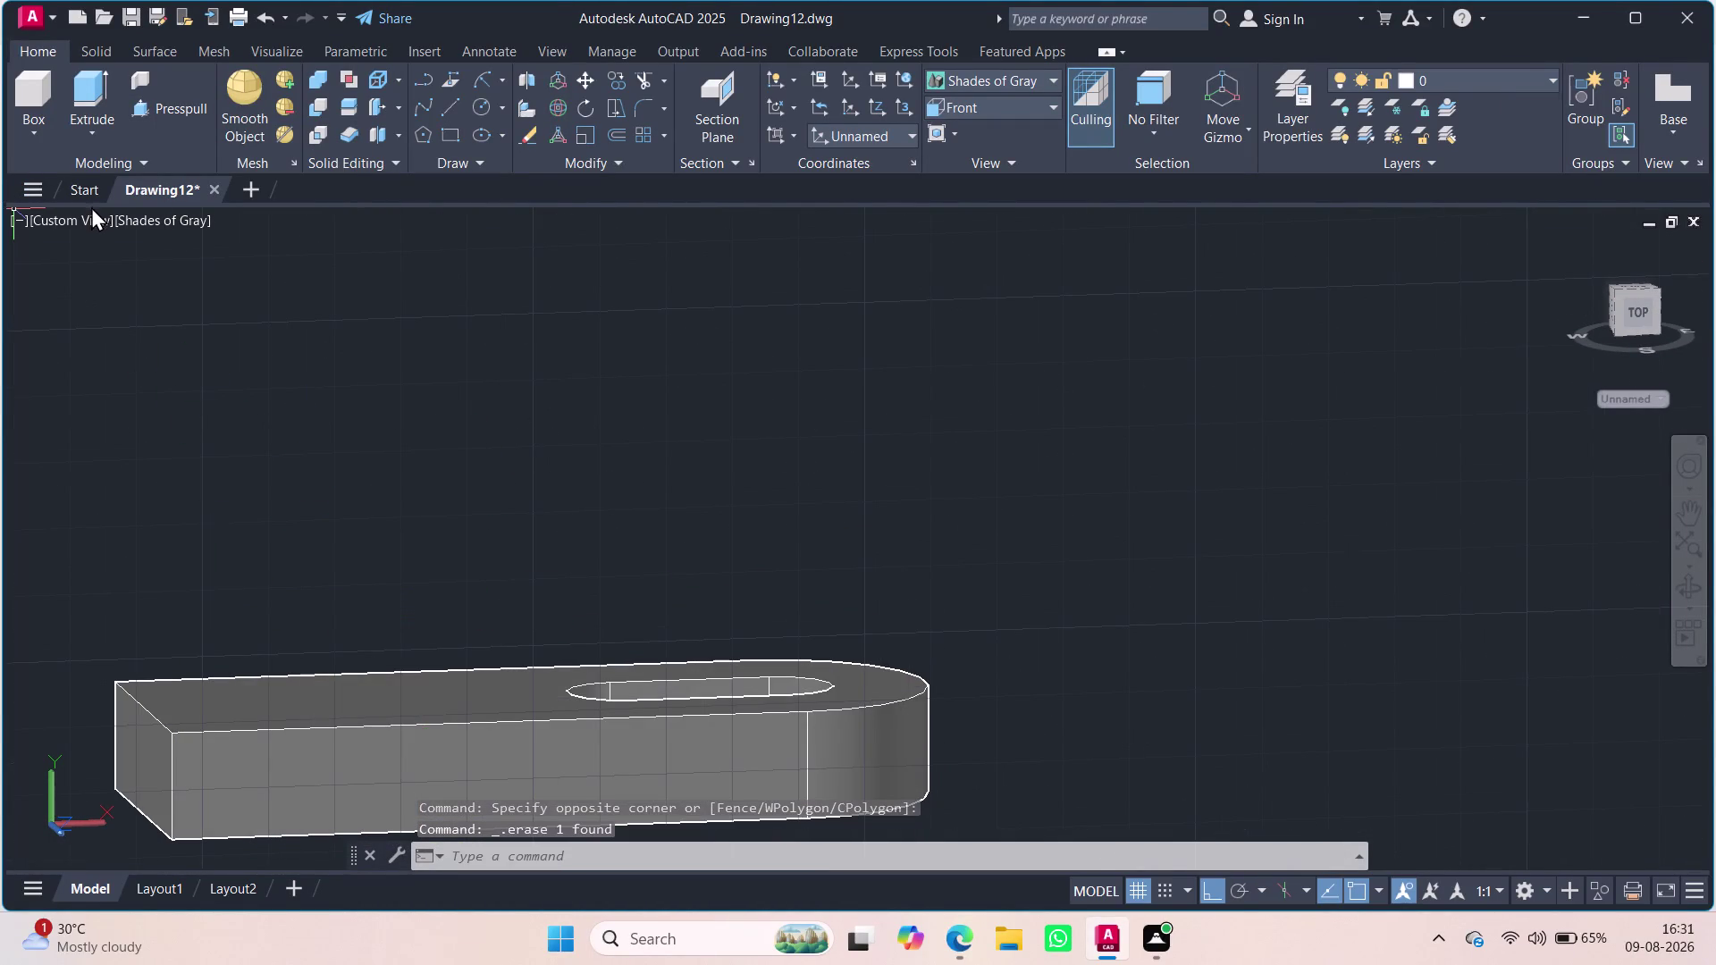
click(88, 210)
click(157, 372)
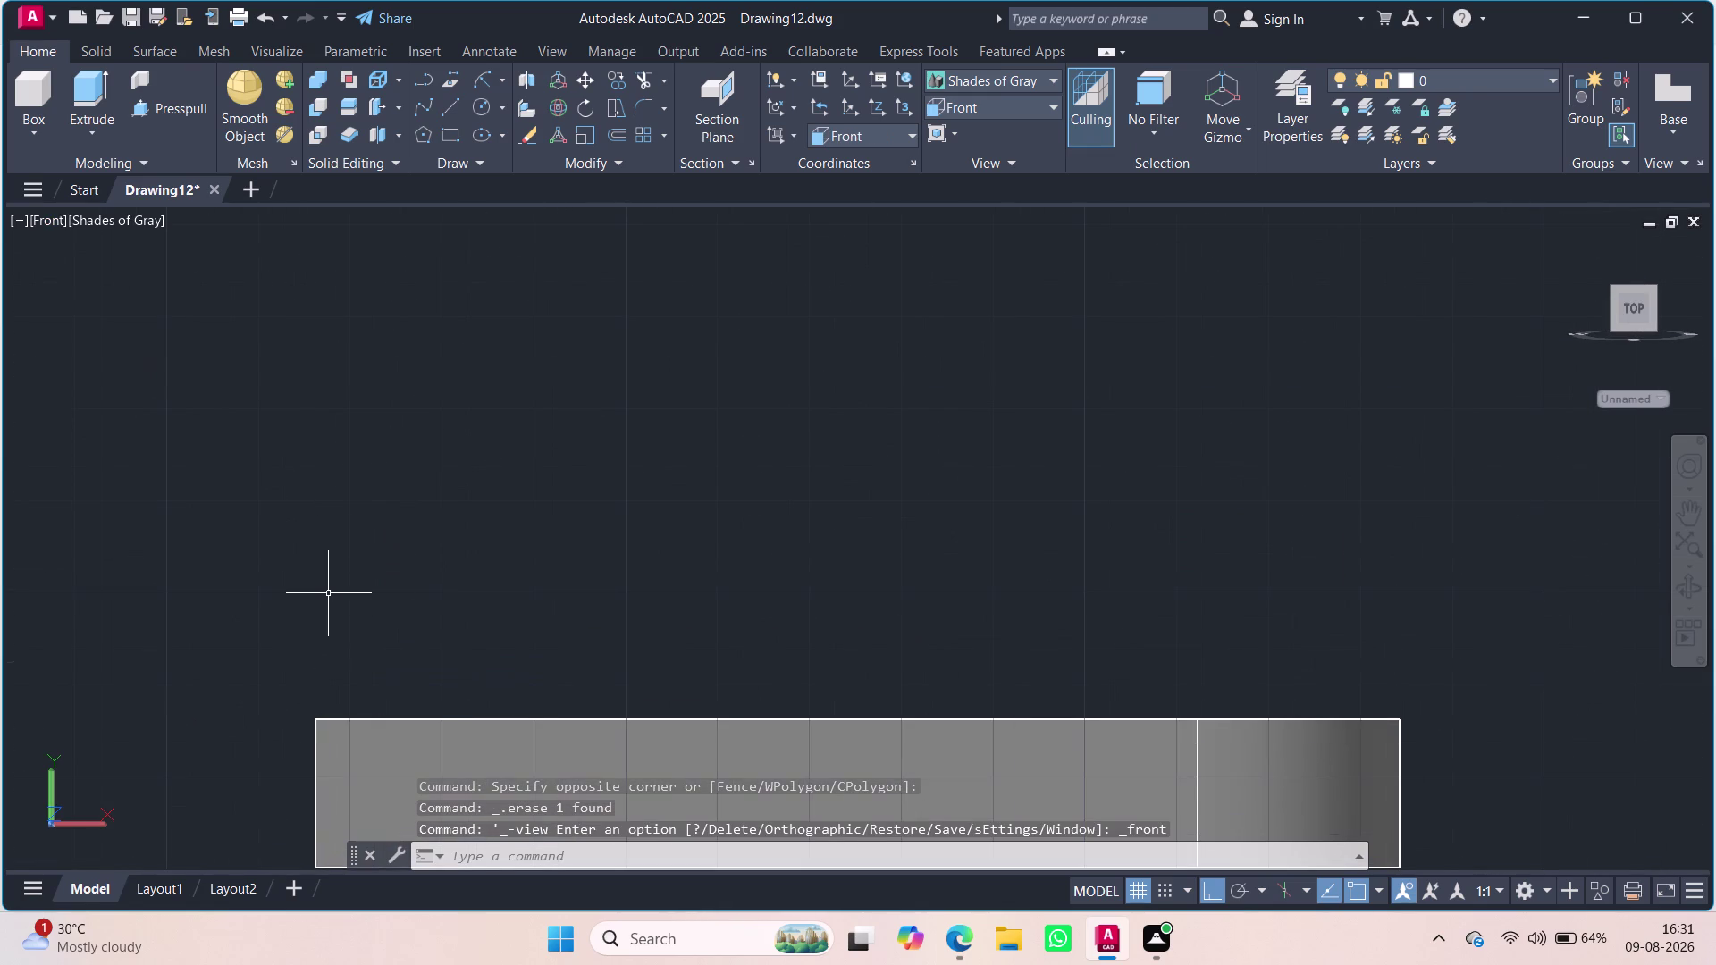
key(l)
key(Return)
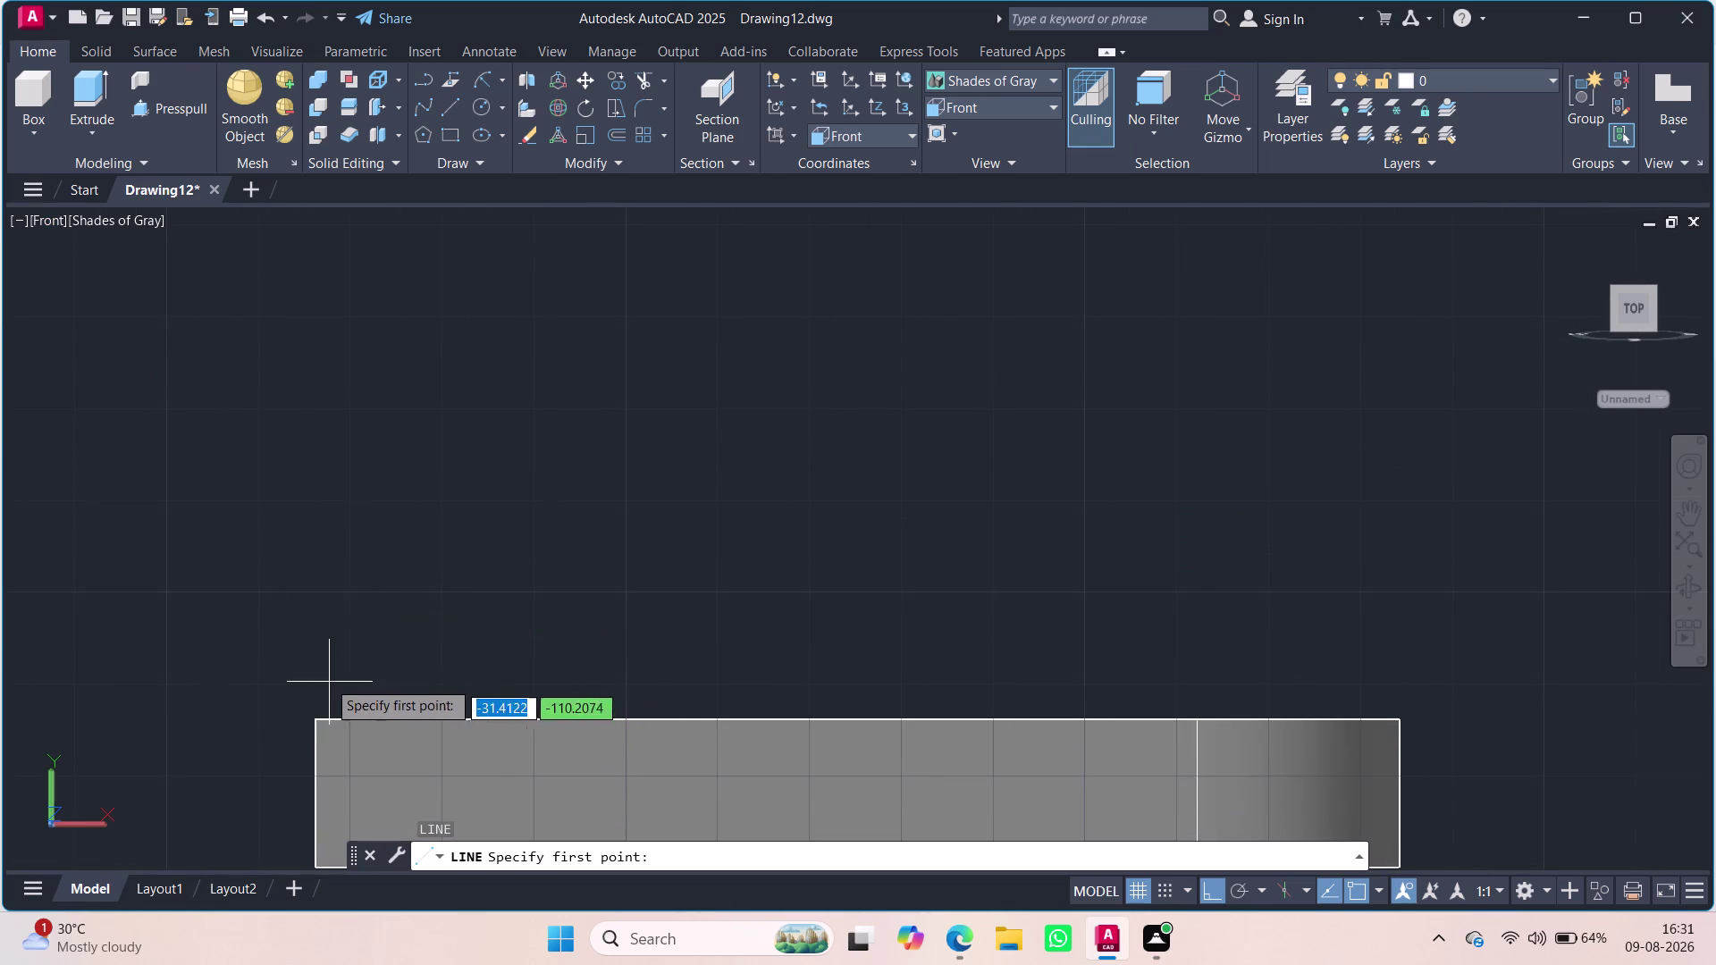
drag(315, 717, 307, 694)
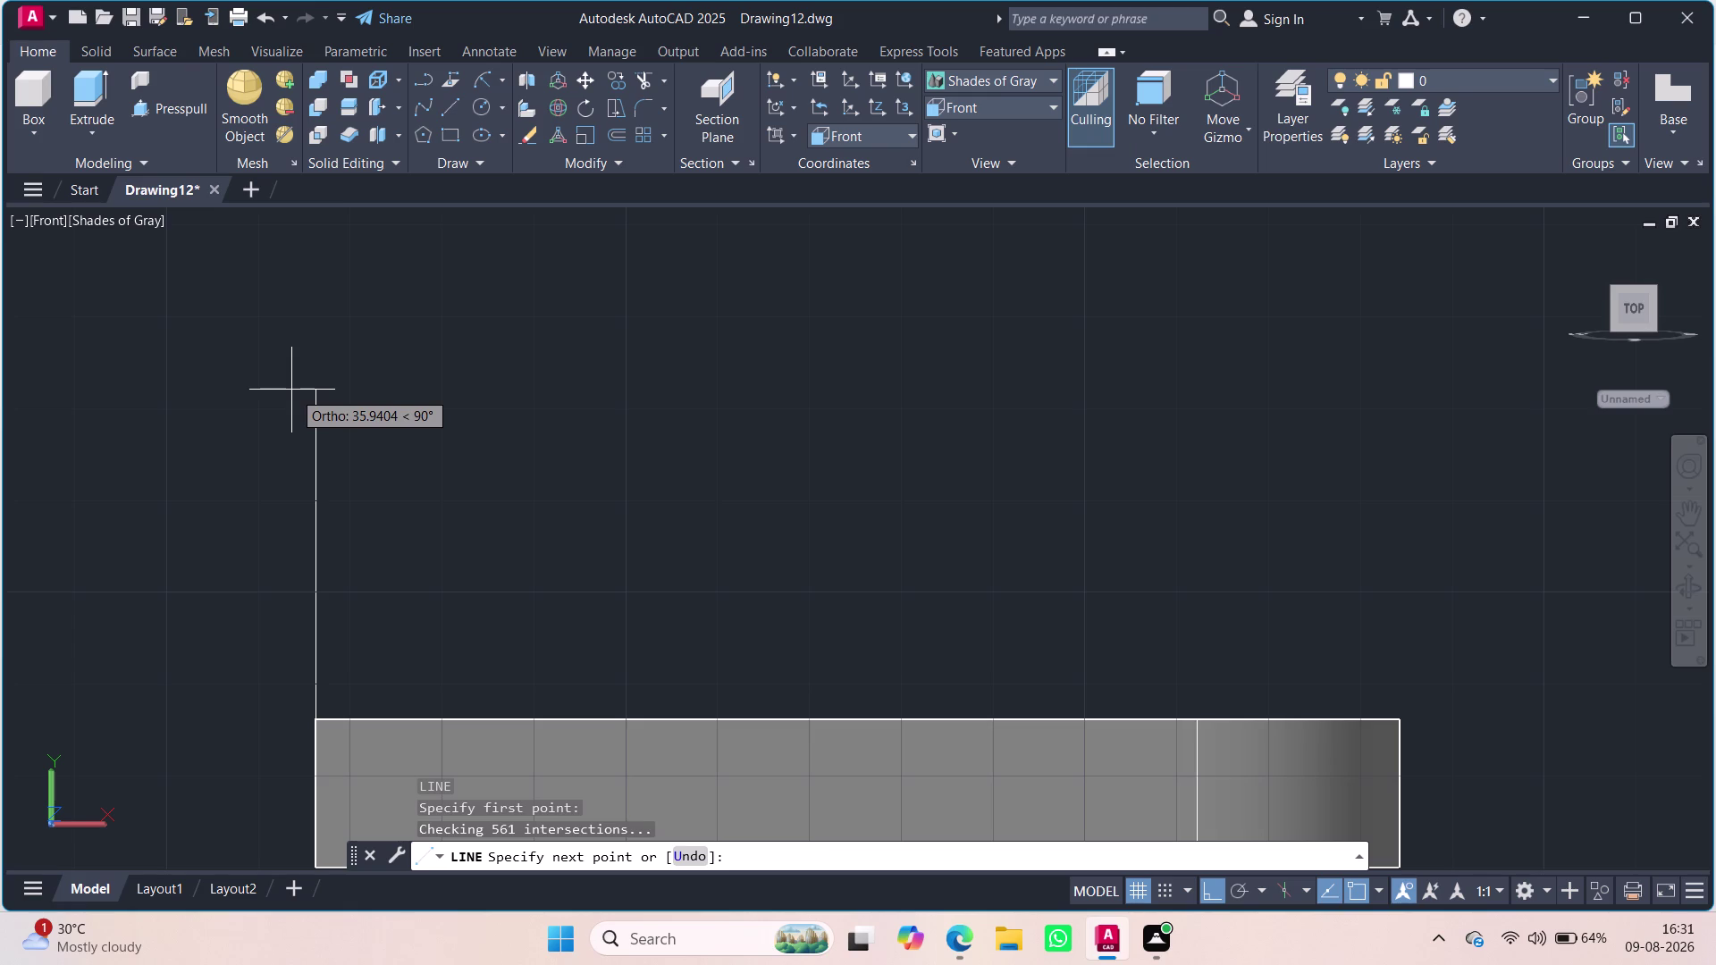
text(40)
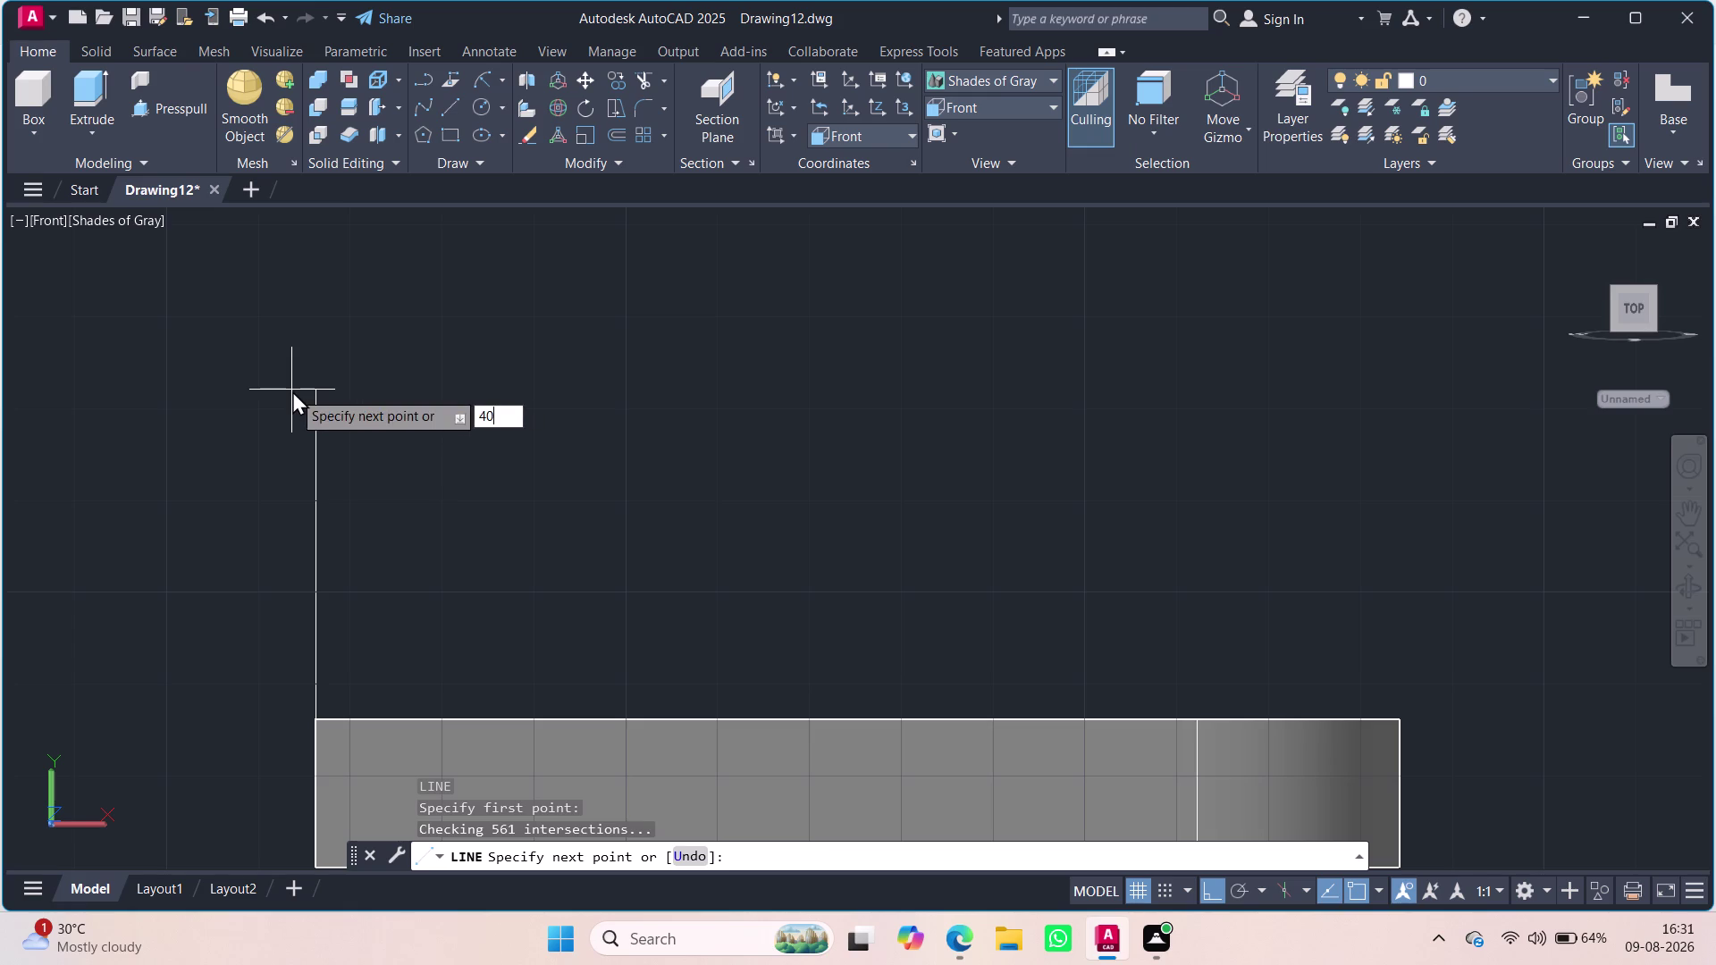
key(Return)
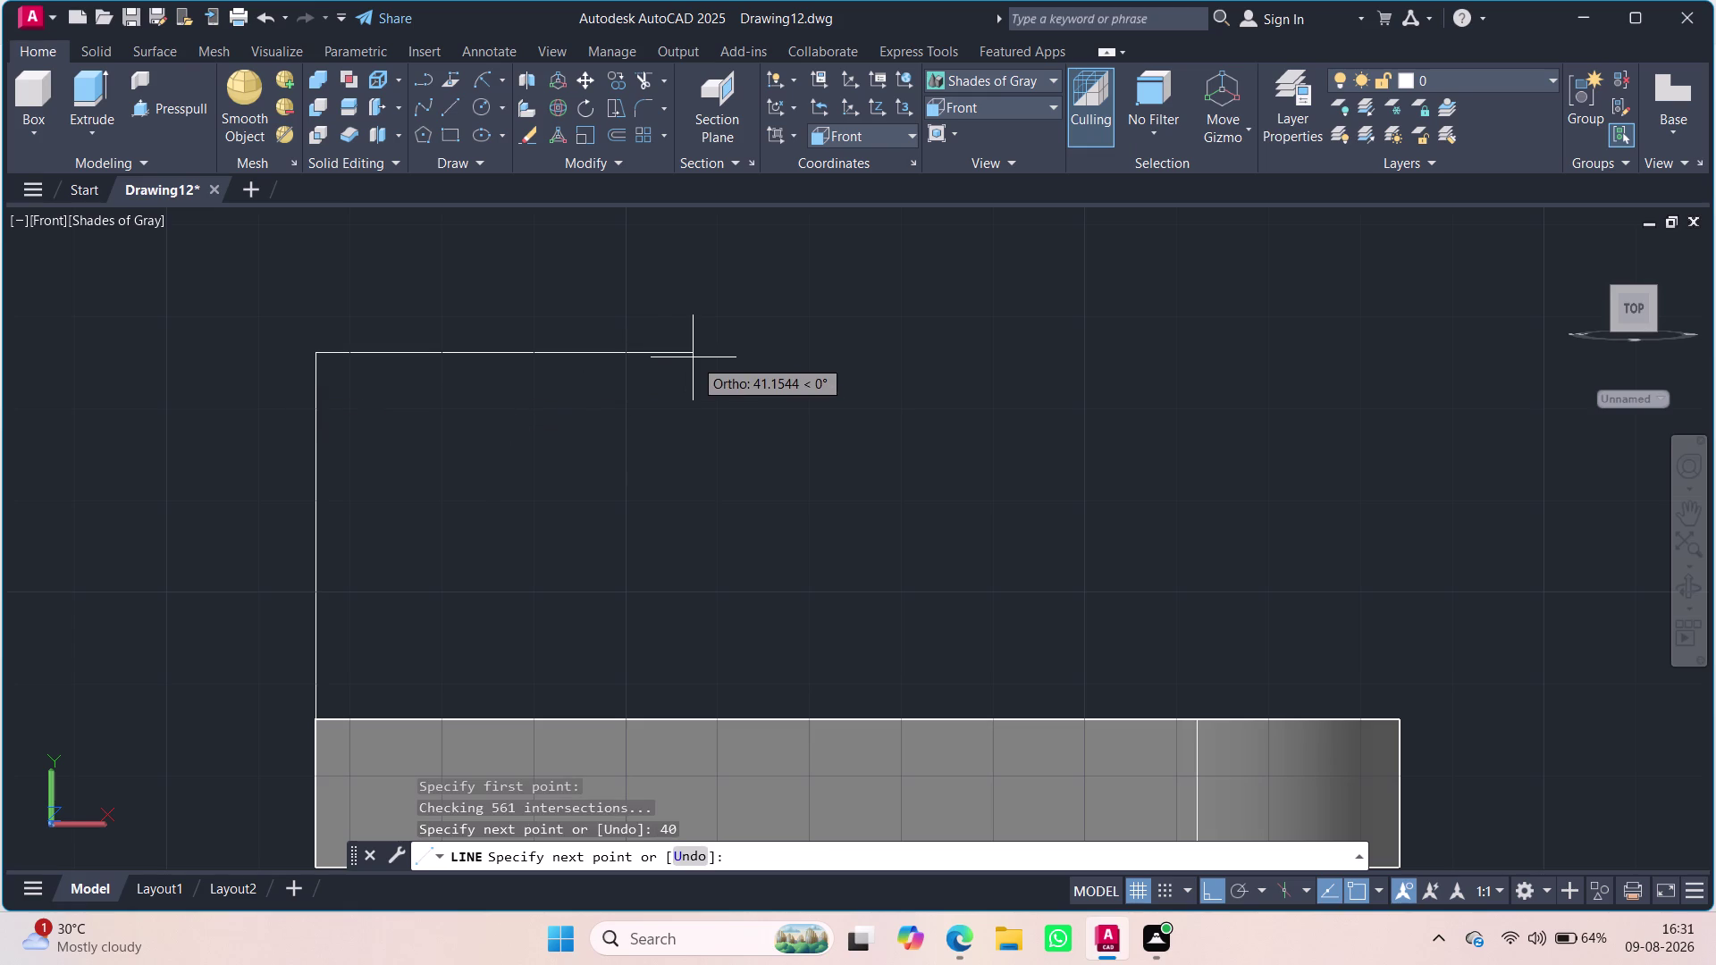
key(Escape)
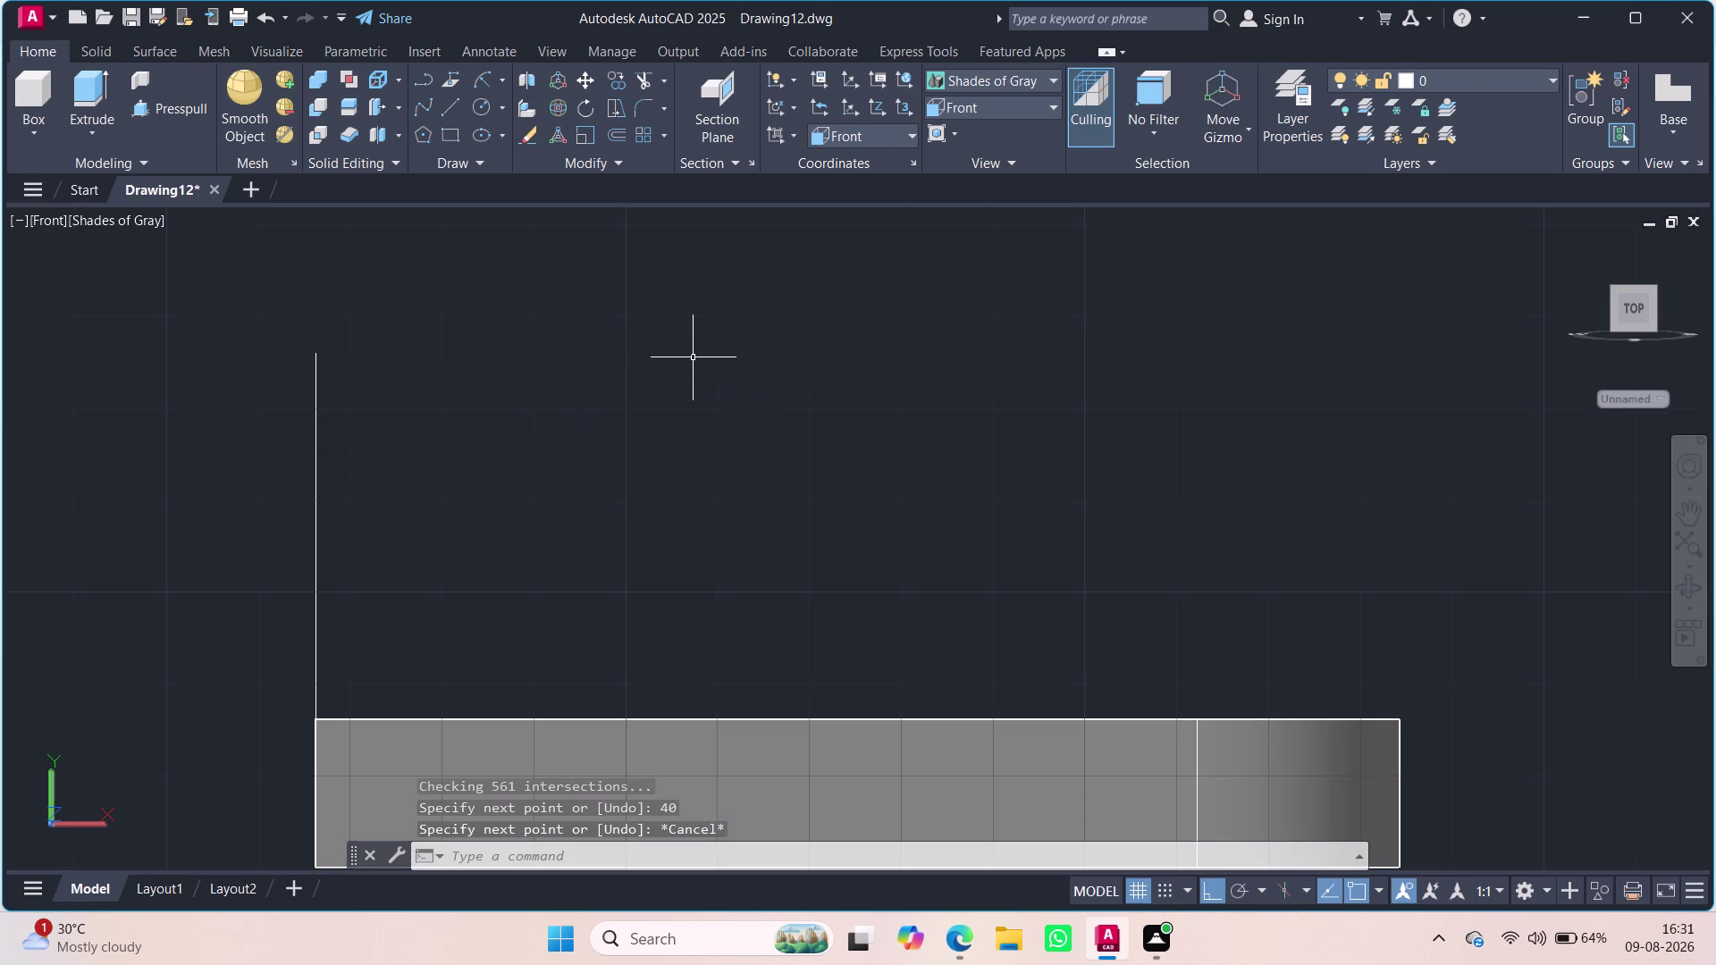
key(l)
key(Return)
key(Escape)
click(521, 421)
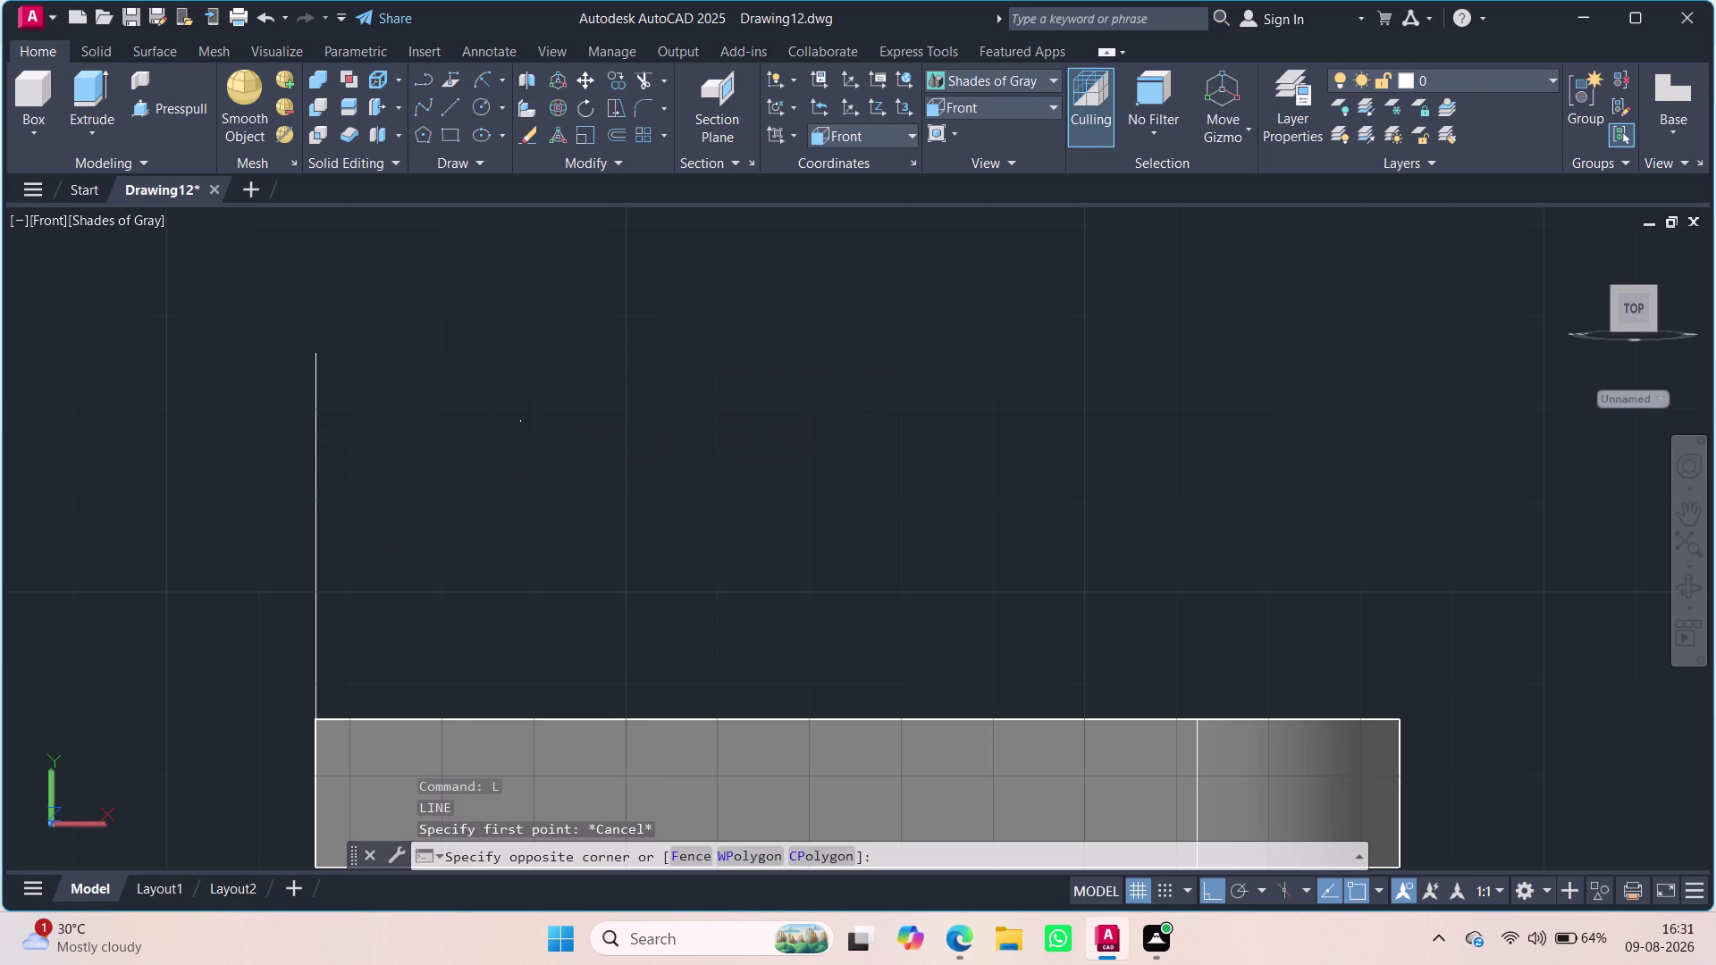
click(148, 659)
key(Delete)
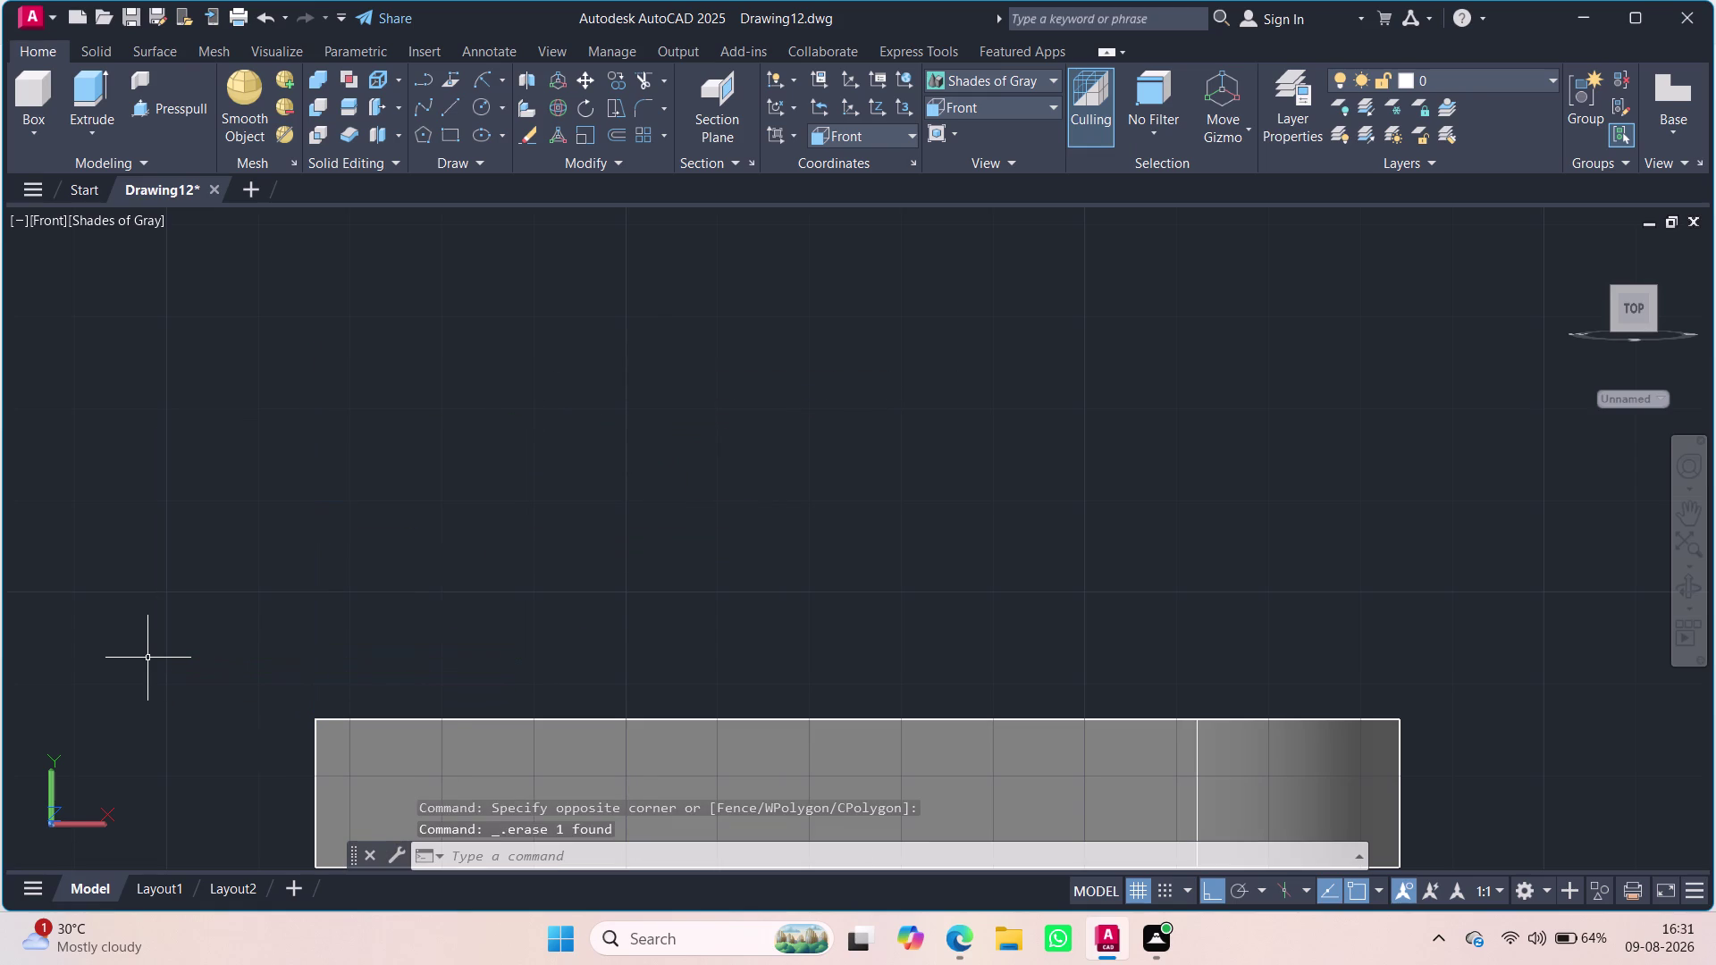
key(l)
Draw the profile's 24-up, 48-right and 24-down sides from the base plate's top-left corner.
key(Return)
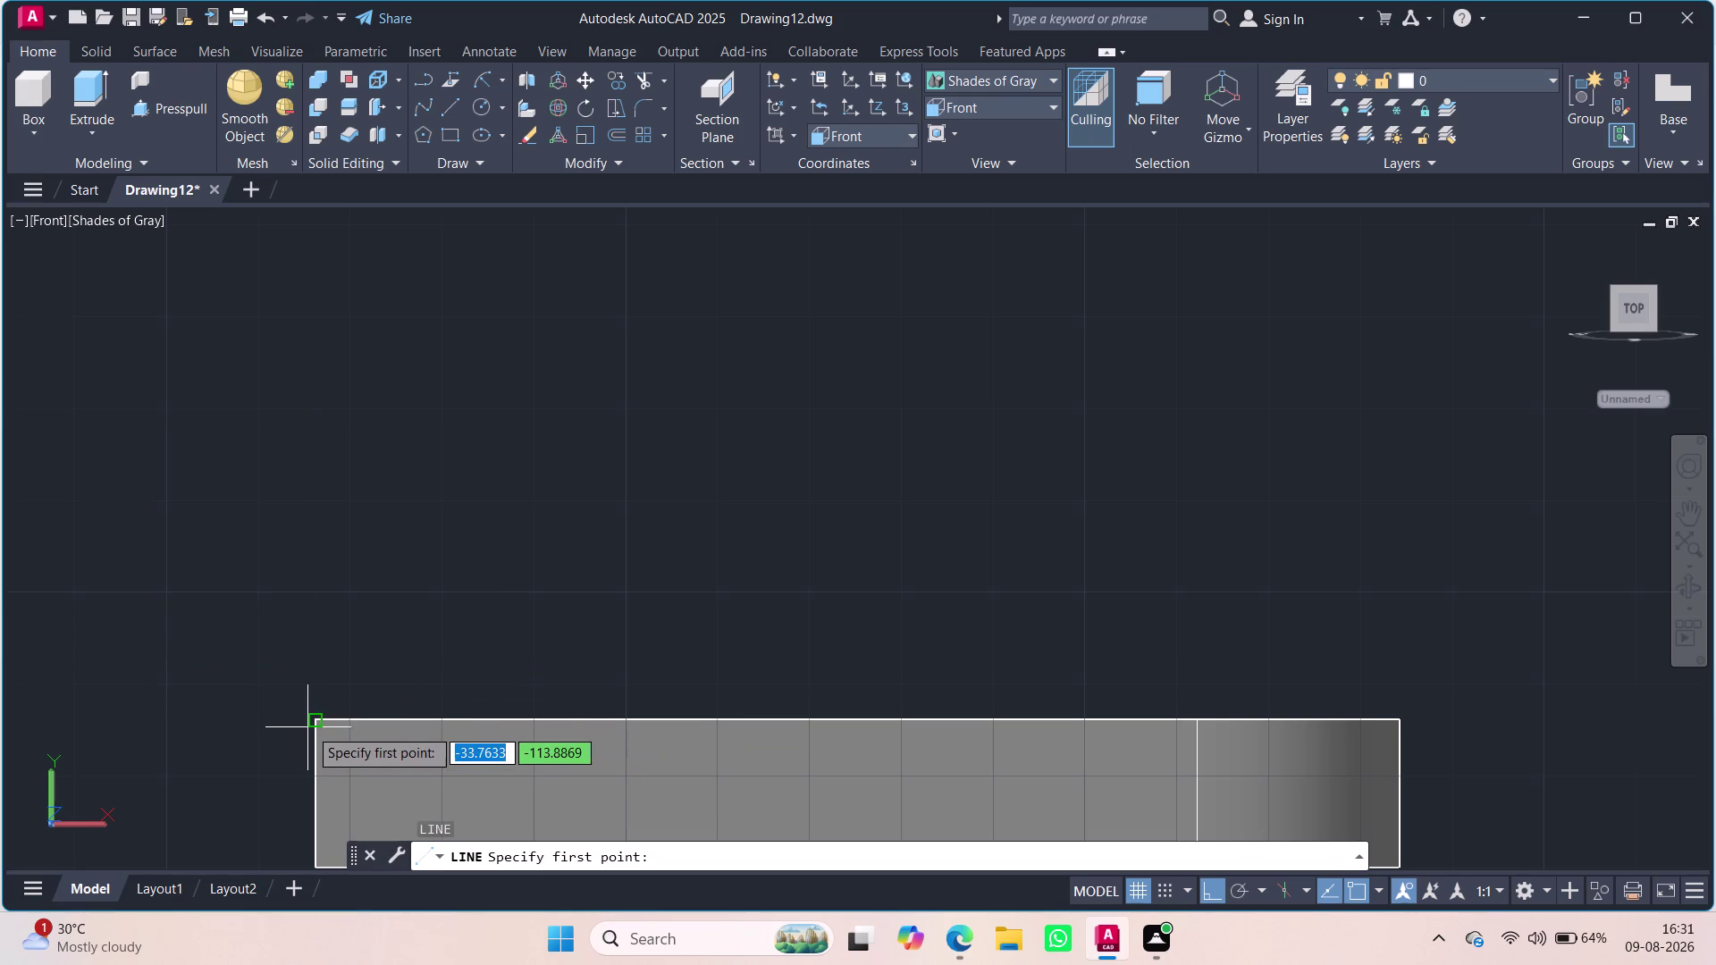
click(313, 720)
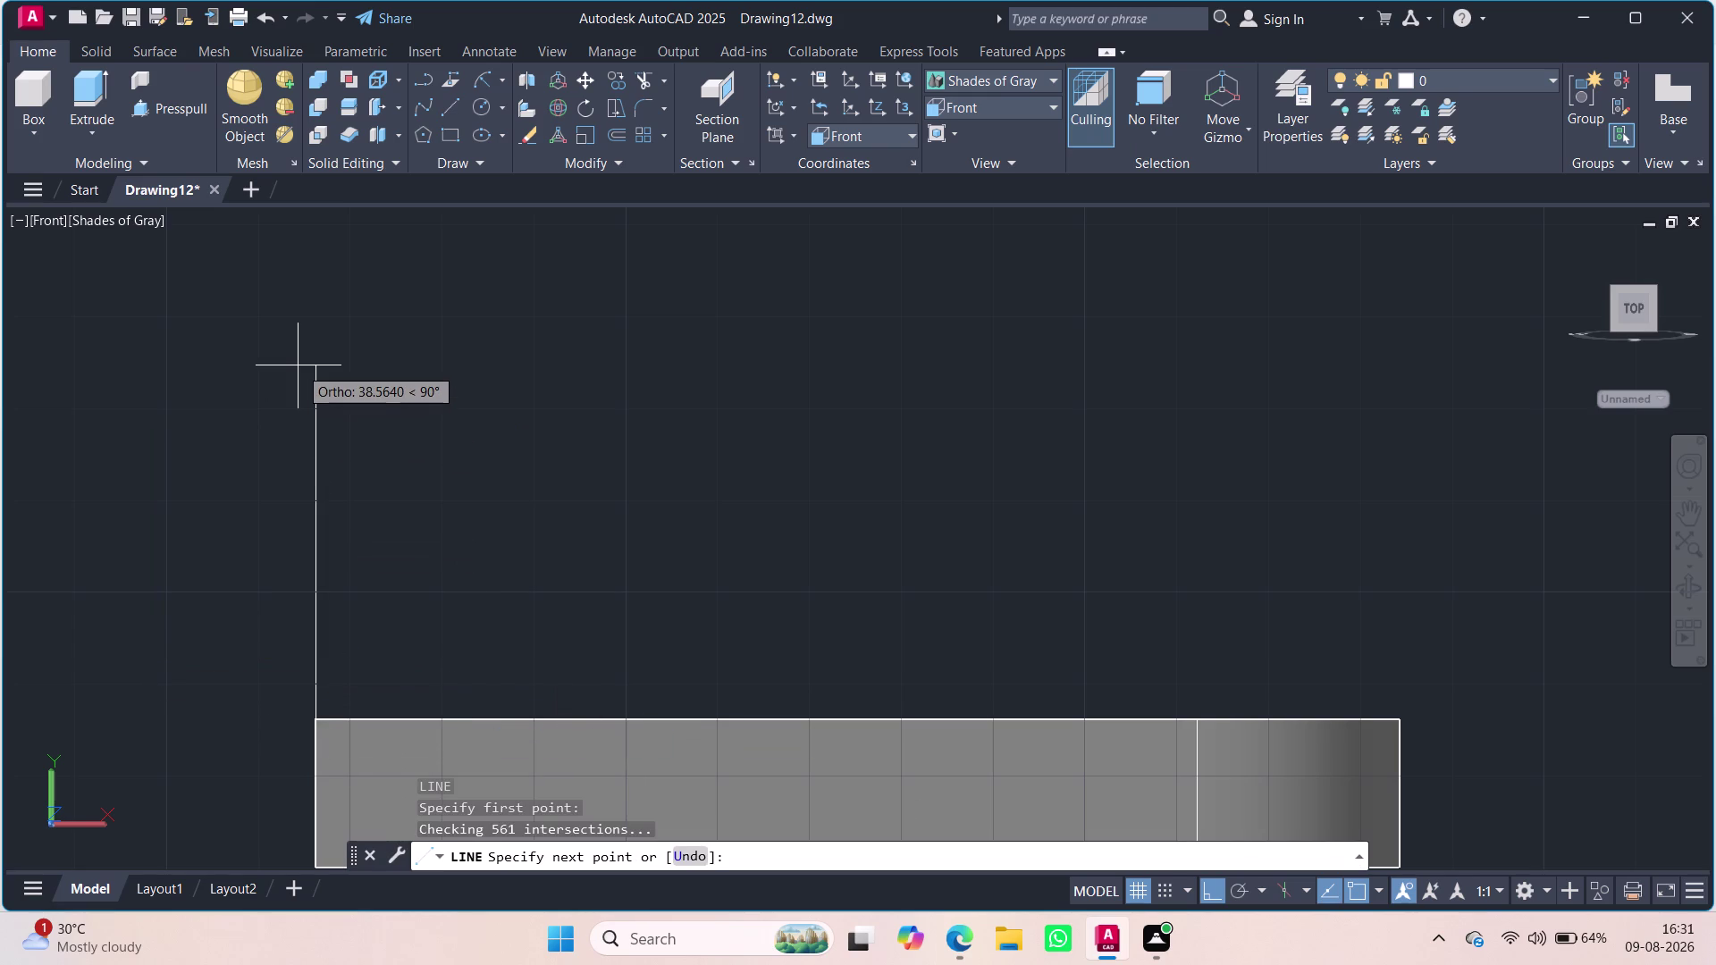
text(24)
key(Return)
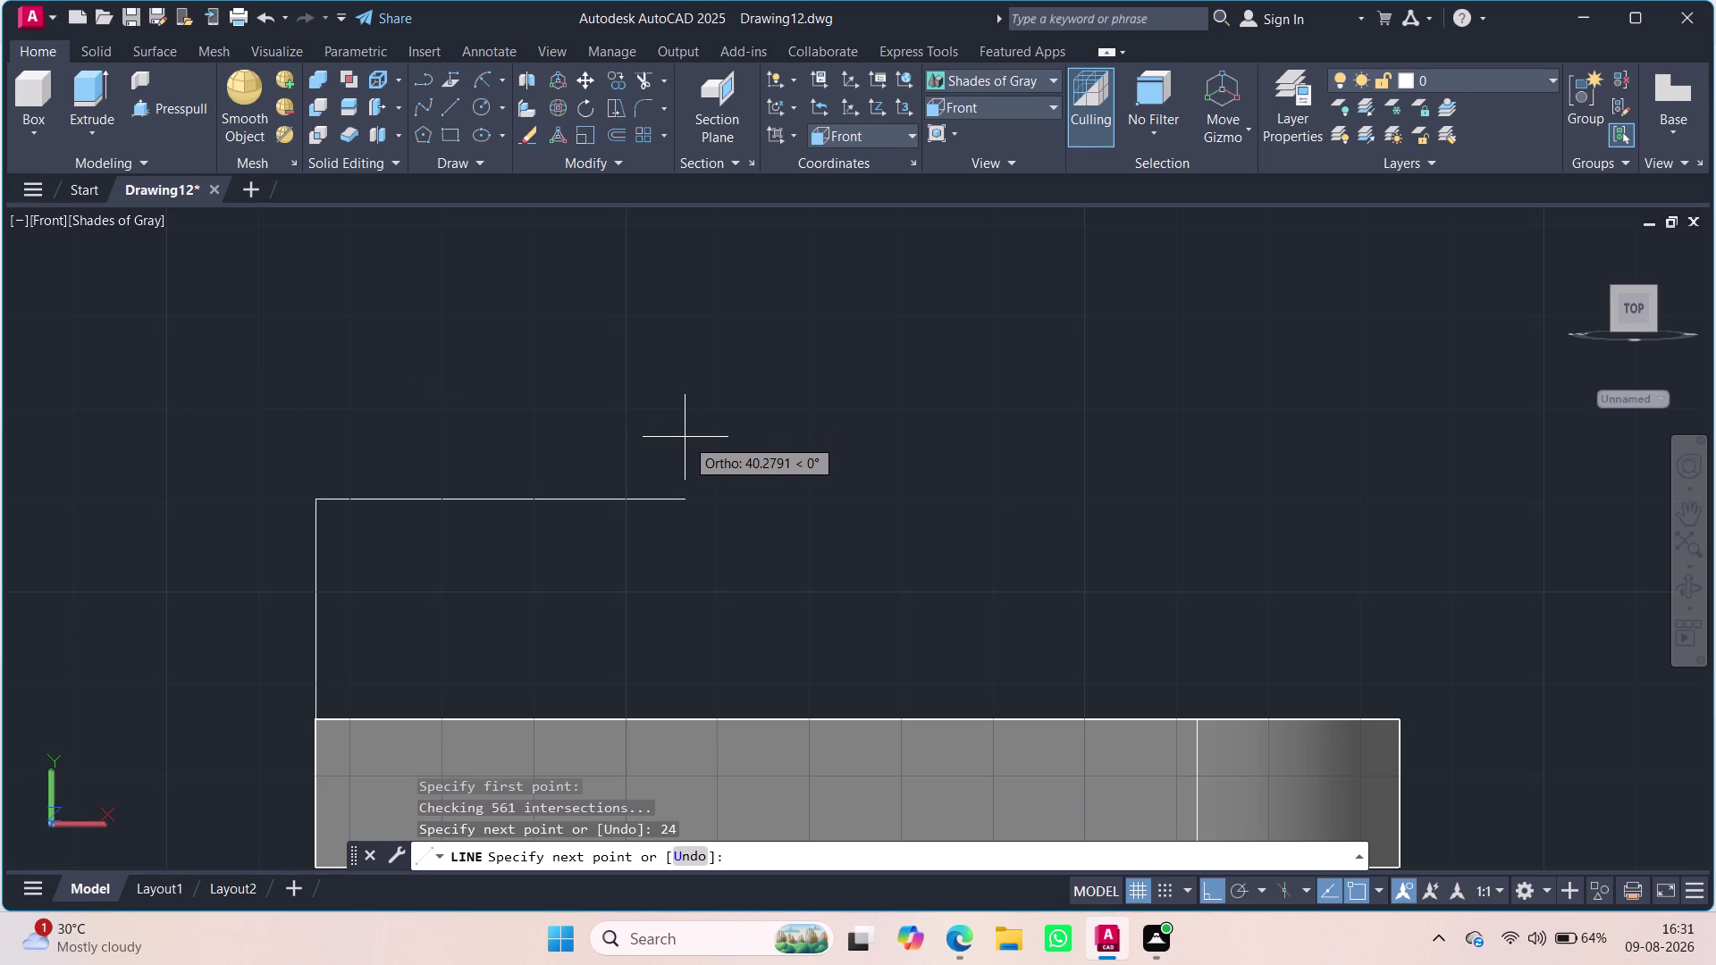
key(8)
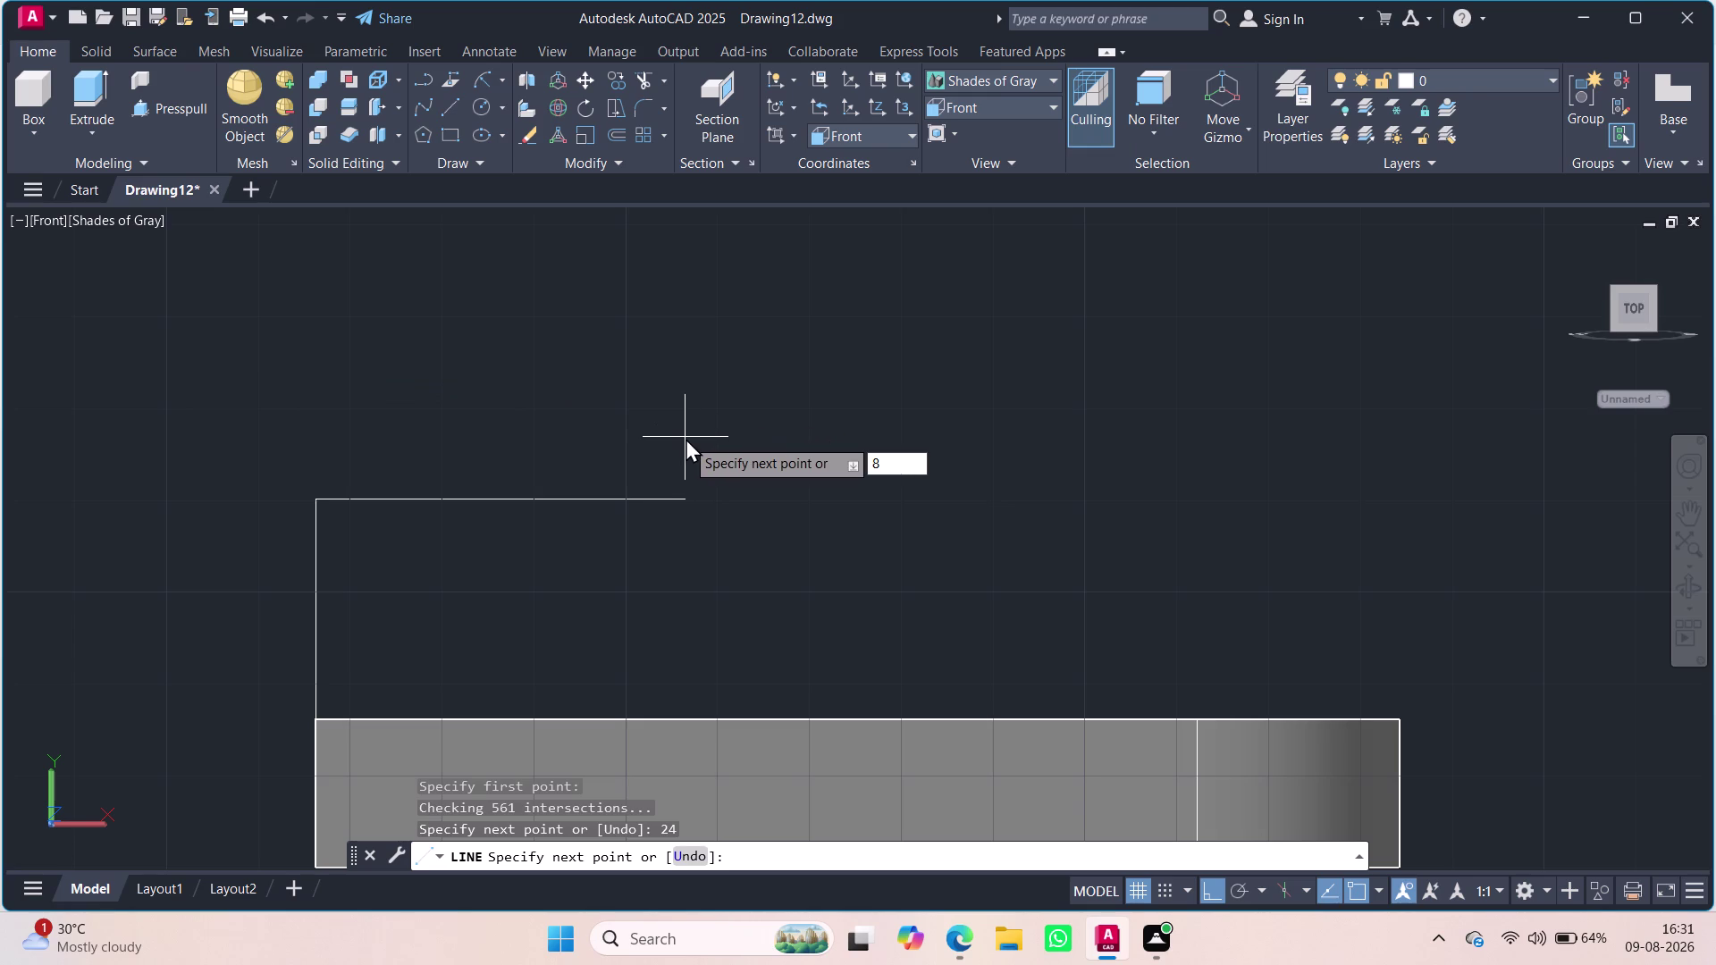
key(BackSpace)
text(48)
key(Return)
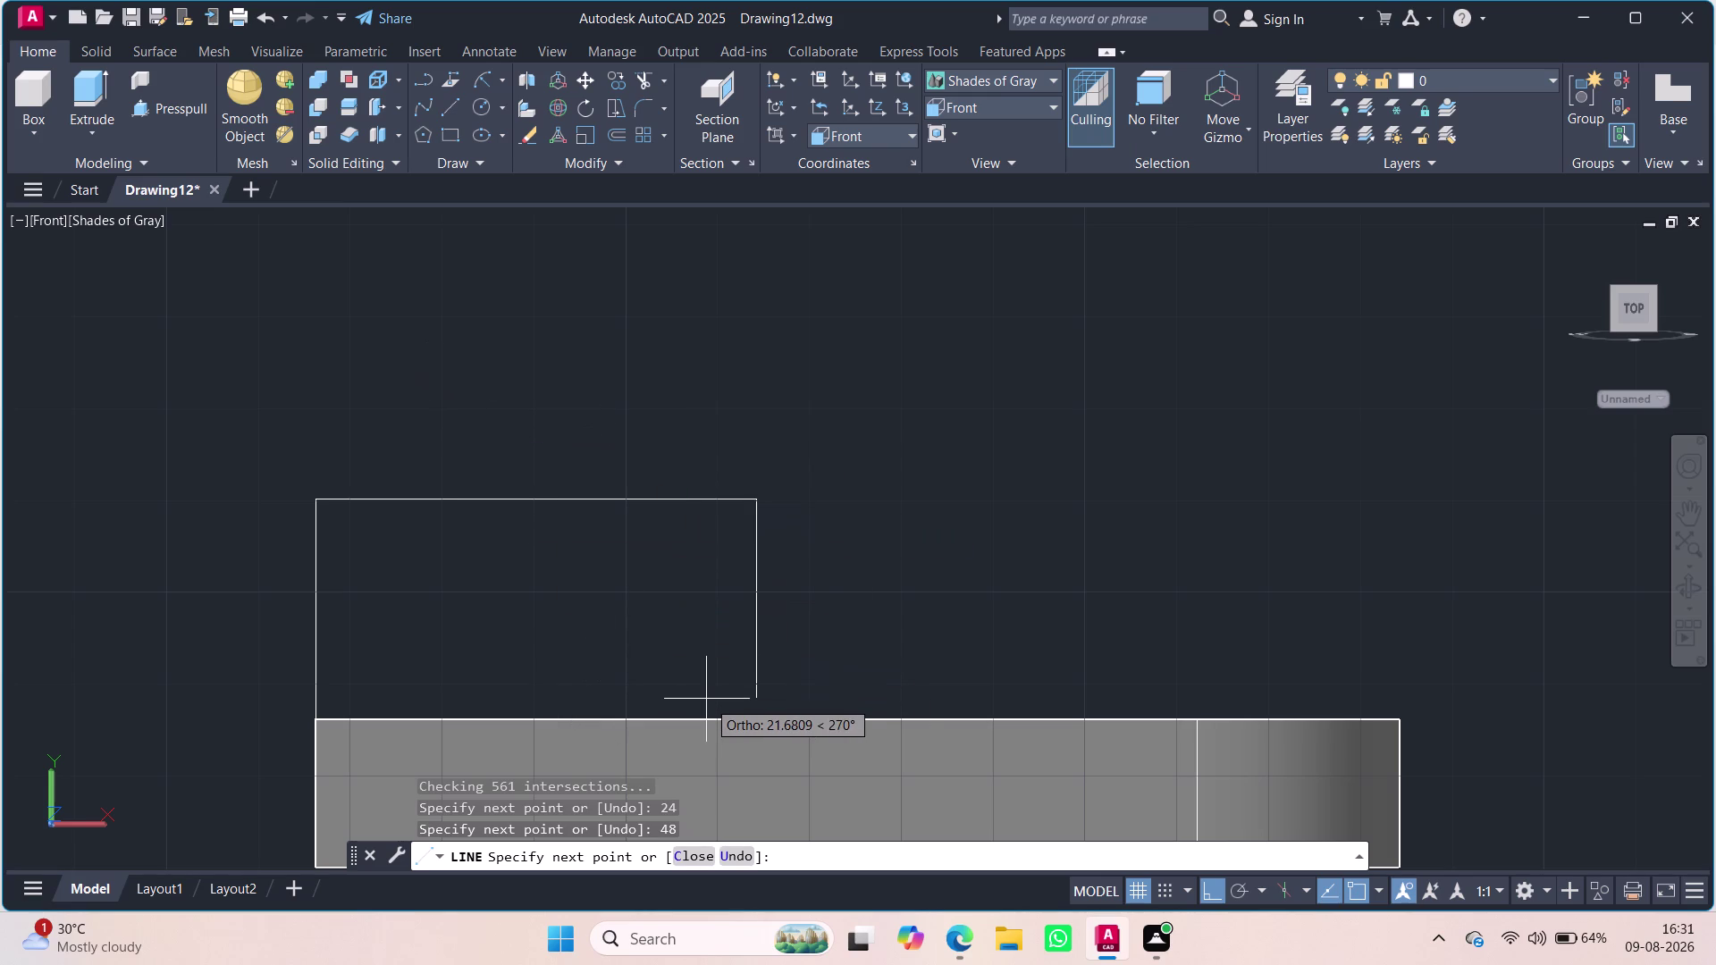
text(24)
key(Return)
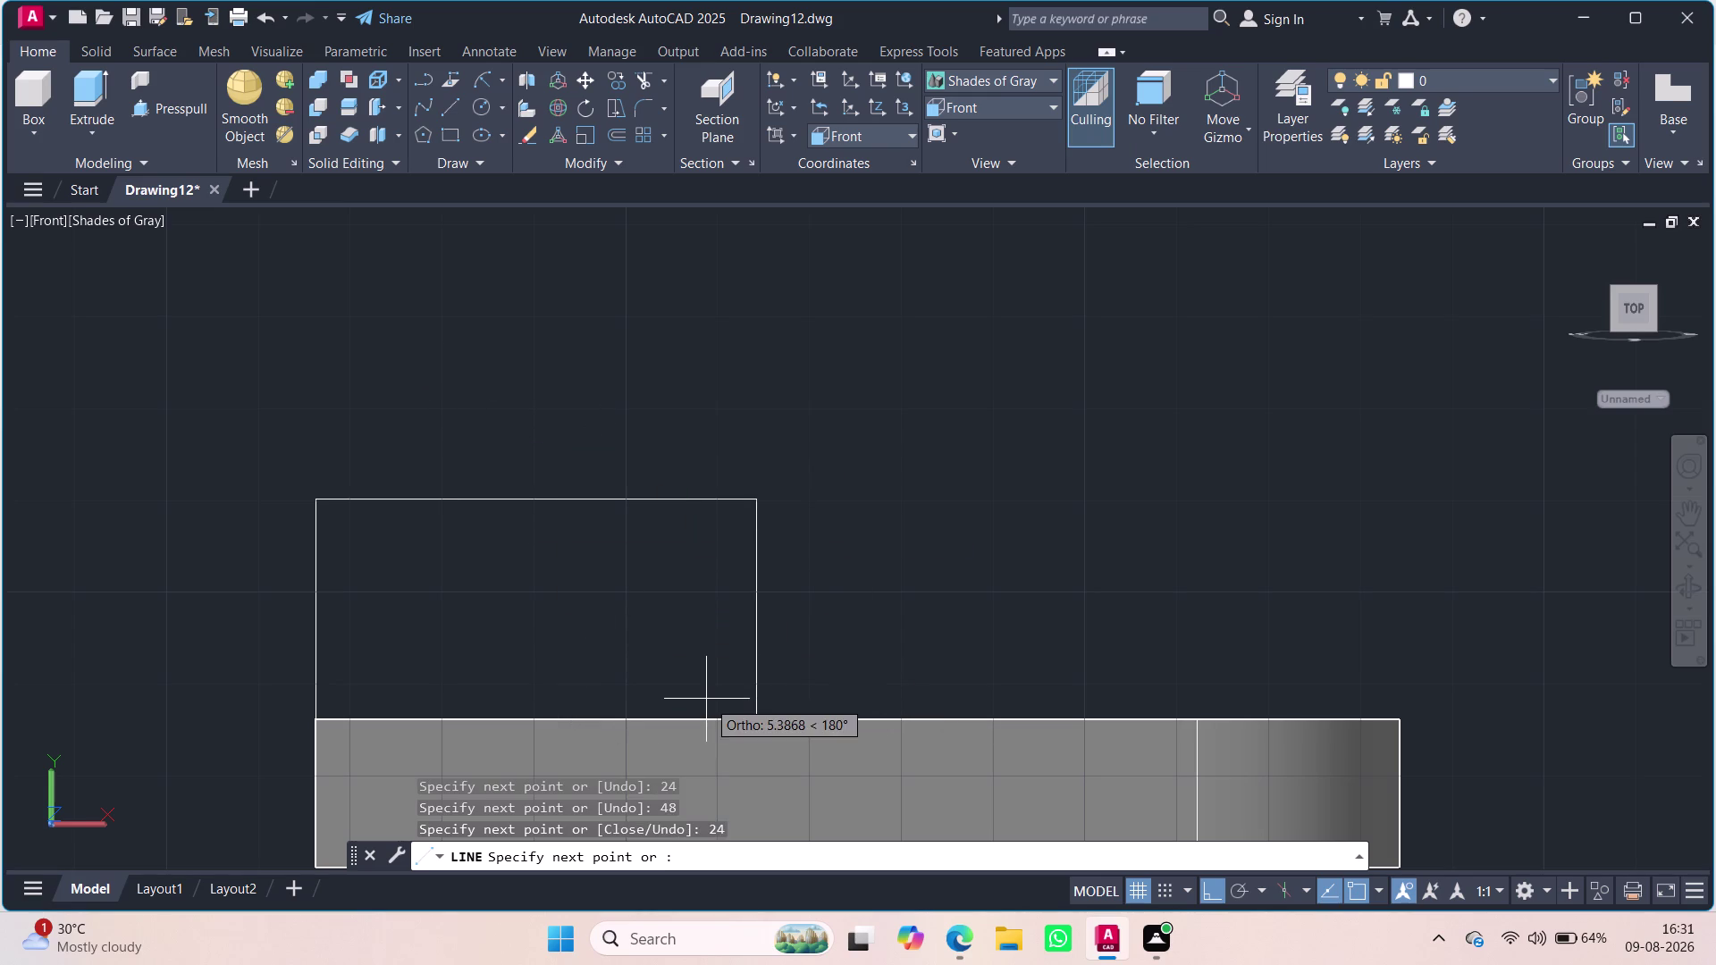
key(Escape)
Add the 48-unit bottom edge and join all four lines into one polyline.
key(l)
key(Return)
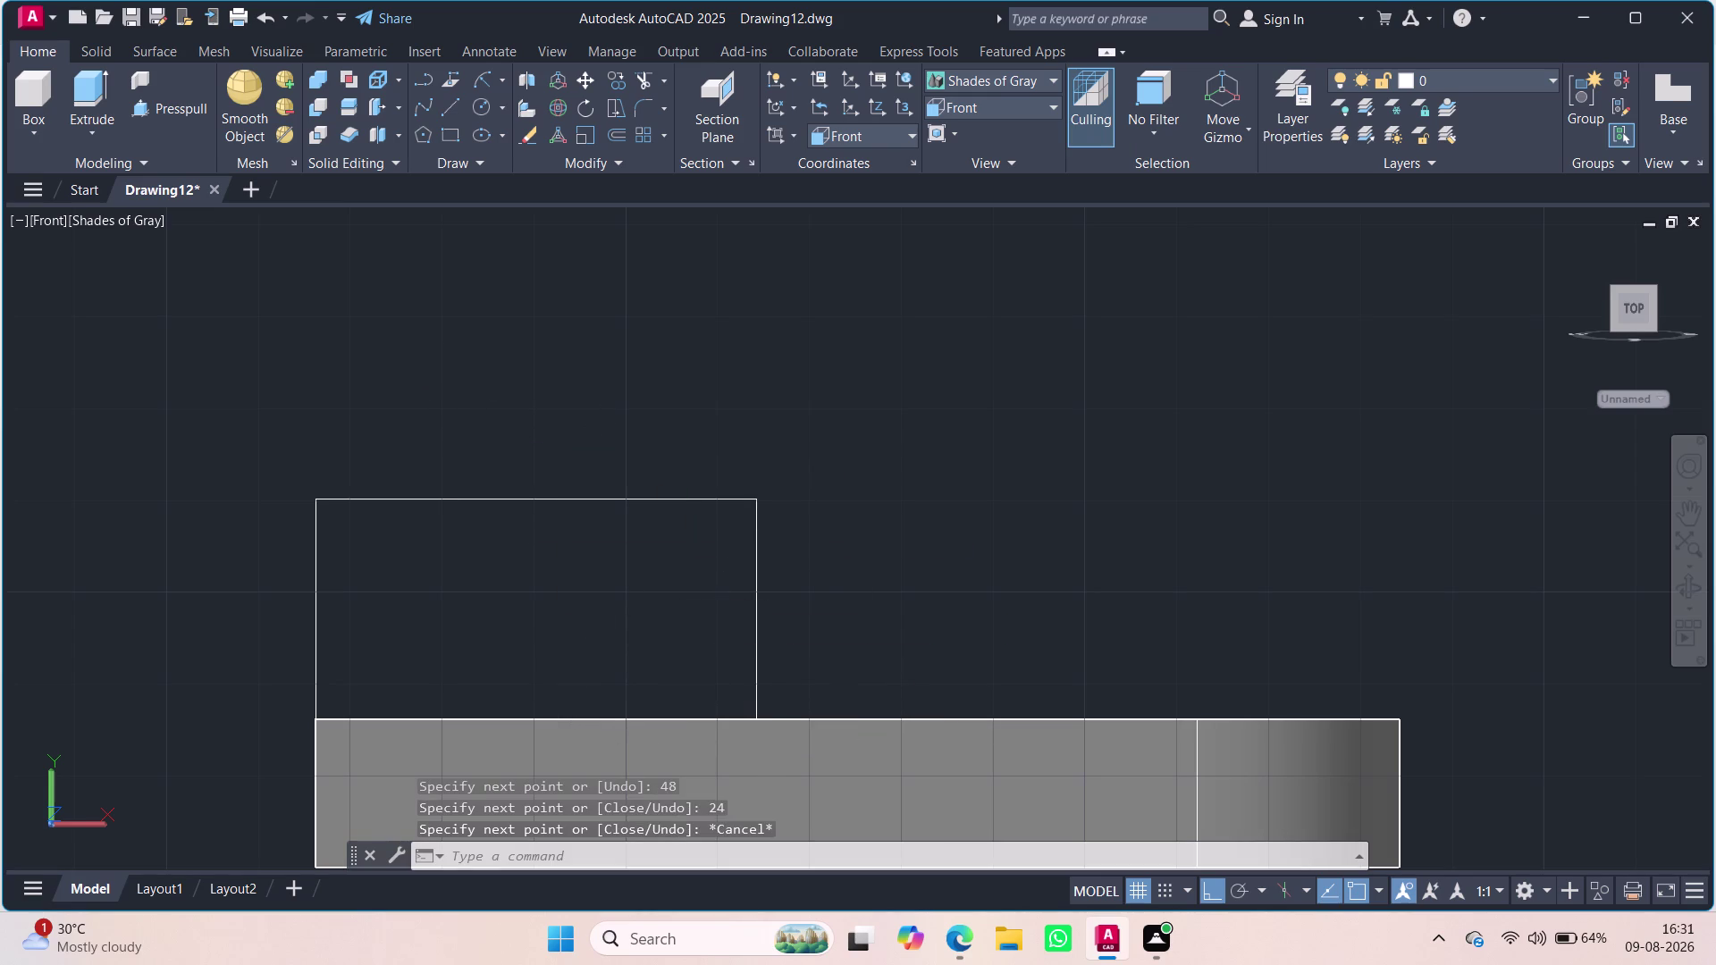
click(317, 722)
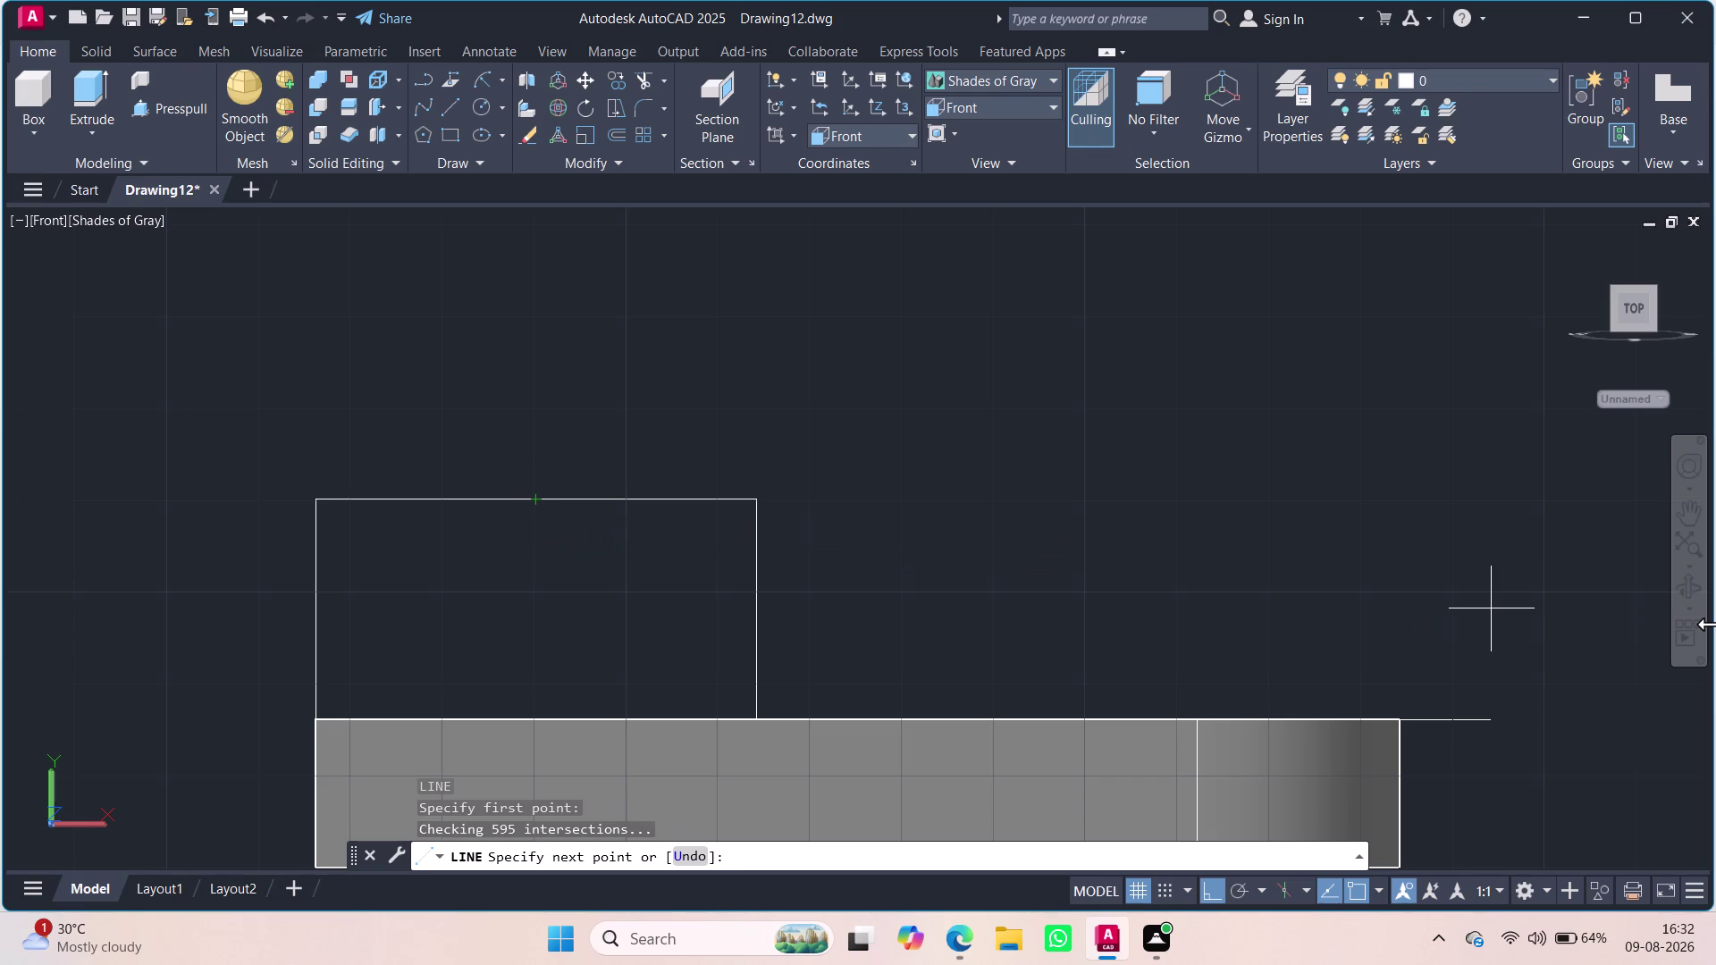
text(48)
key(Return)
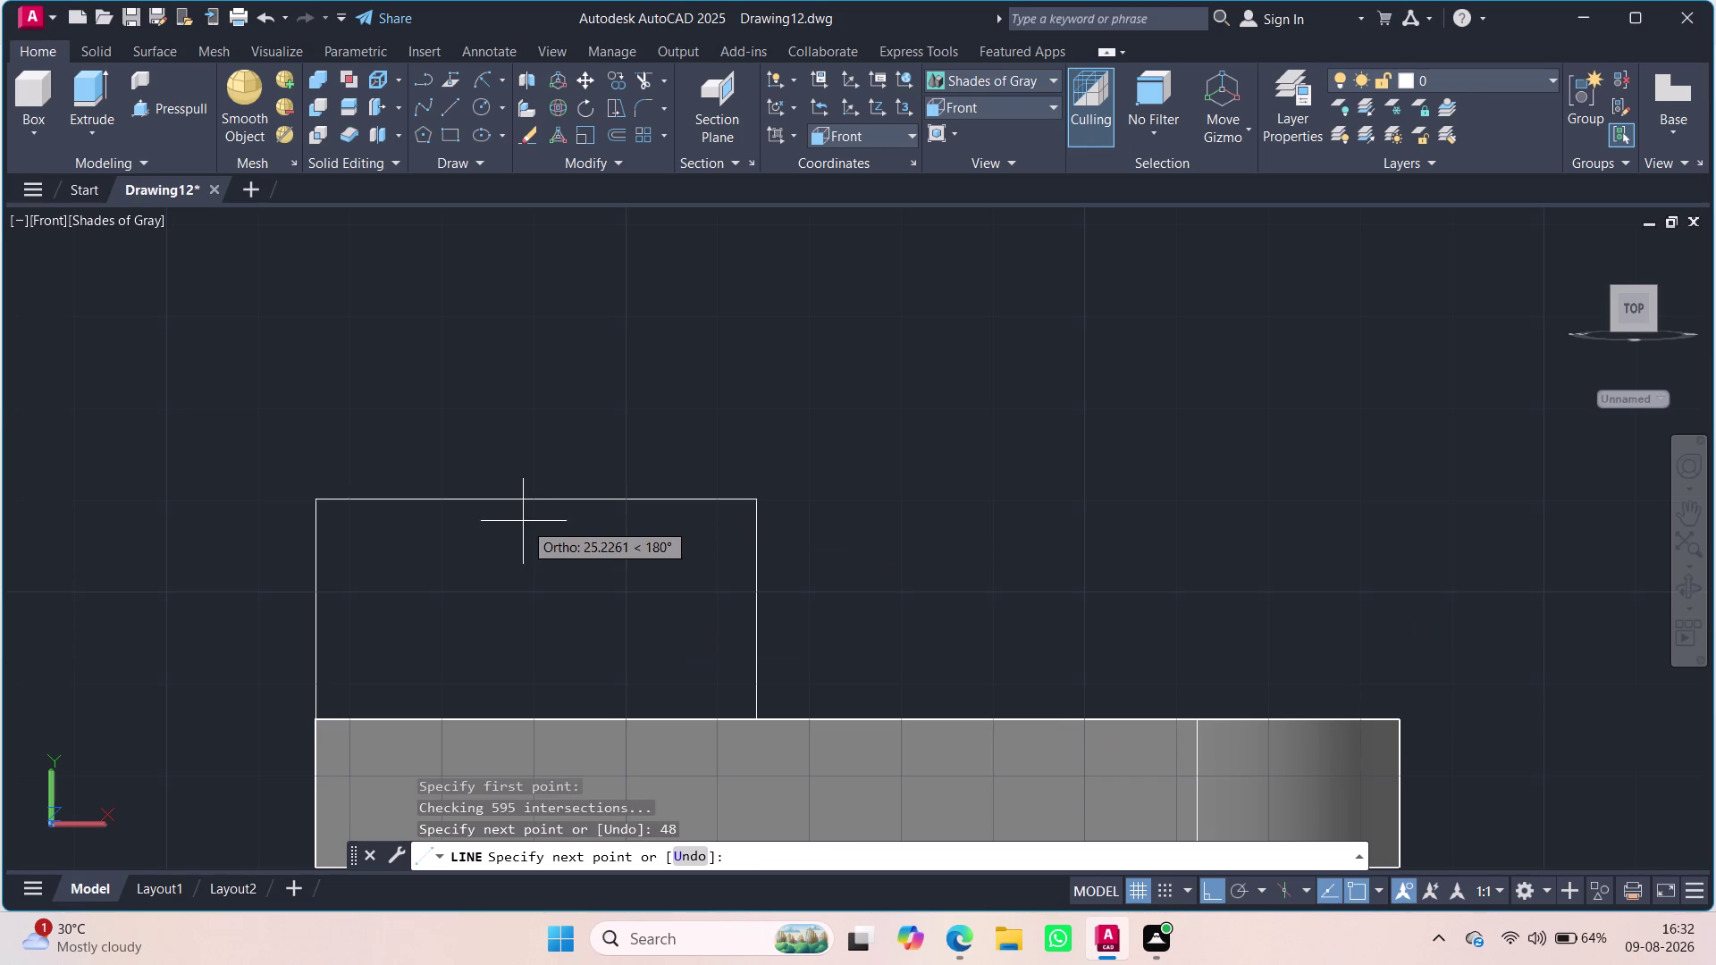
key(Escape)
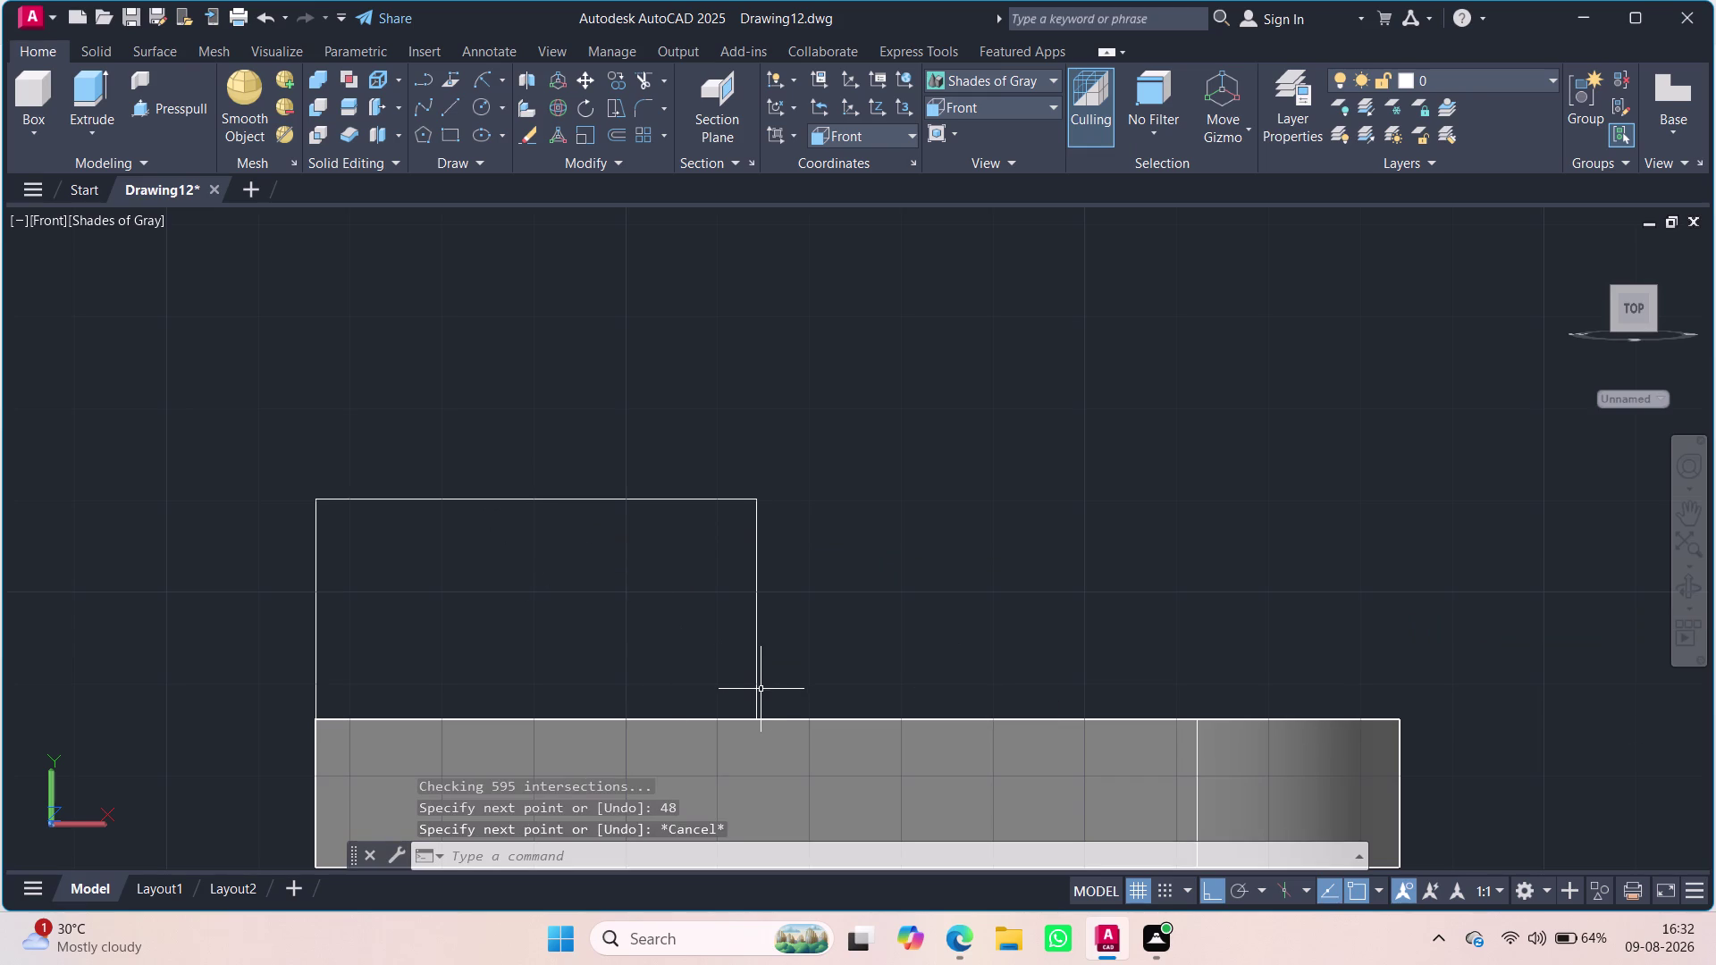
click(757, 691)
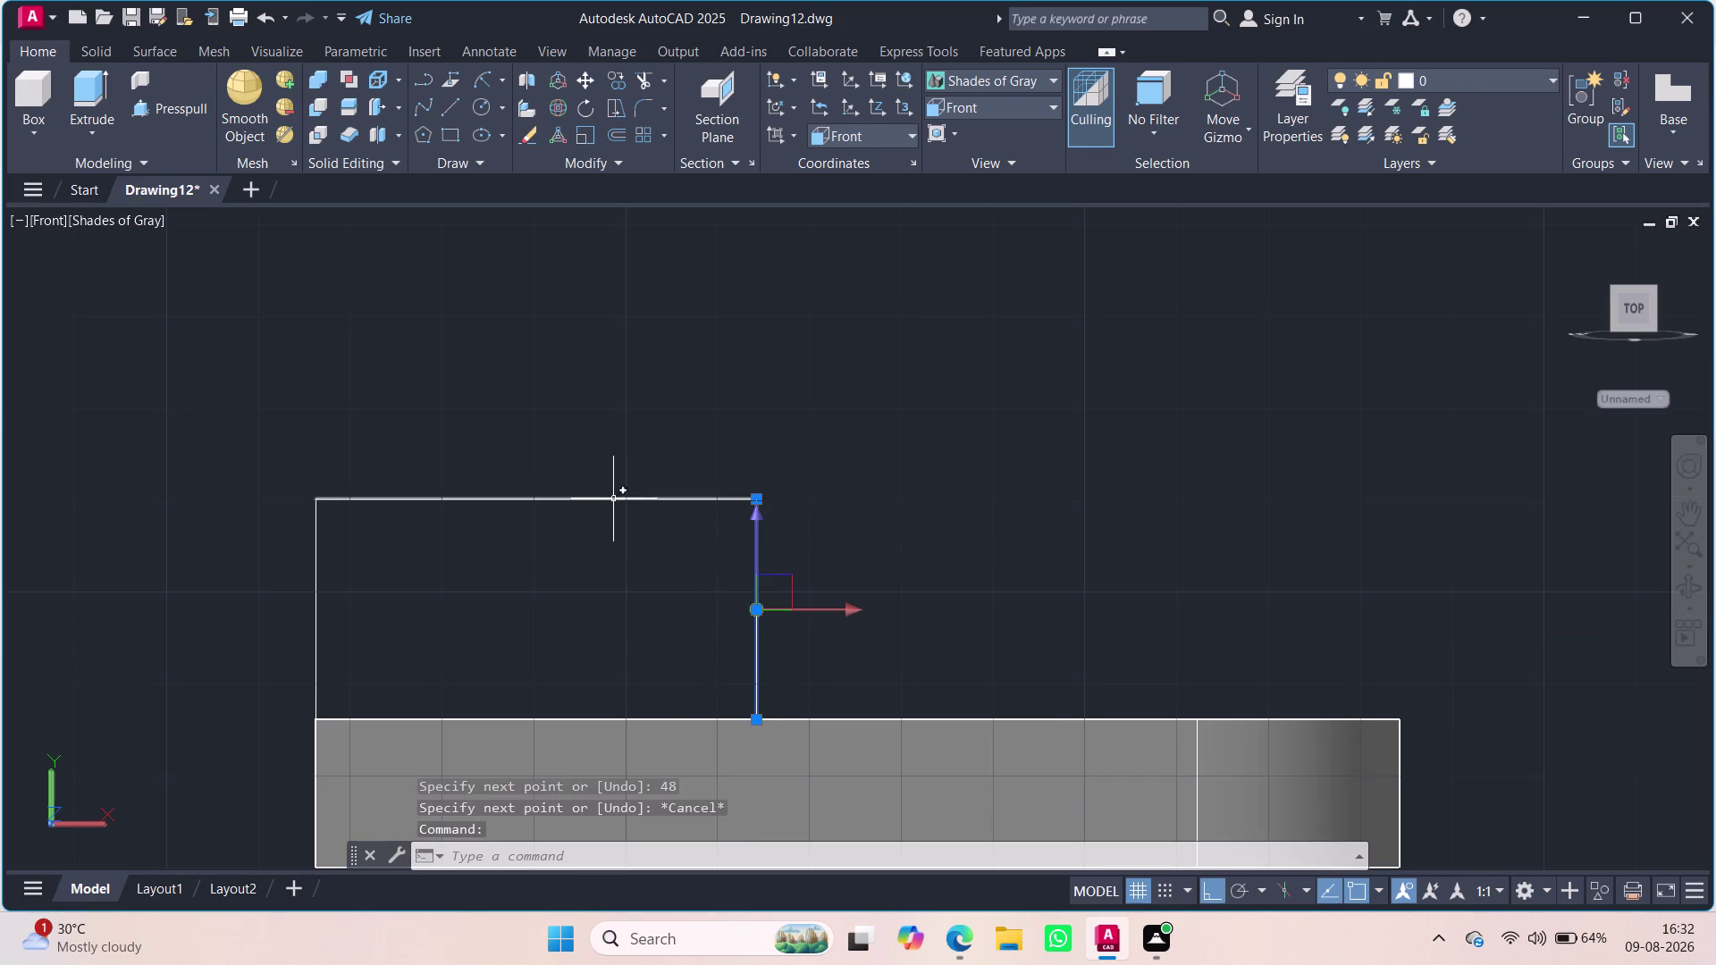
click(613, 500)
click(318, 571)
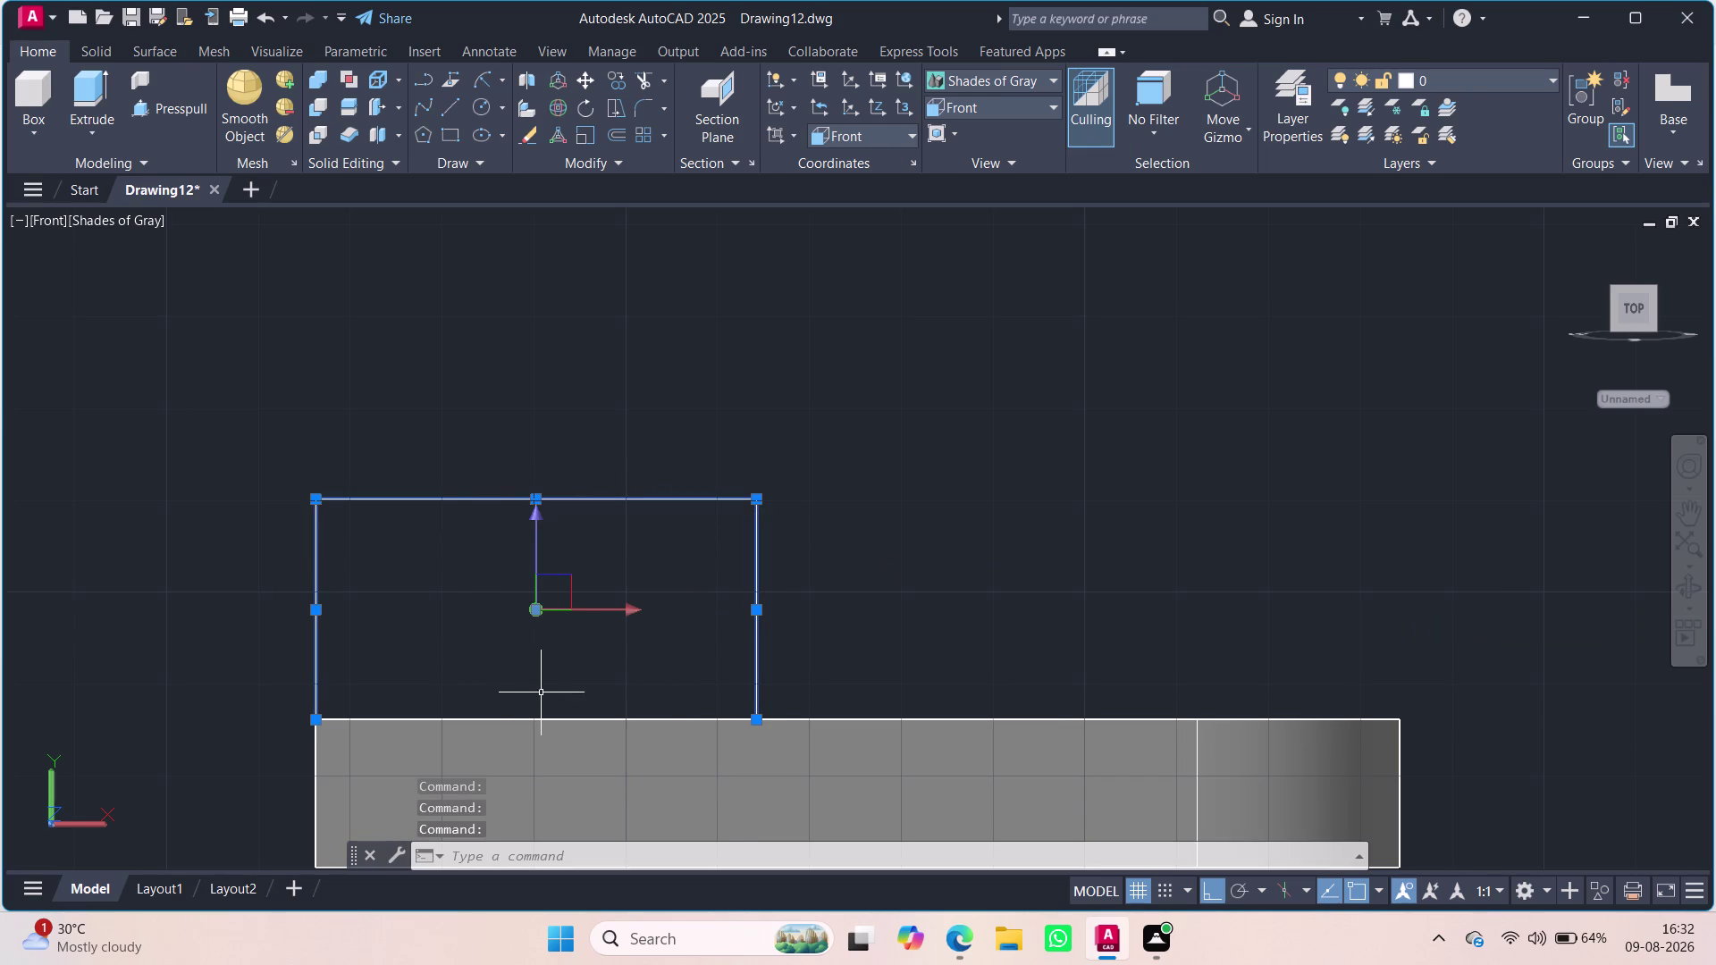
click(559, 718)
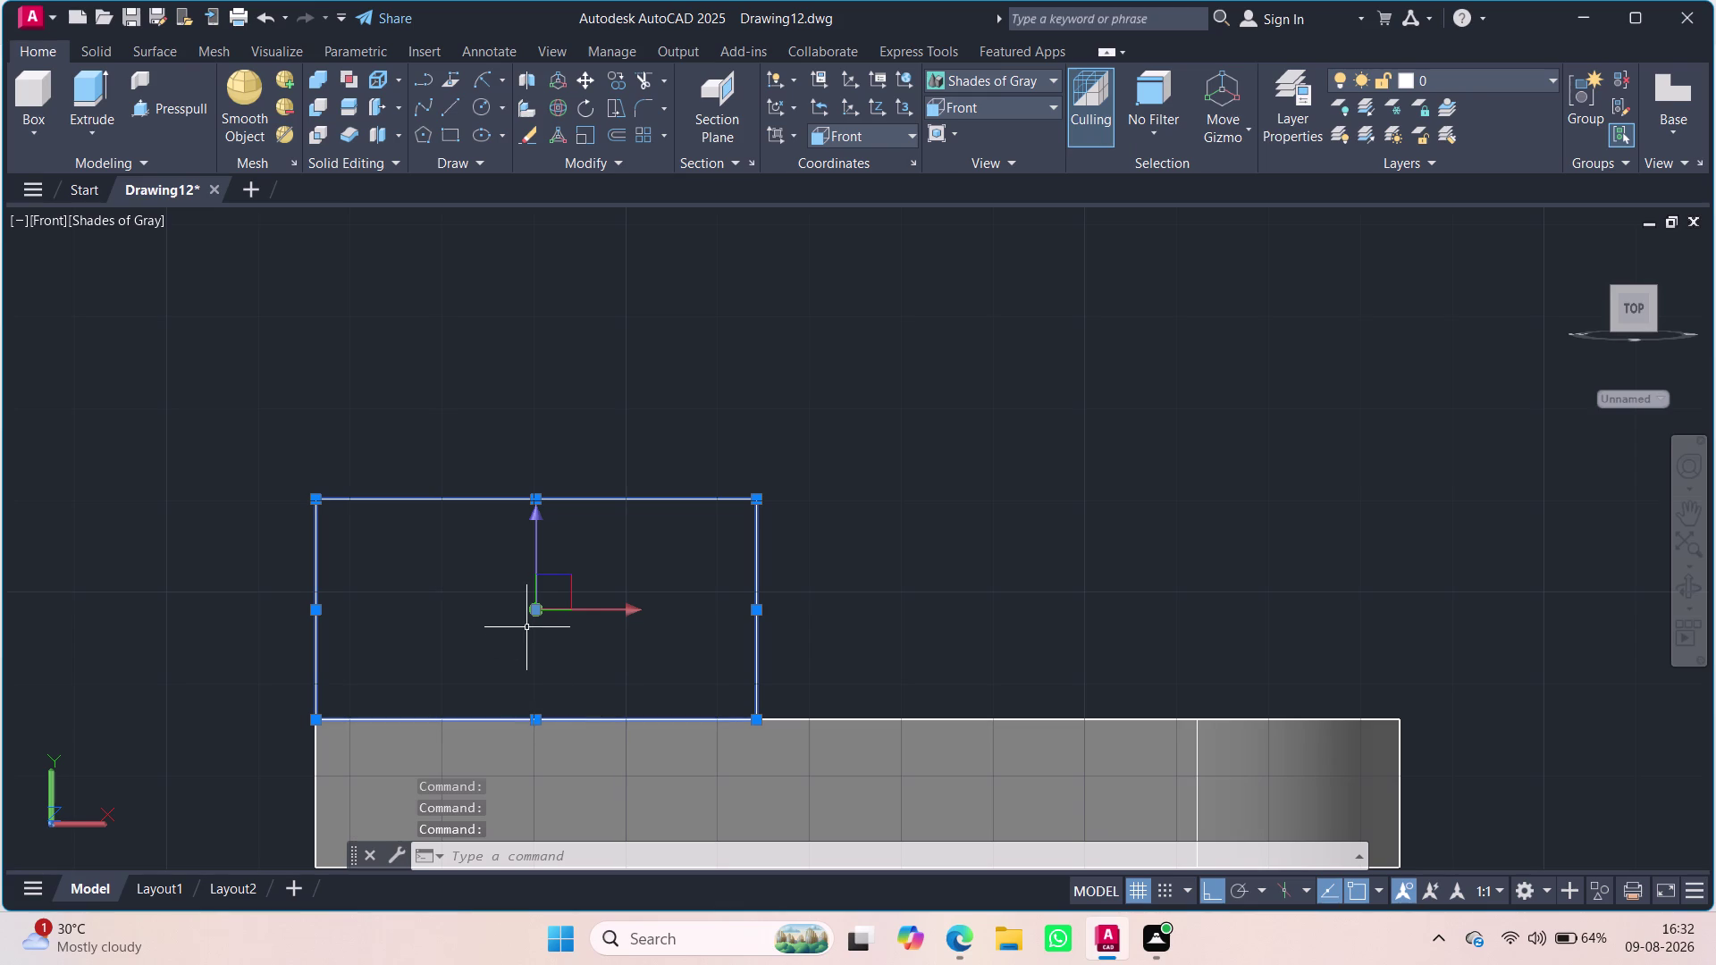
key(j)
key(Return)
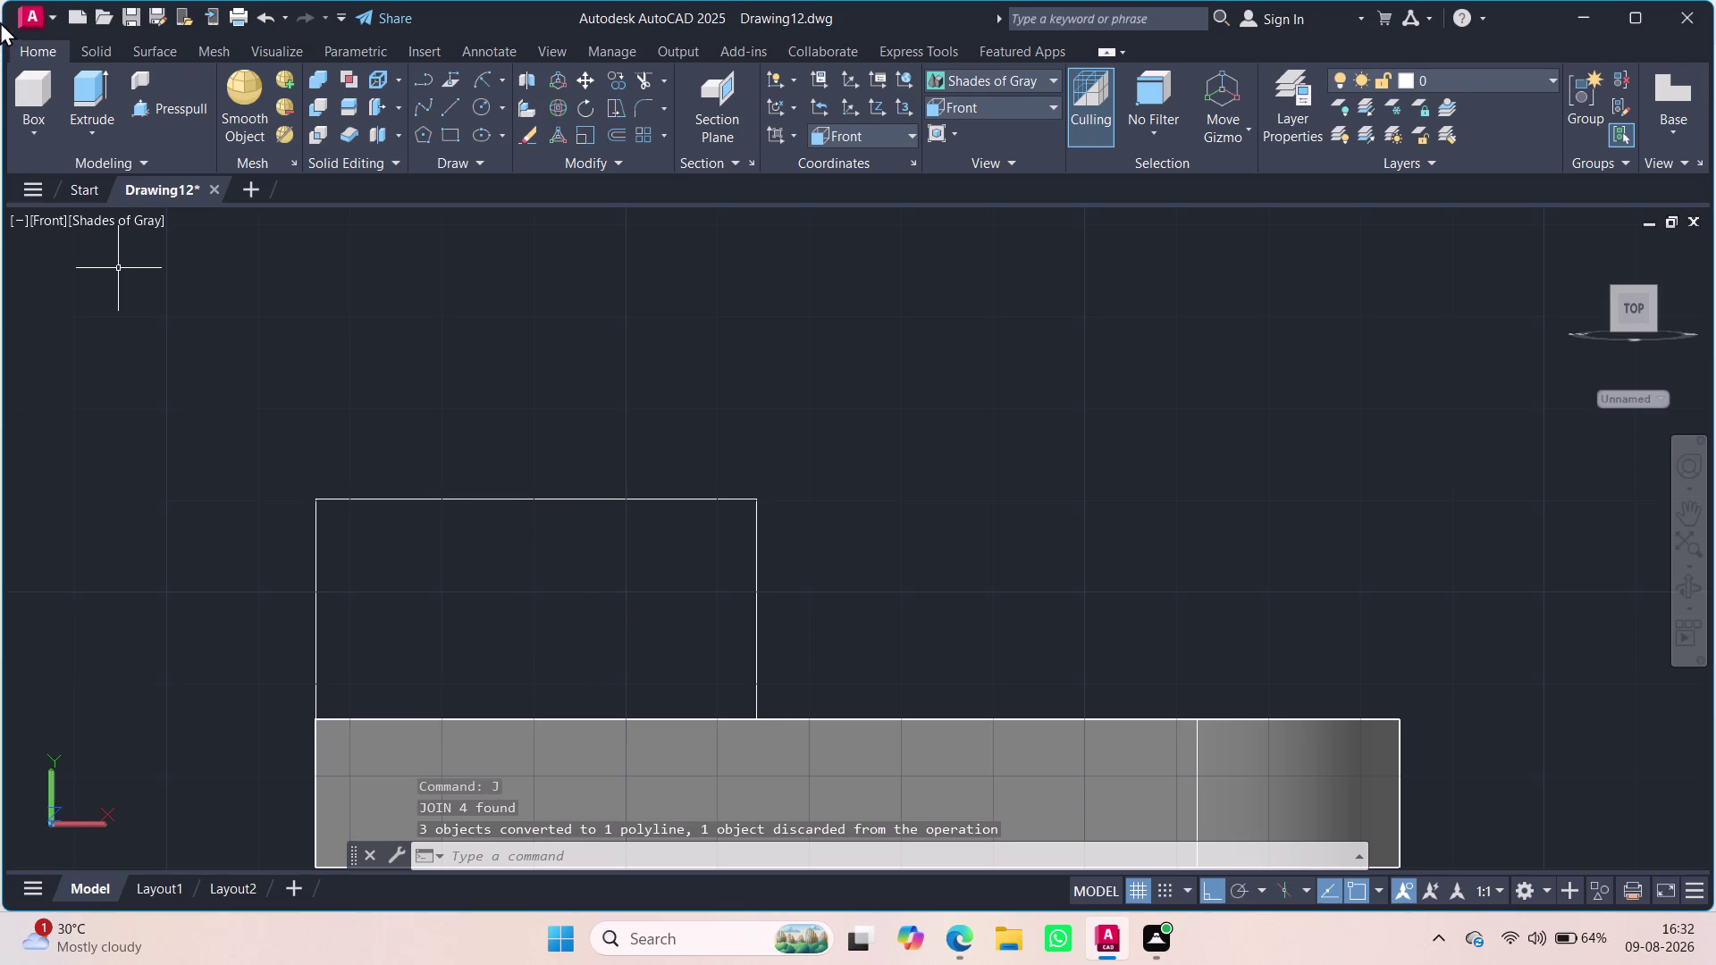
Cancel the press-pull and set PICKBOX to 10.
click(196, 117)
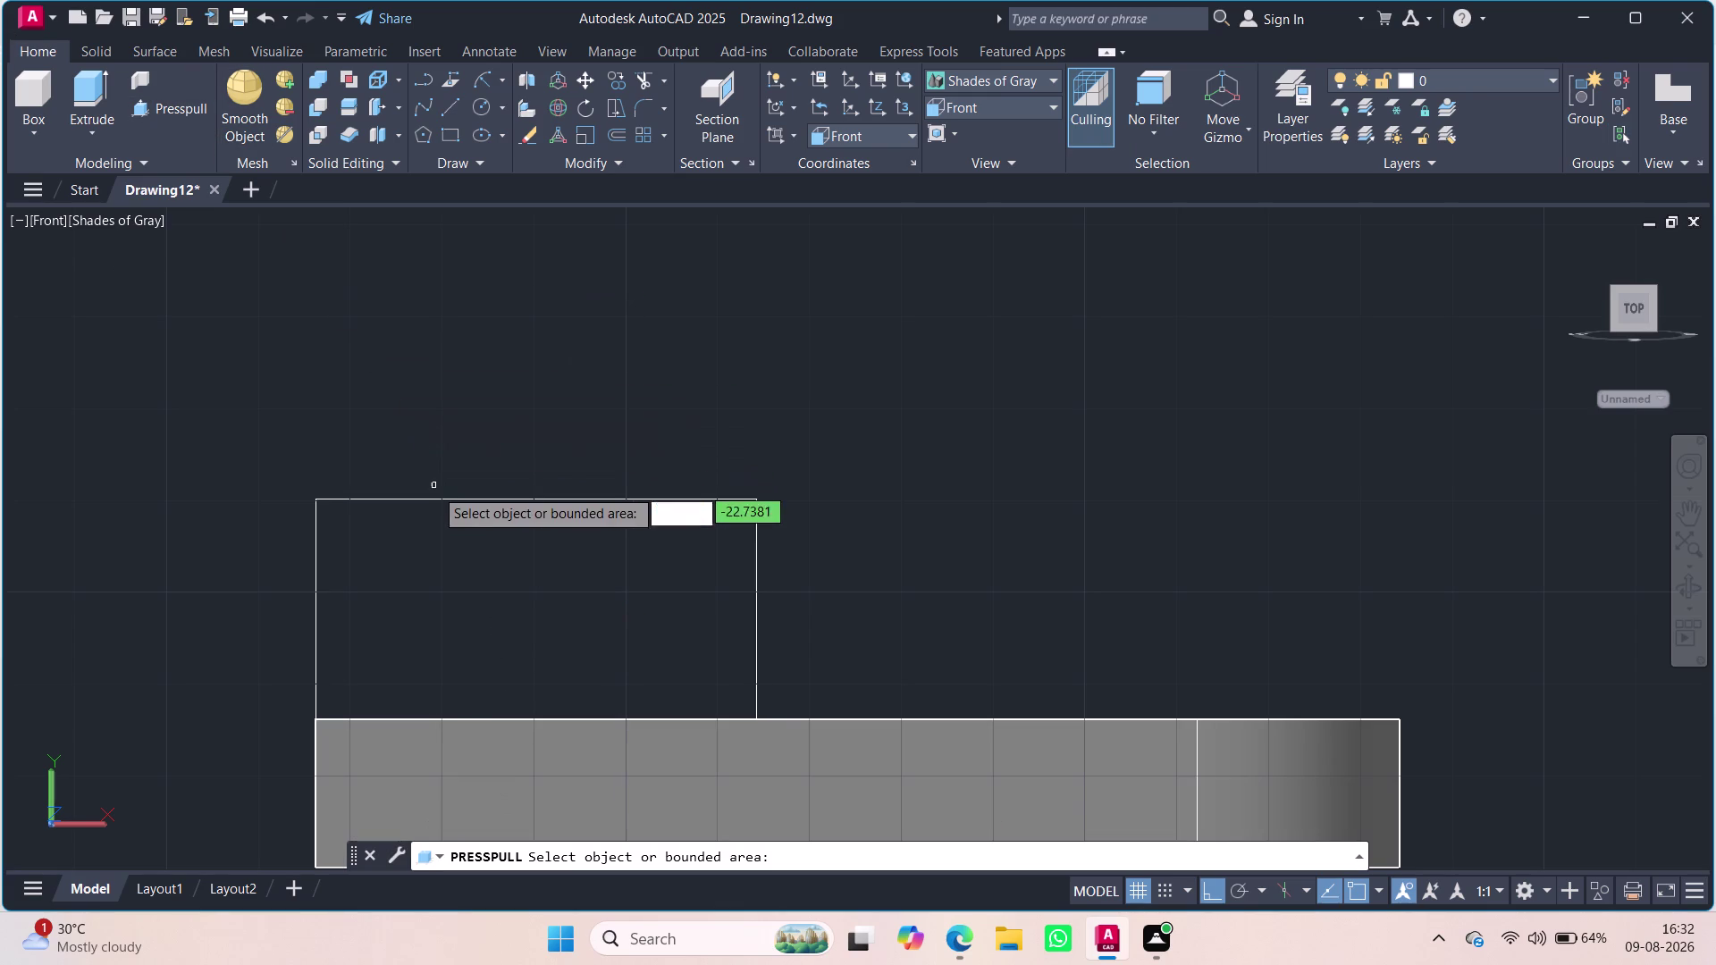
key(Escape)
text(p)
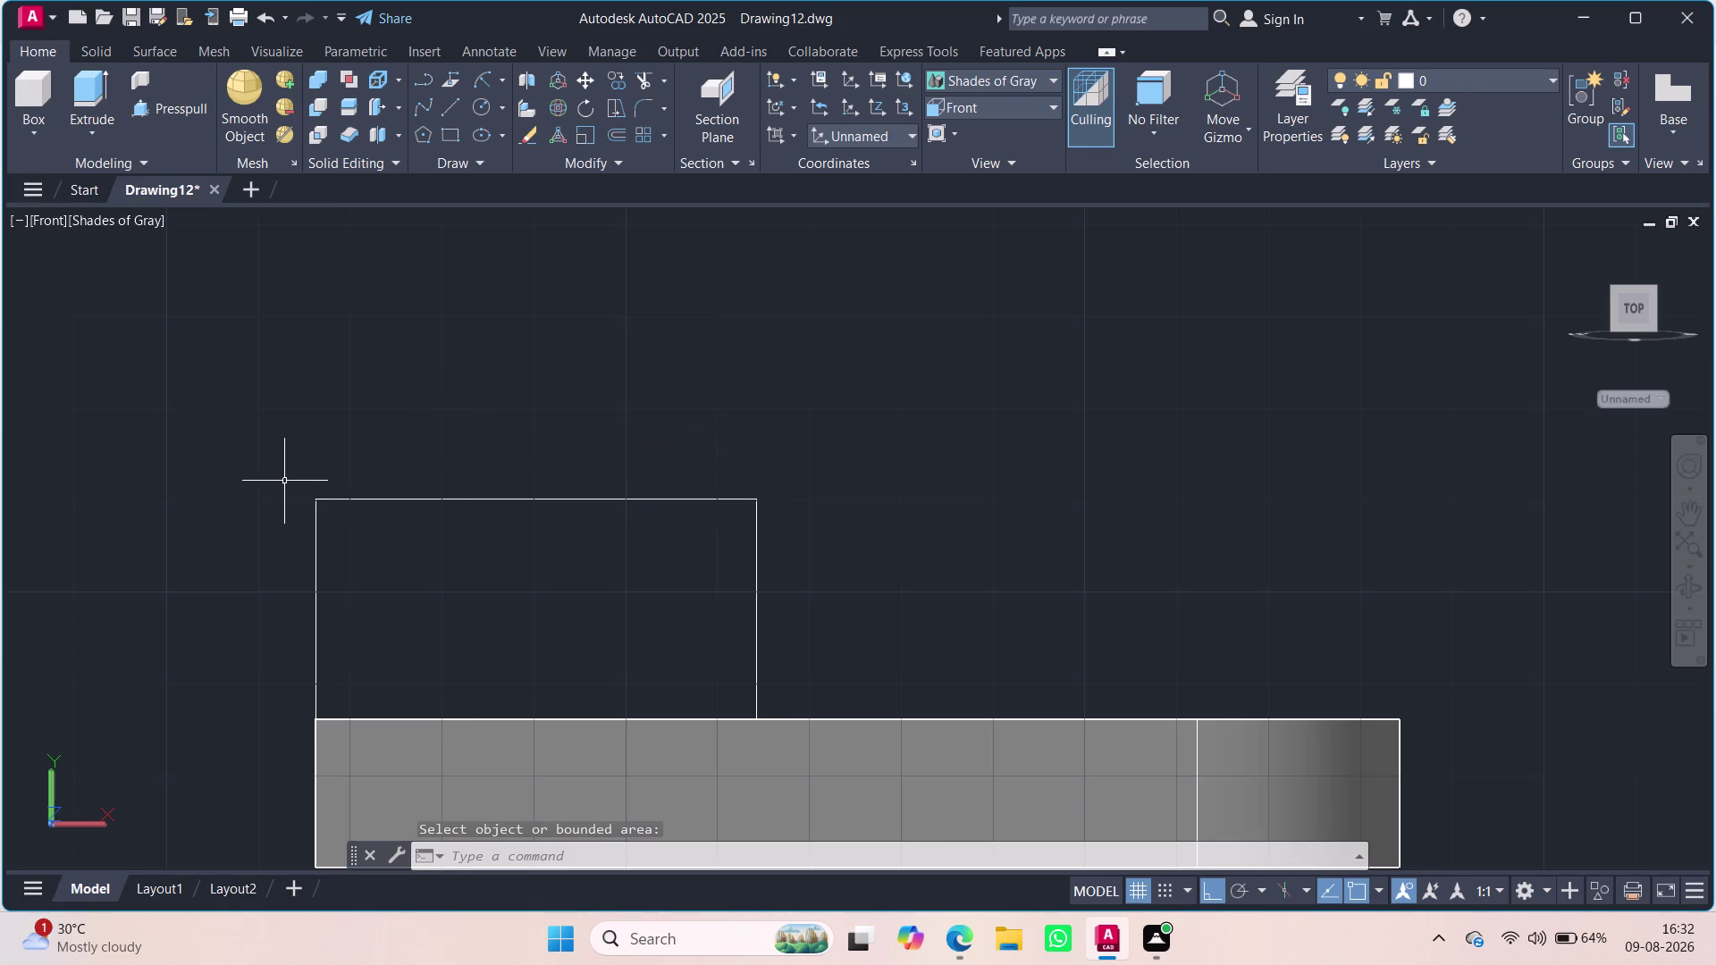
text(ickb)
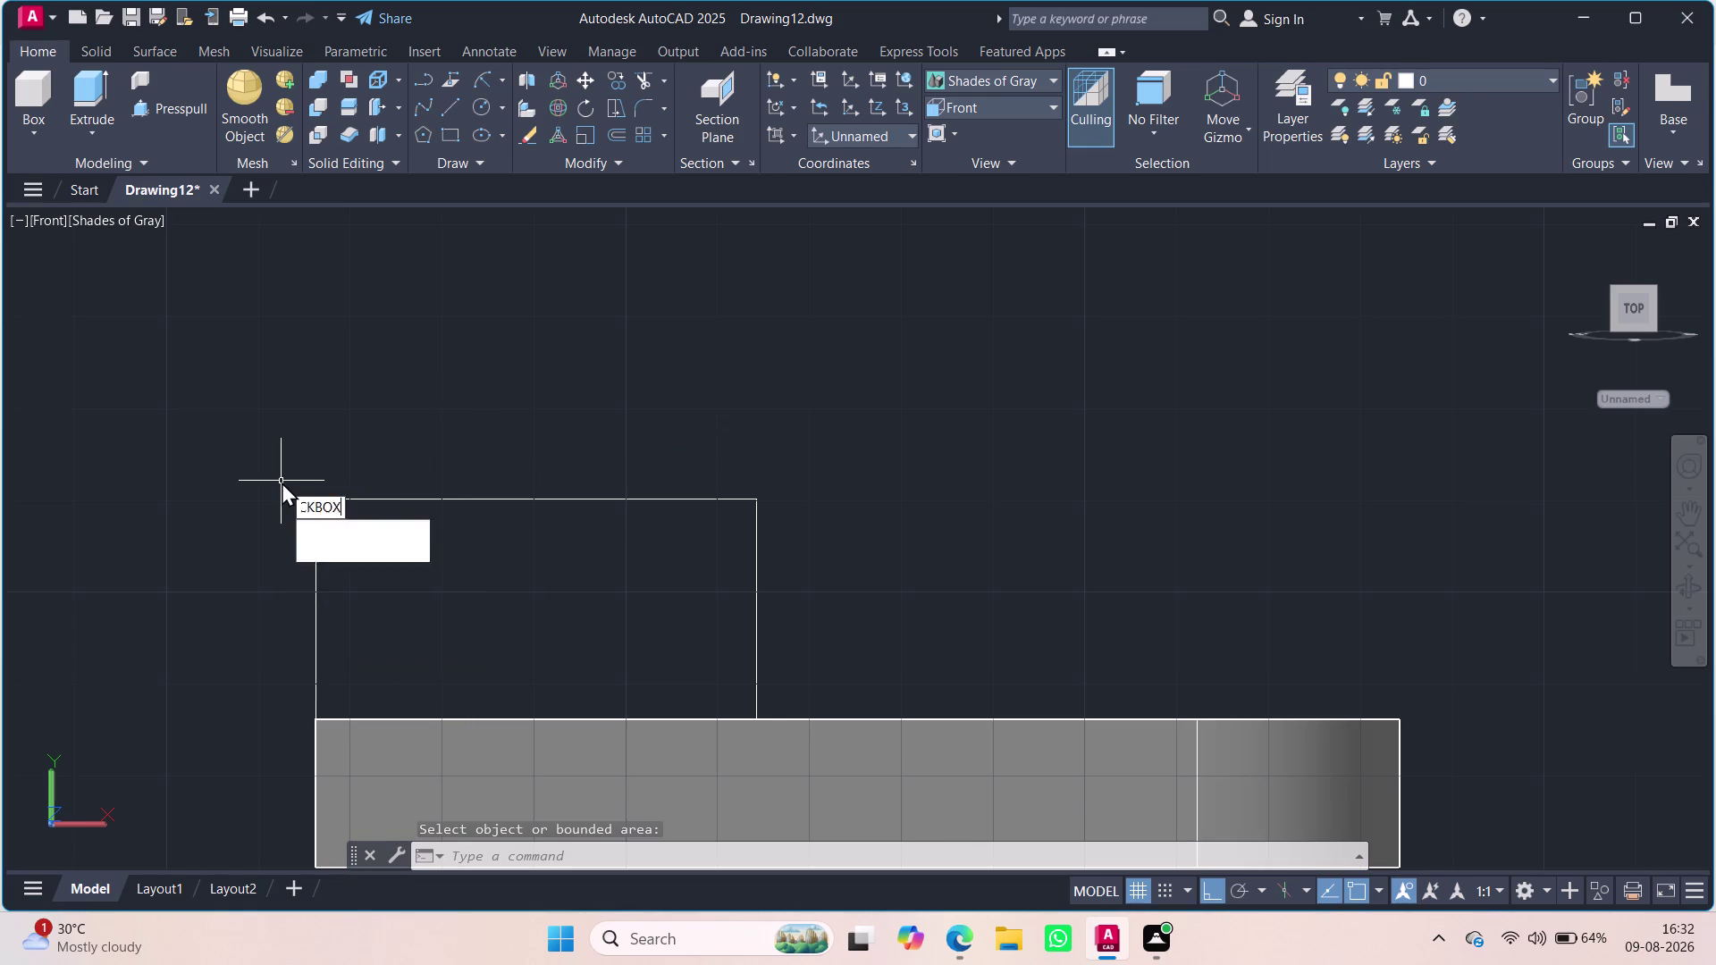
text(o)
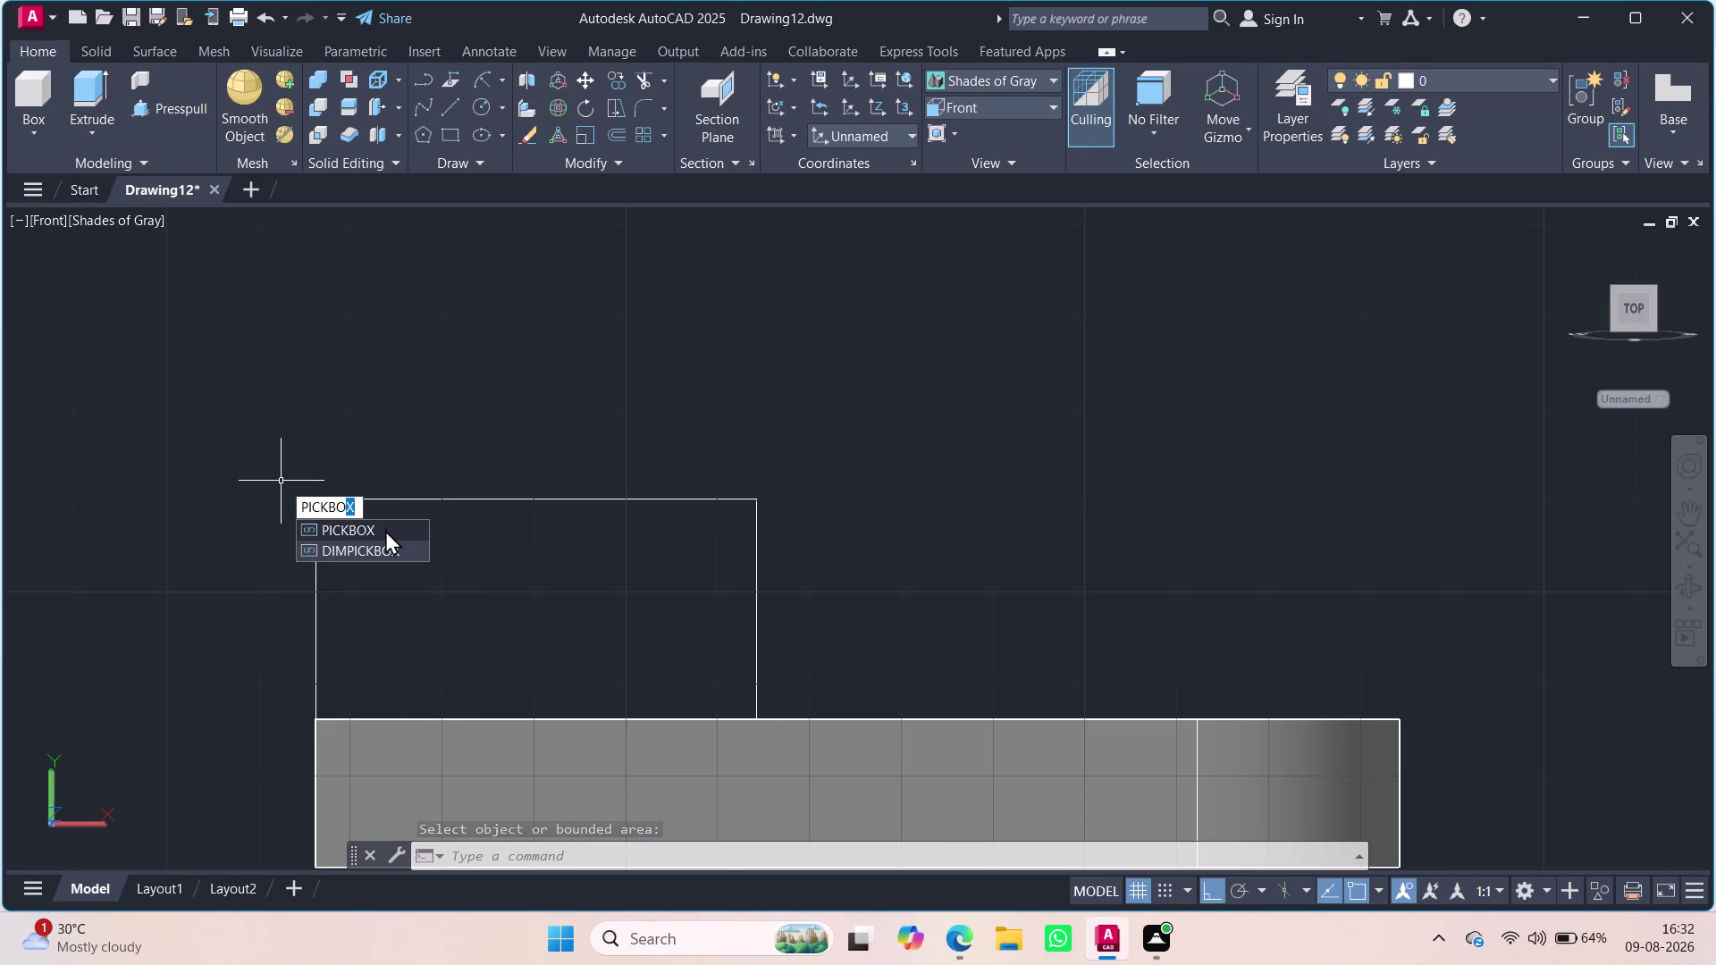
click(385, 530)
text(10)
key(Return)
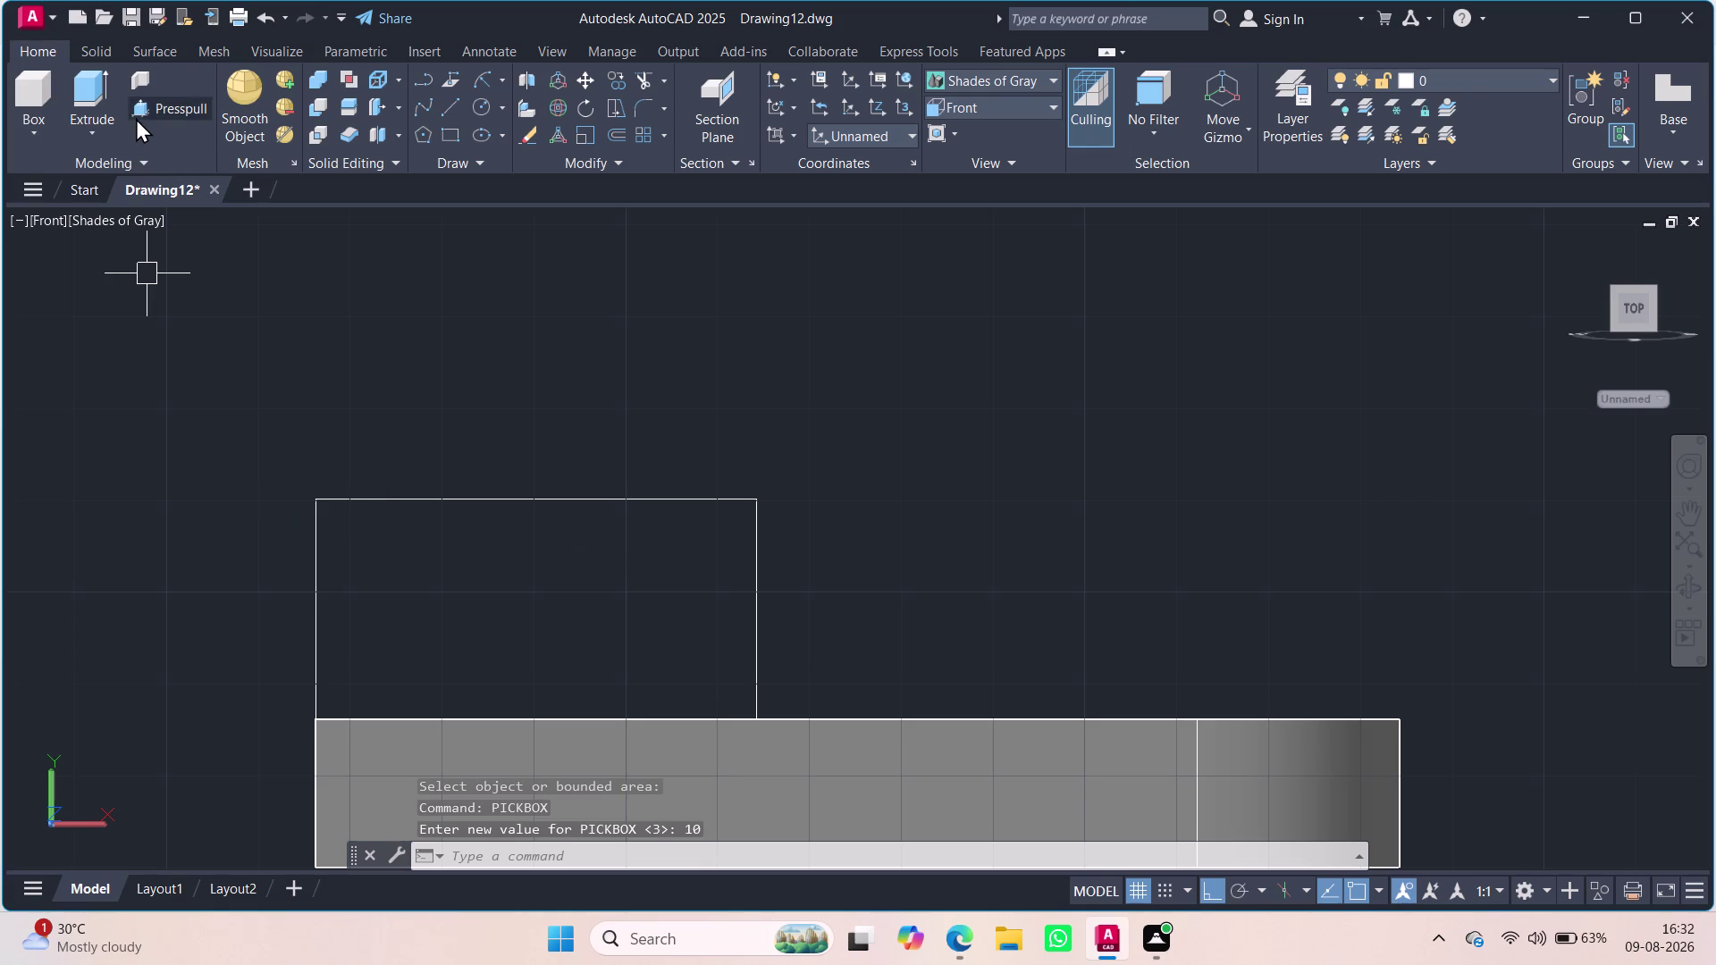
Pick the rectangular profile with Presspull, then cancel without pulling it.
click(137, 115)
click(374, 495)
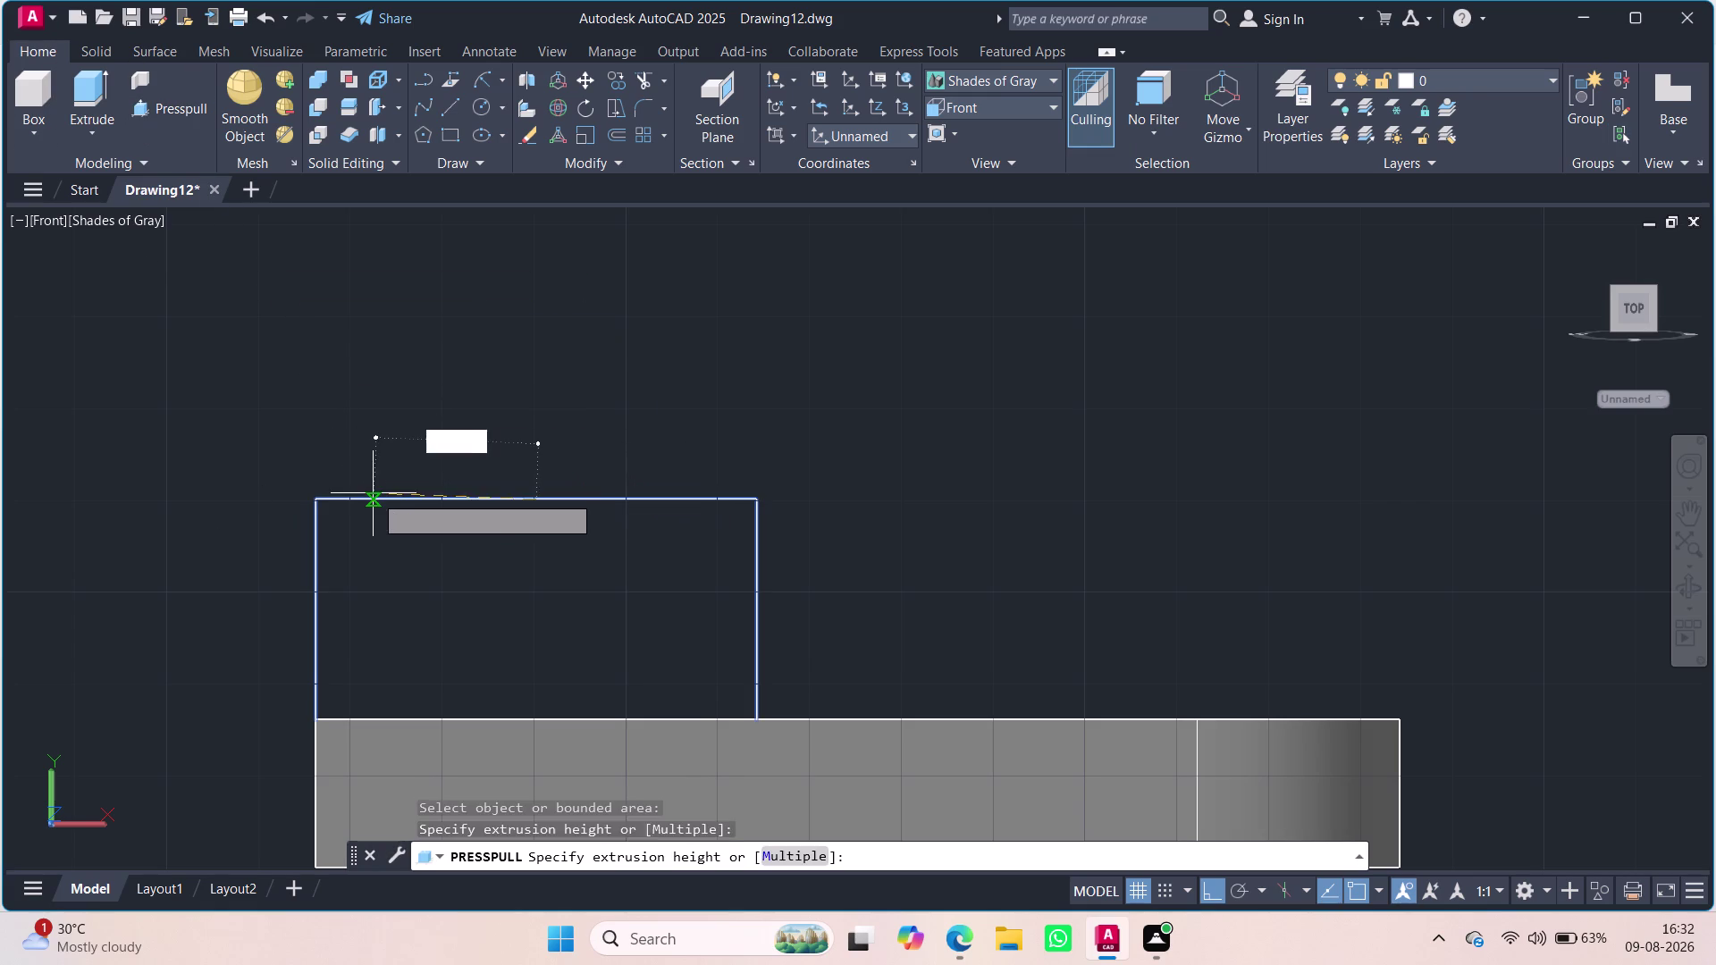
scroll(down, 3)
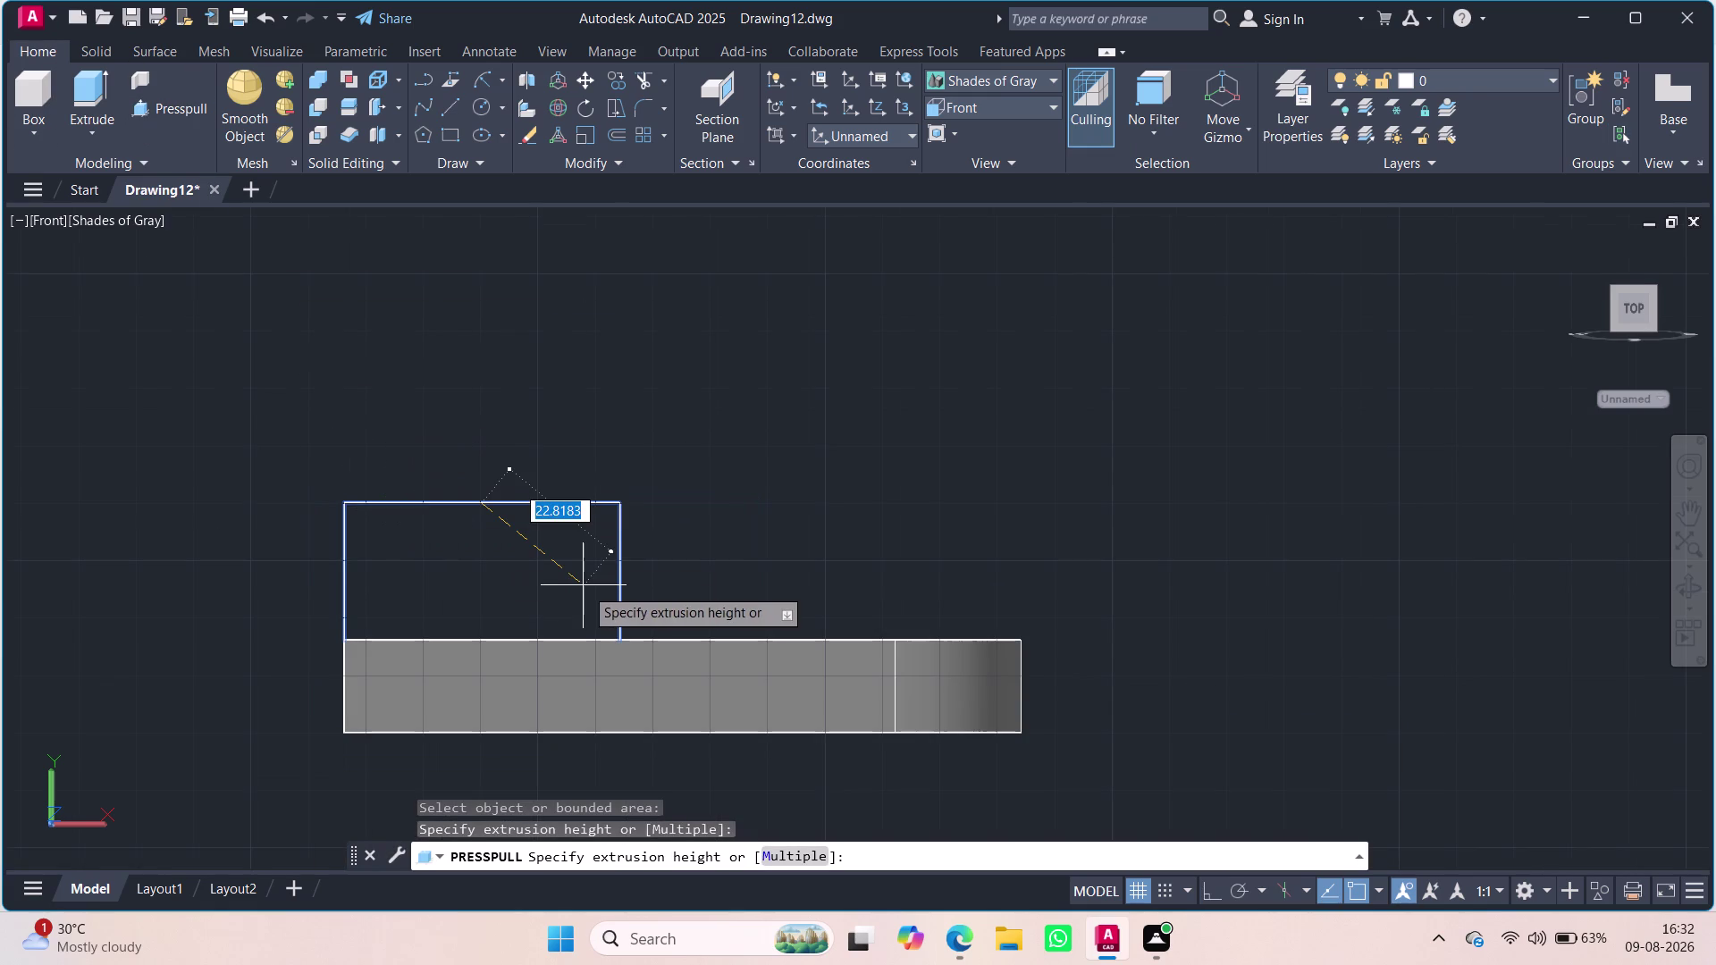
key(Escape)
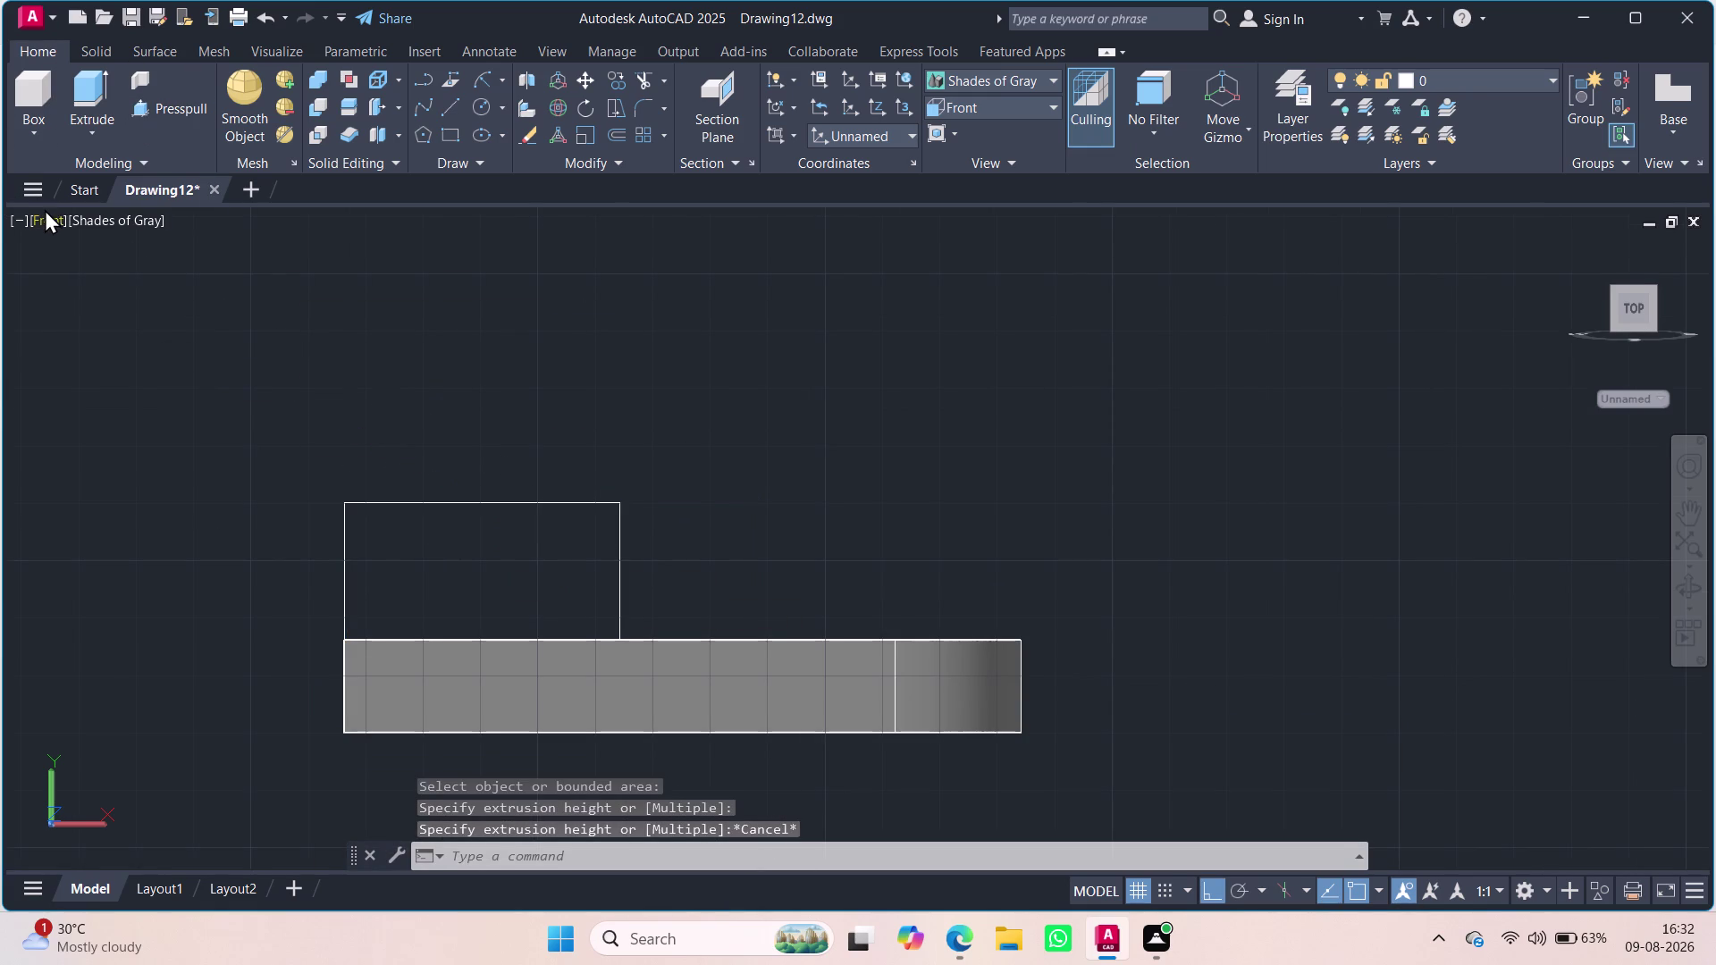
click(47, 211)
Switch to southwest isometric and press-pull the rectangle up into a solid block.
click(134, 409)
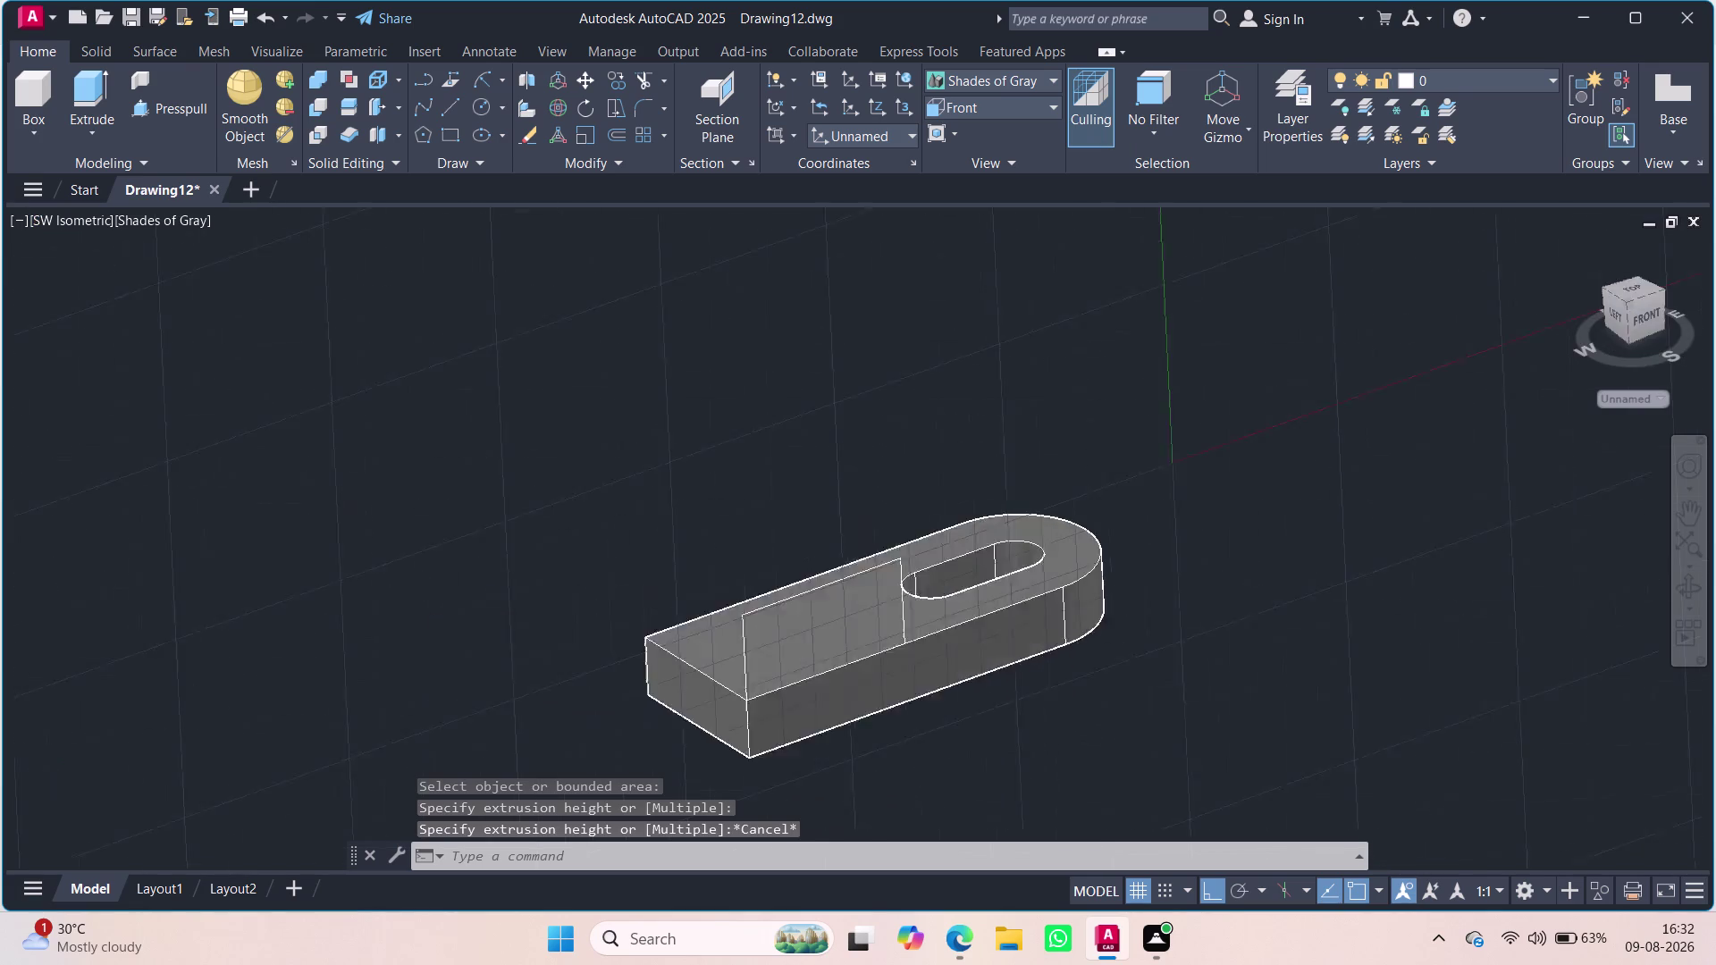
scroll(up, 3)
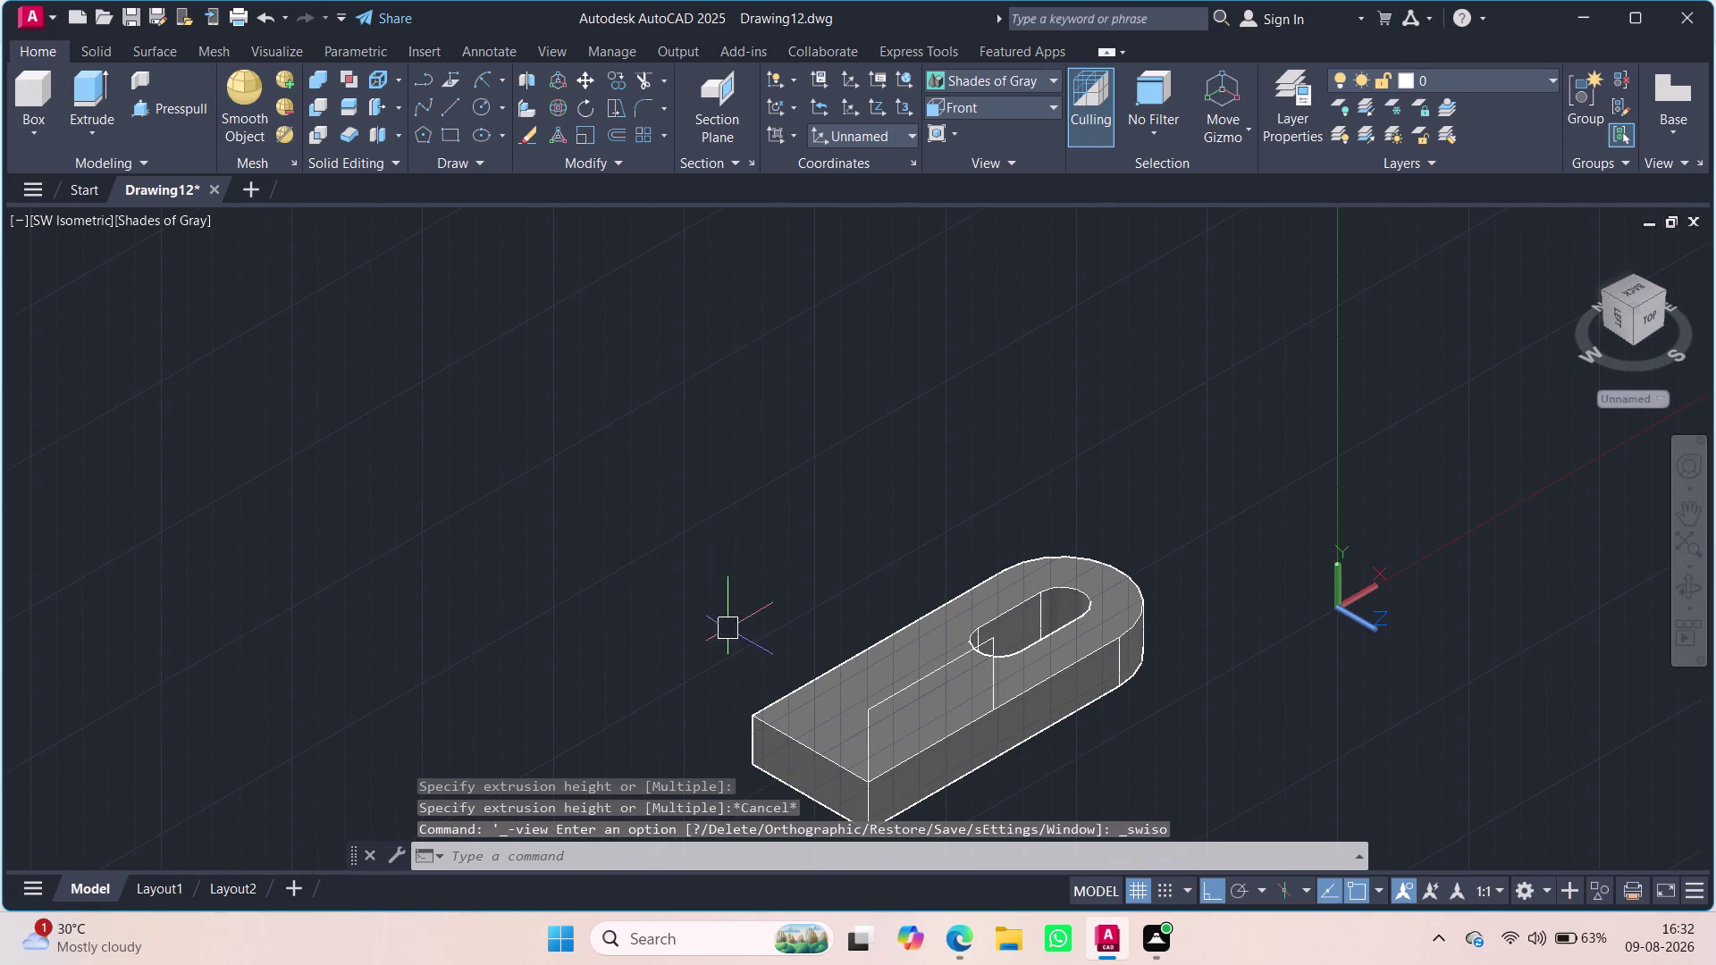
scroll(up, 3)
middle_drag(931, 710, 796, 587)
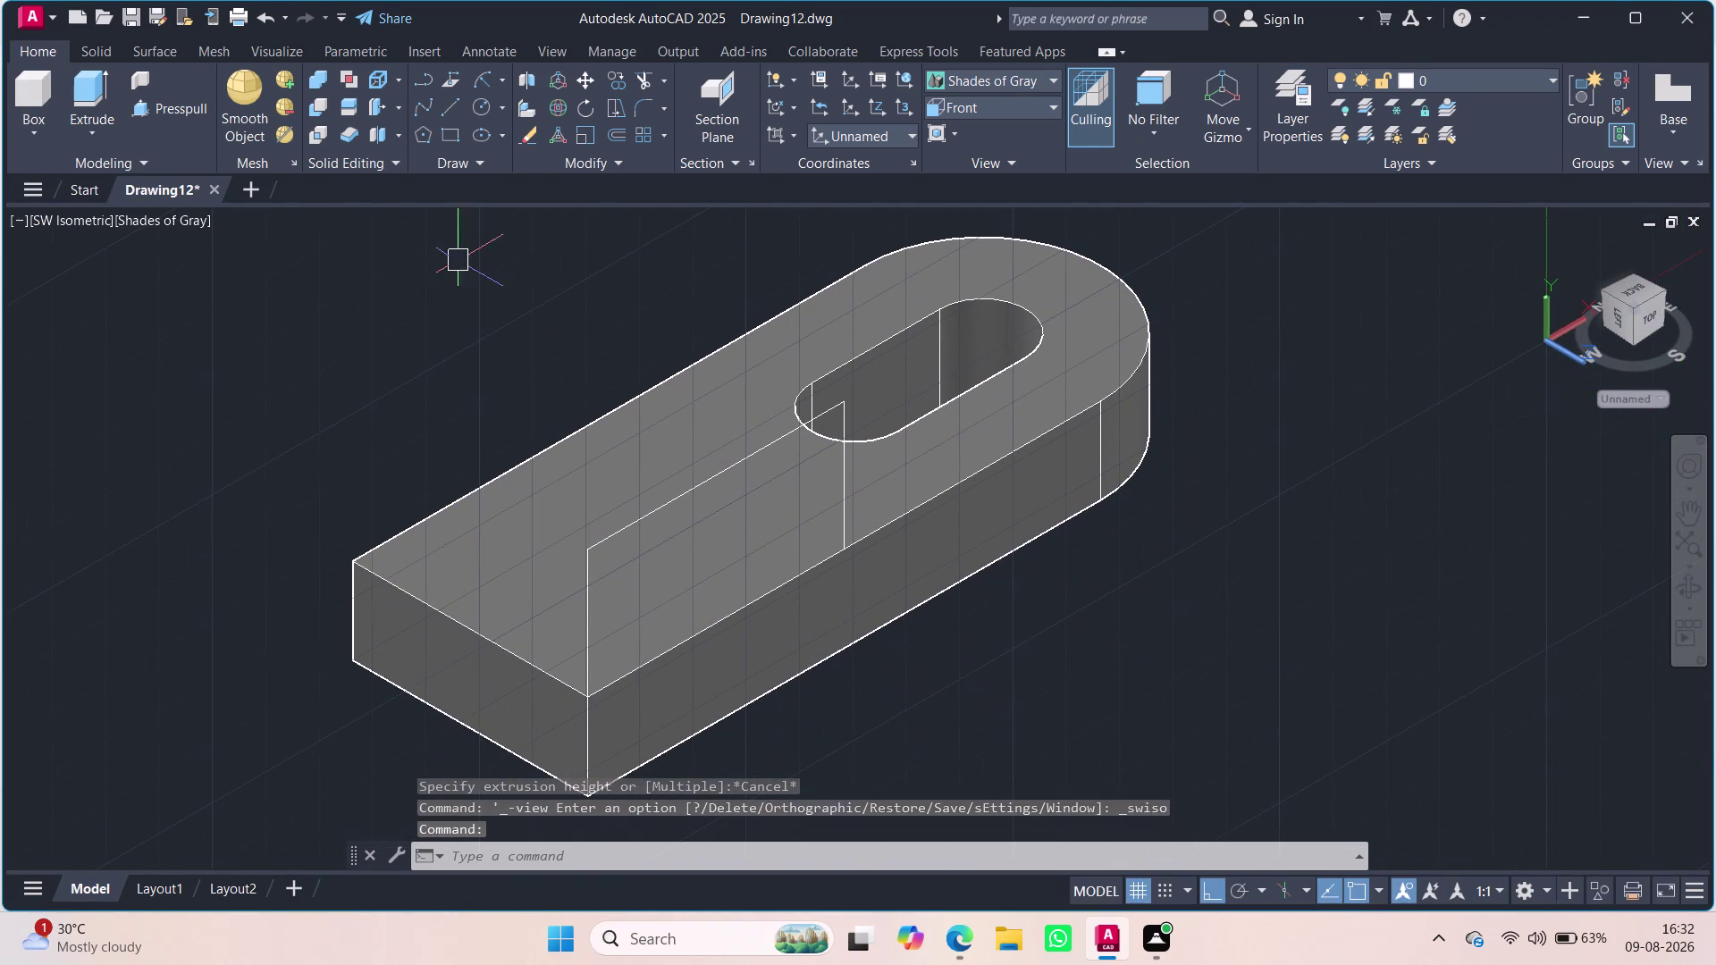
click(166, 106)
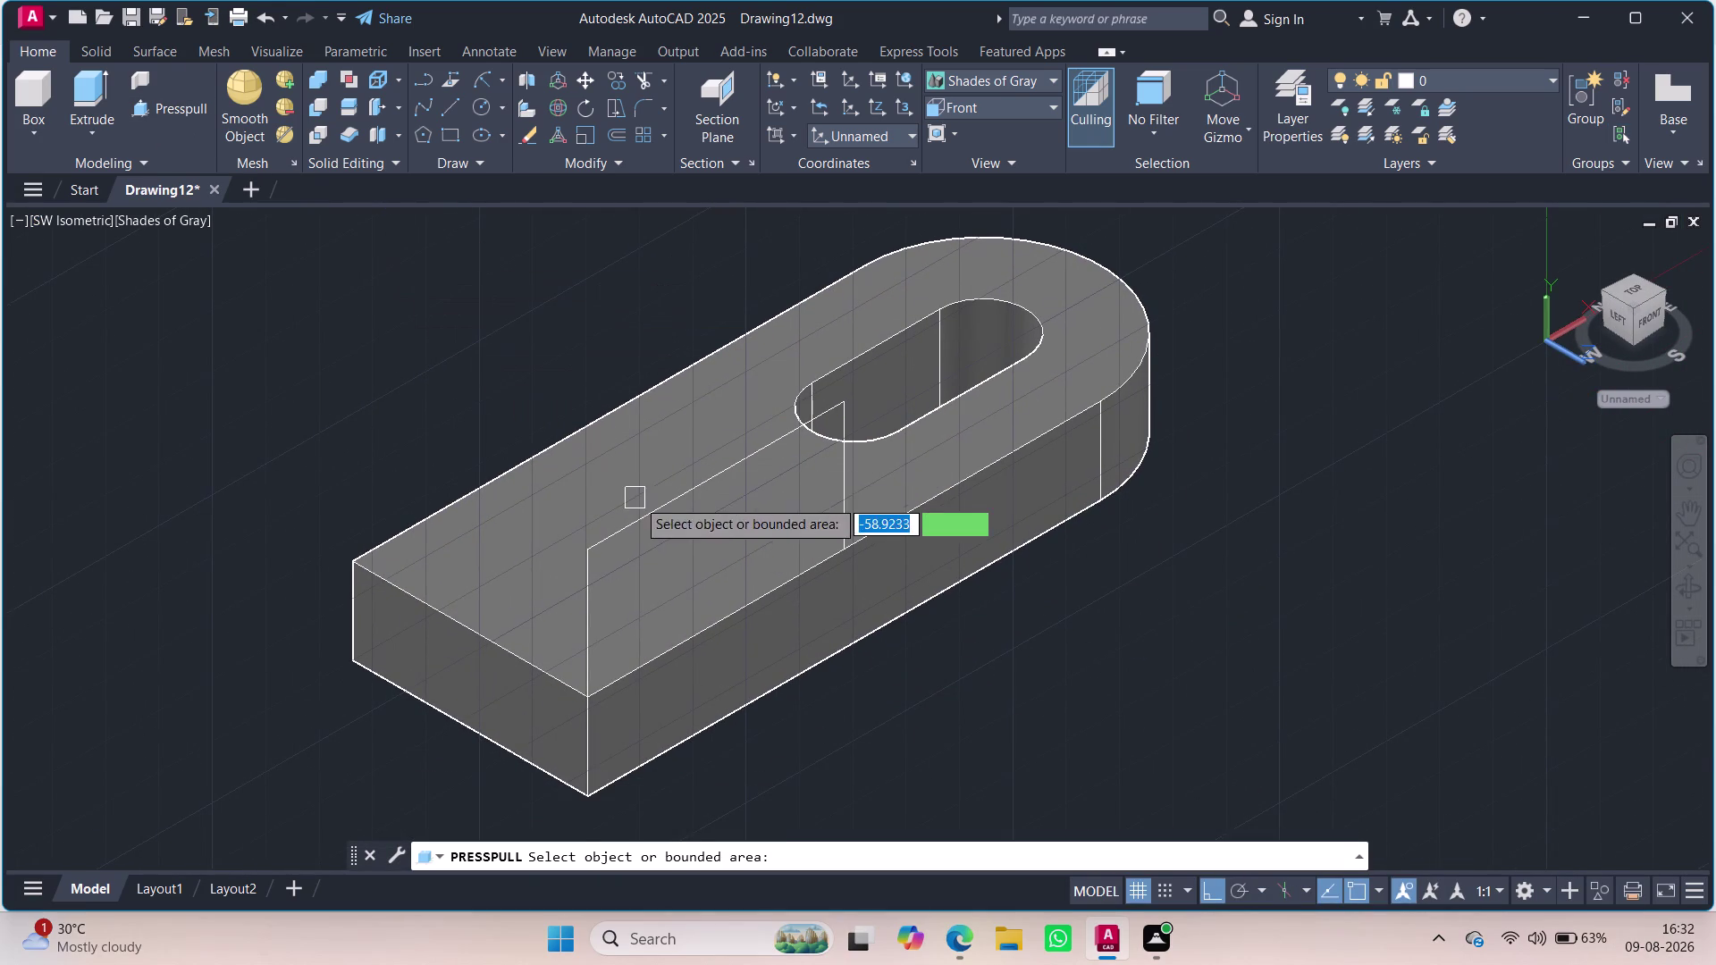
click(648, 511)
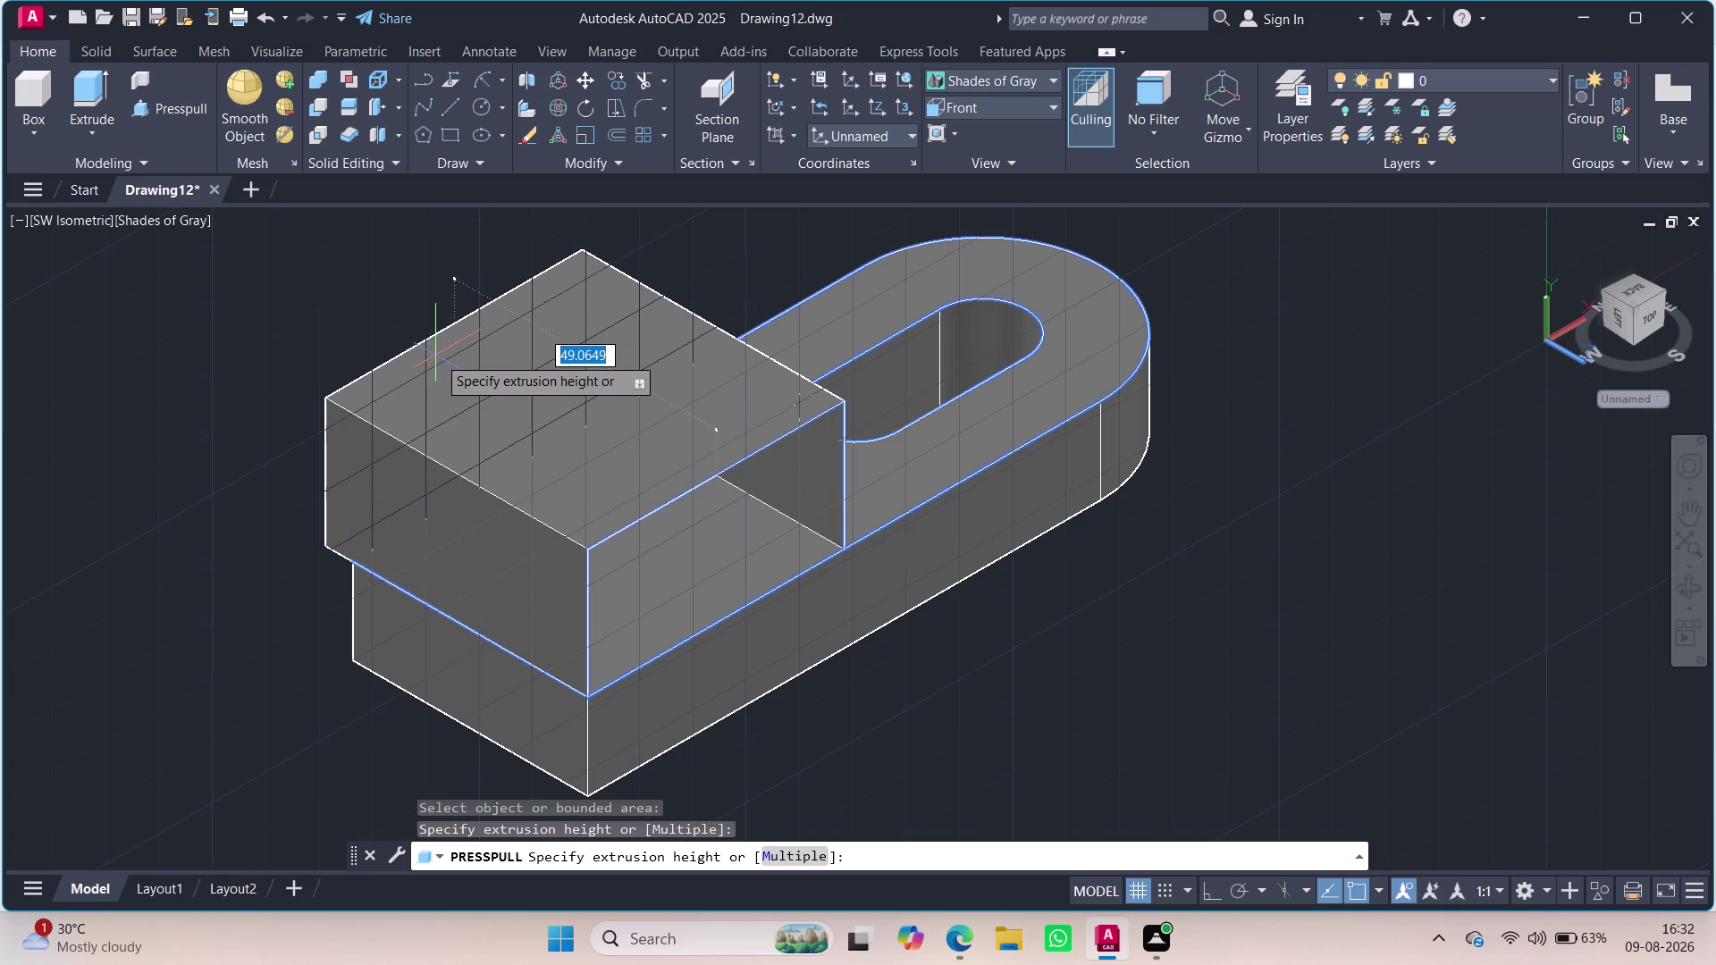
middle_drag(438, 357, 364, 328)
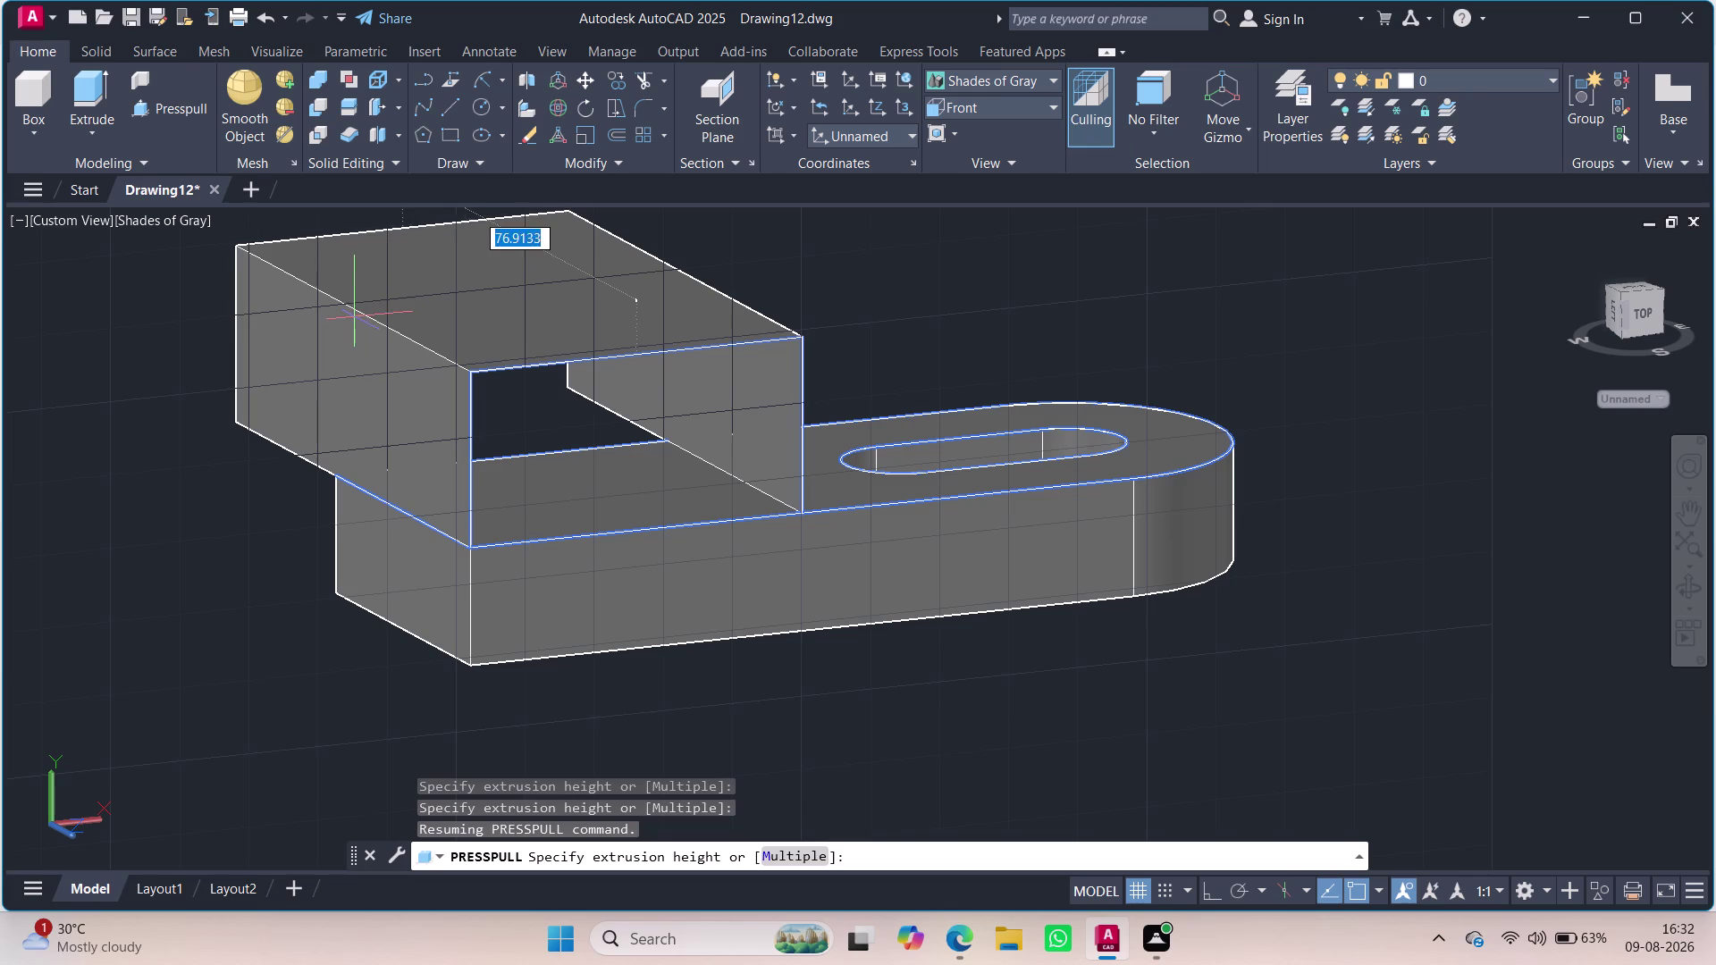
click(414, 347)
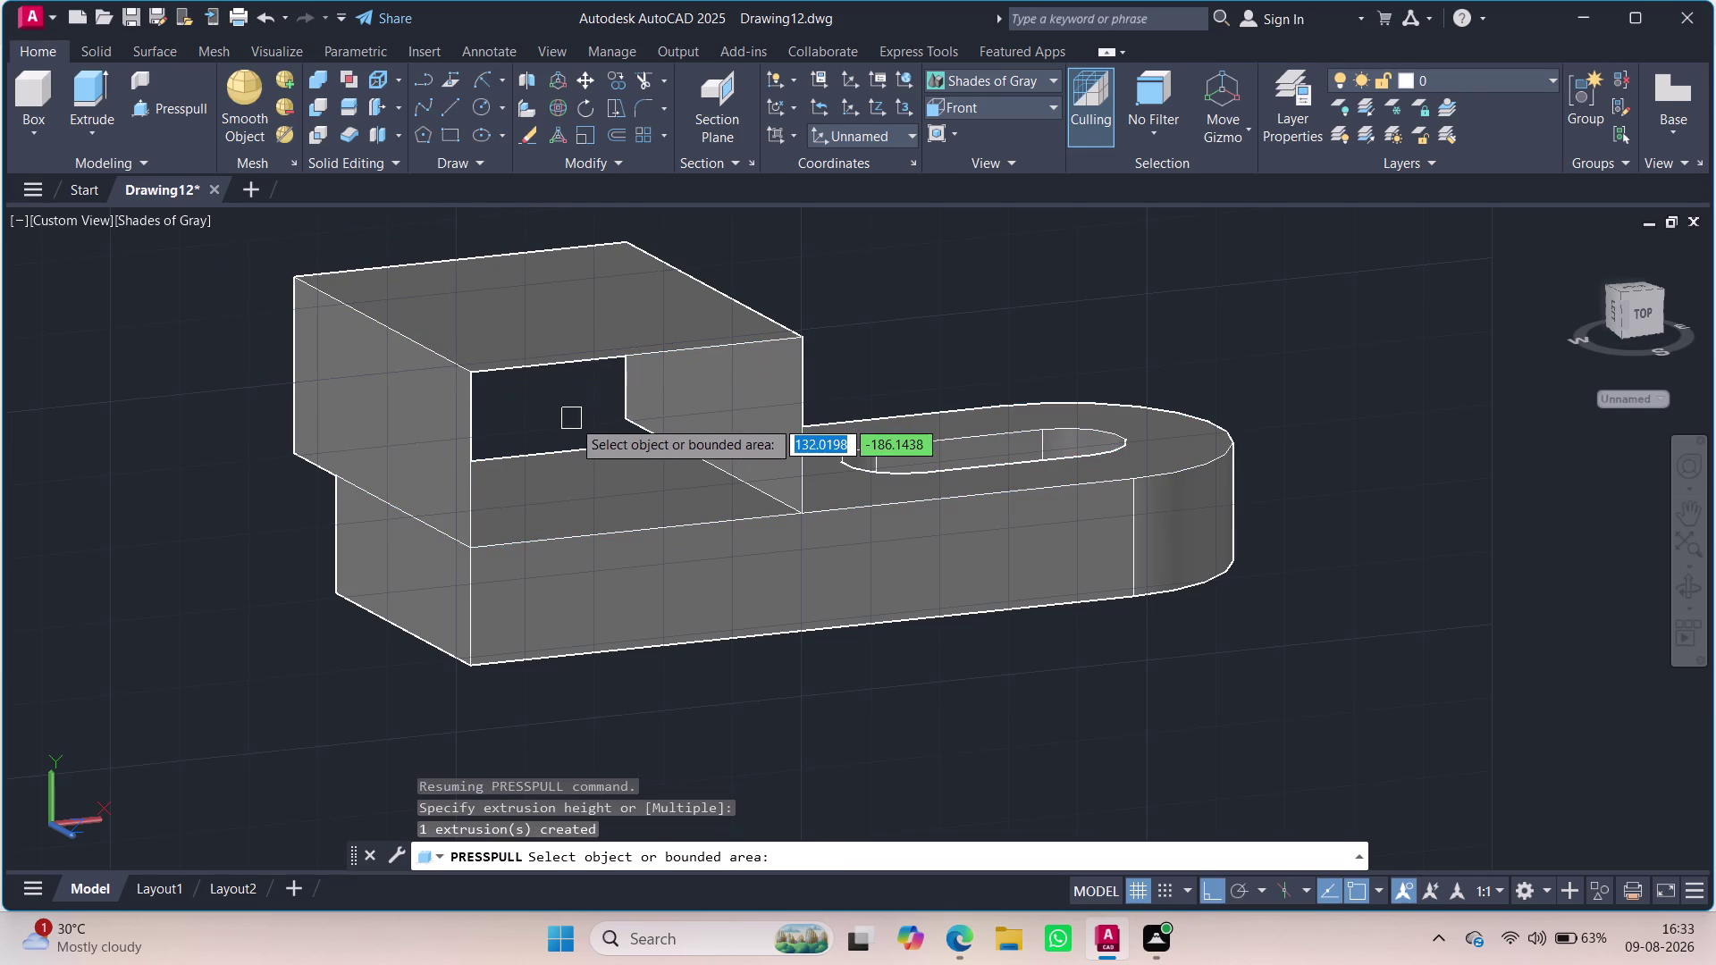
key(Escape)
click(537, 353)
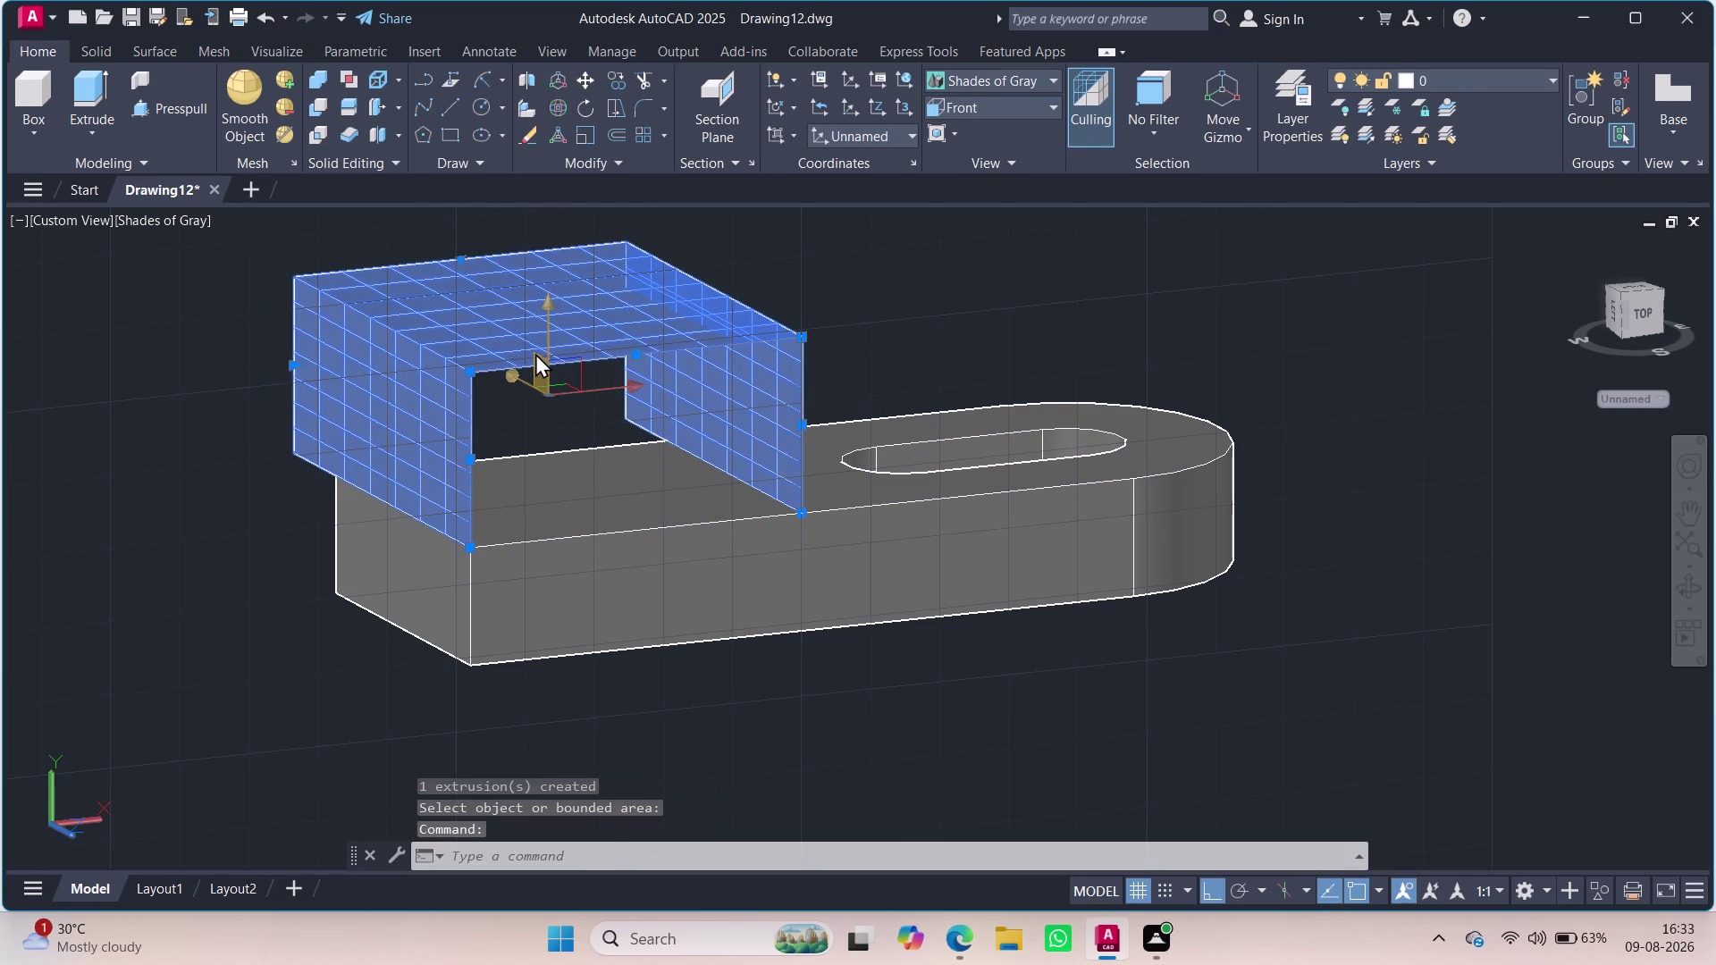
Delete the extruded block and set the visual style to 2D Wireframe.
key(Delete)
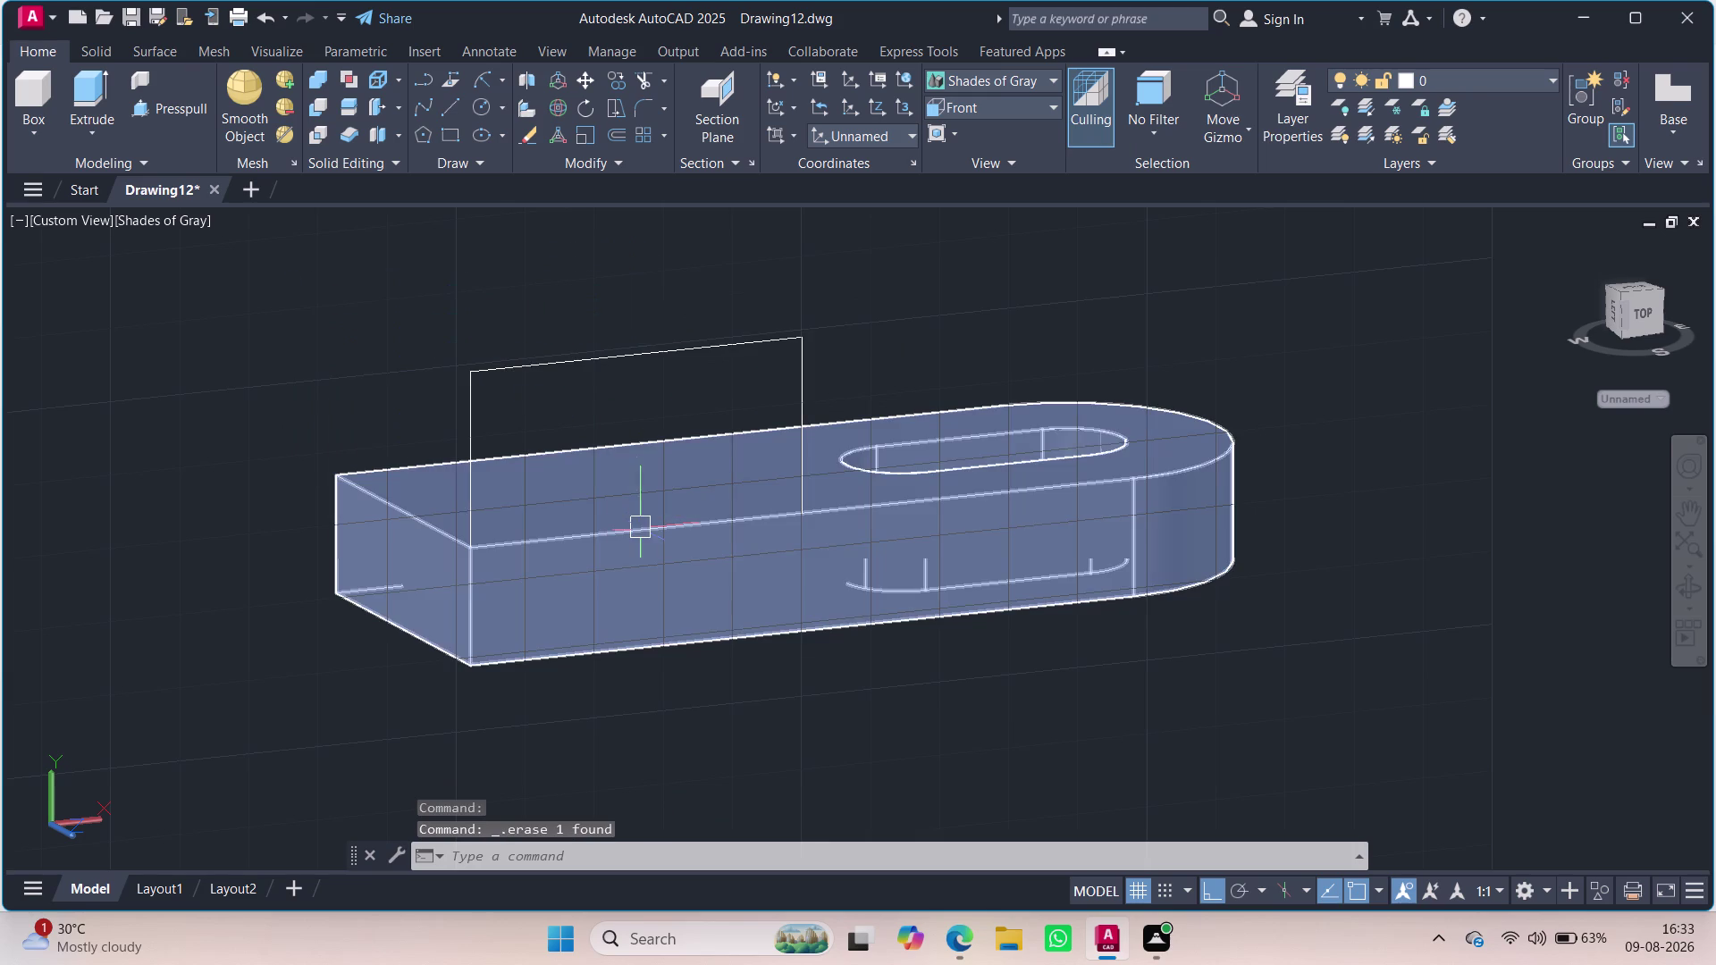
click(469, 405)
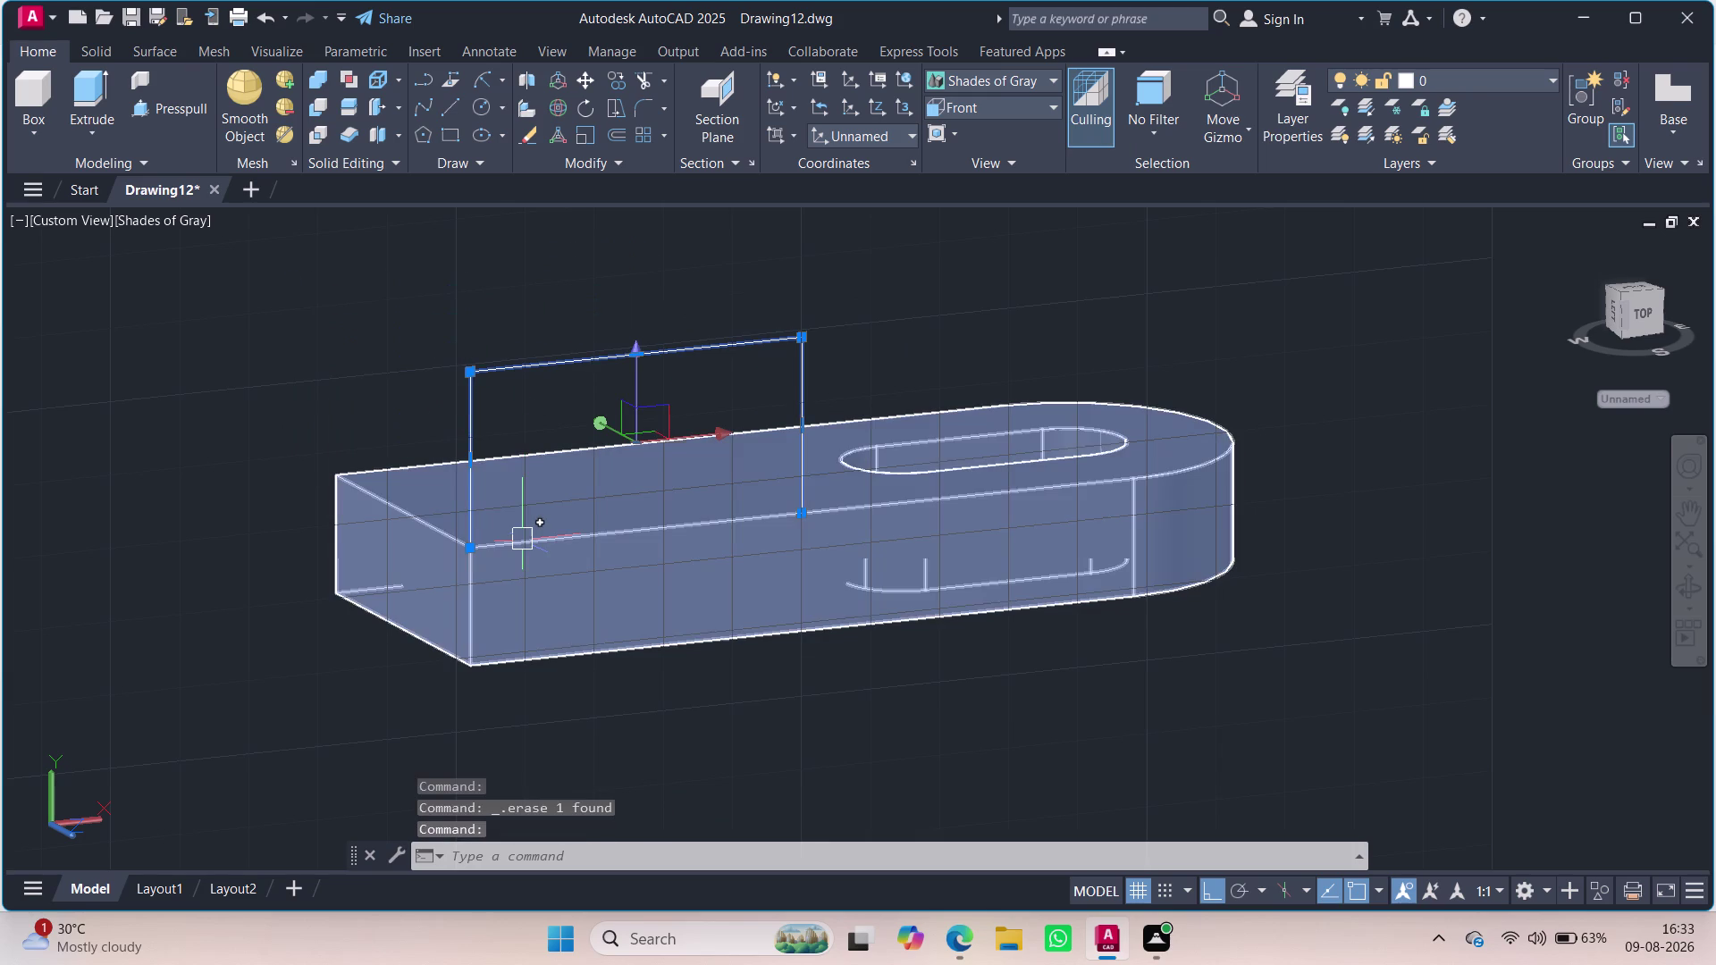
scroll(up, 3)
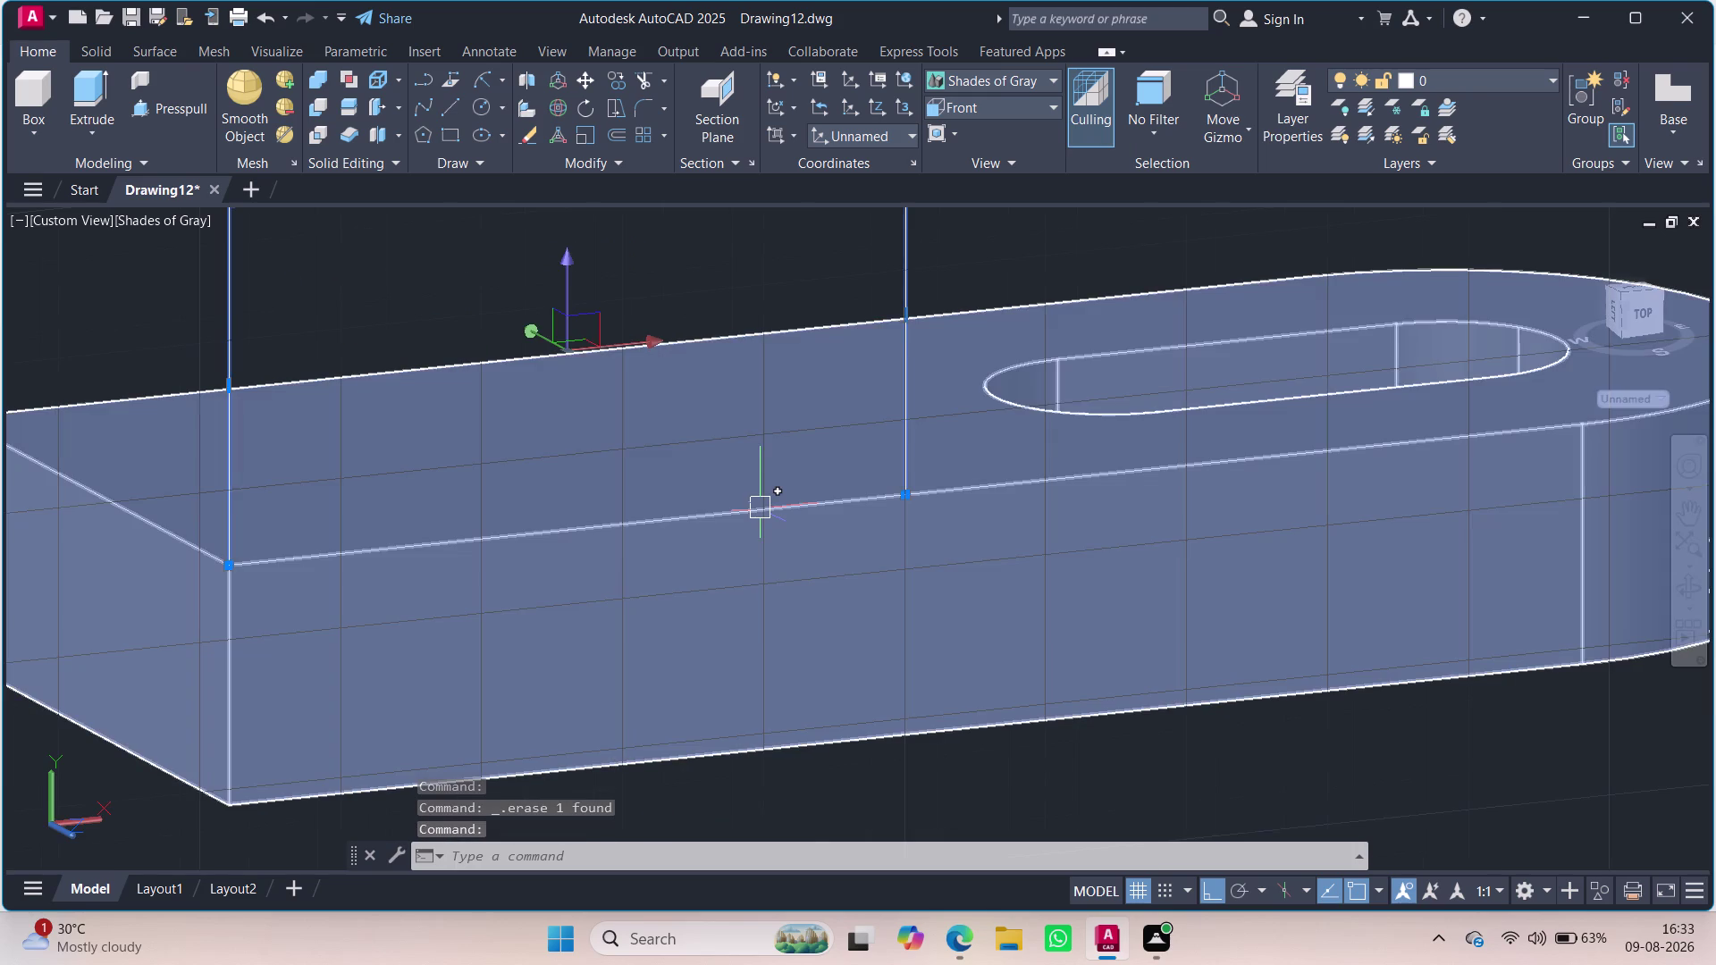
scroll(down, 3)
key(Escape)
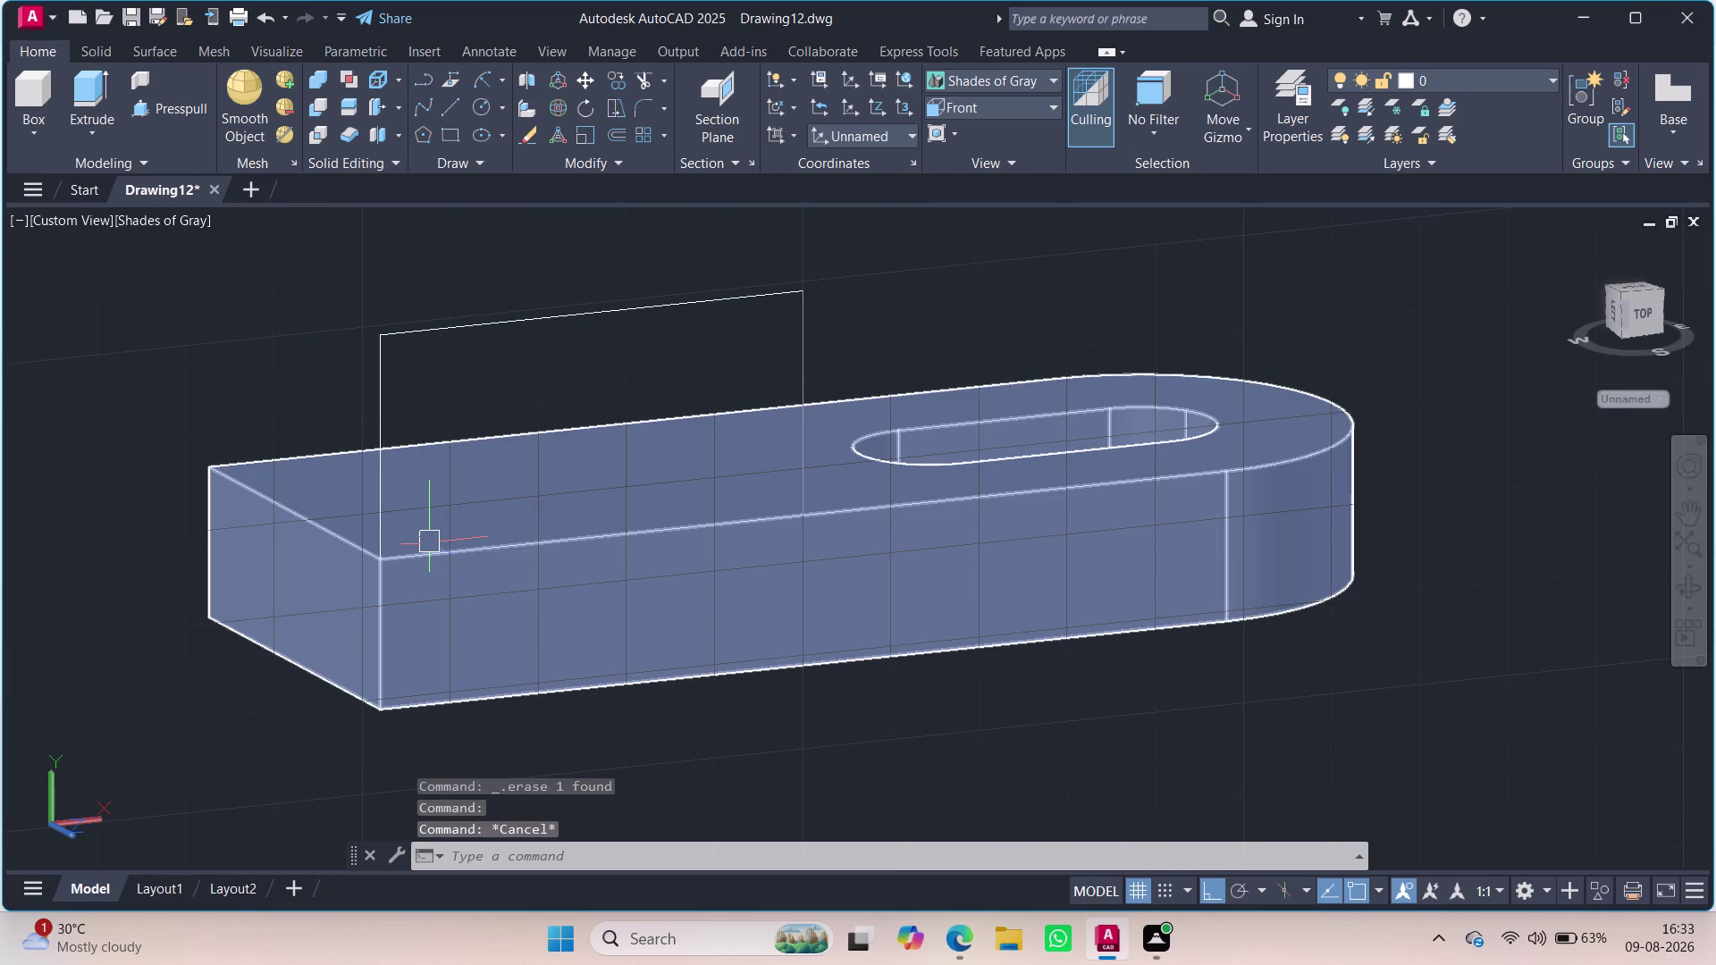
click(158, 224)
click(216, 279)
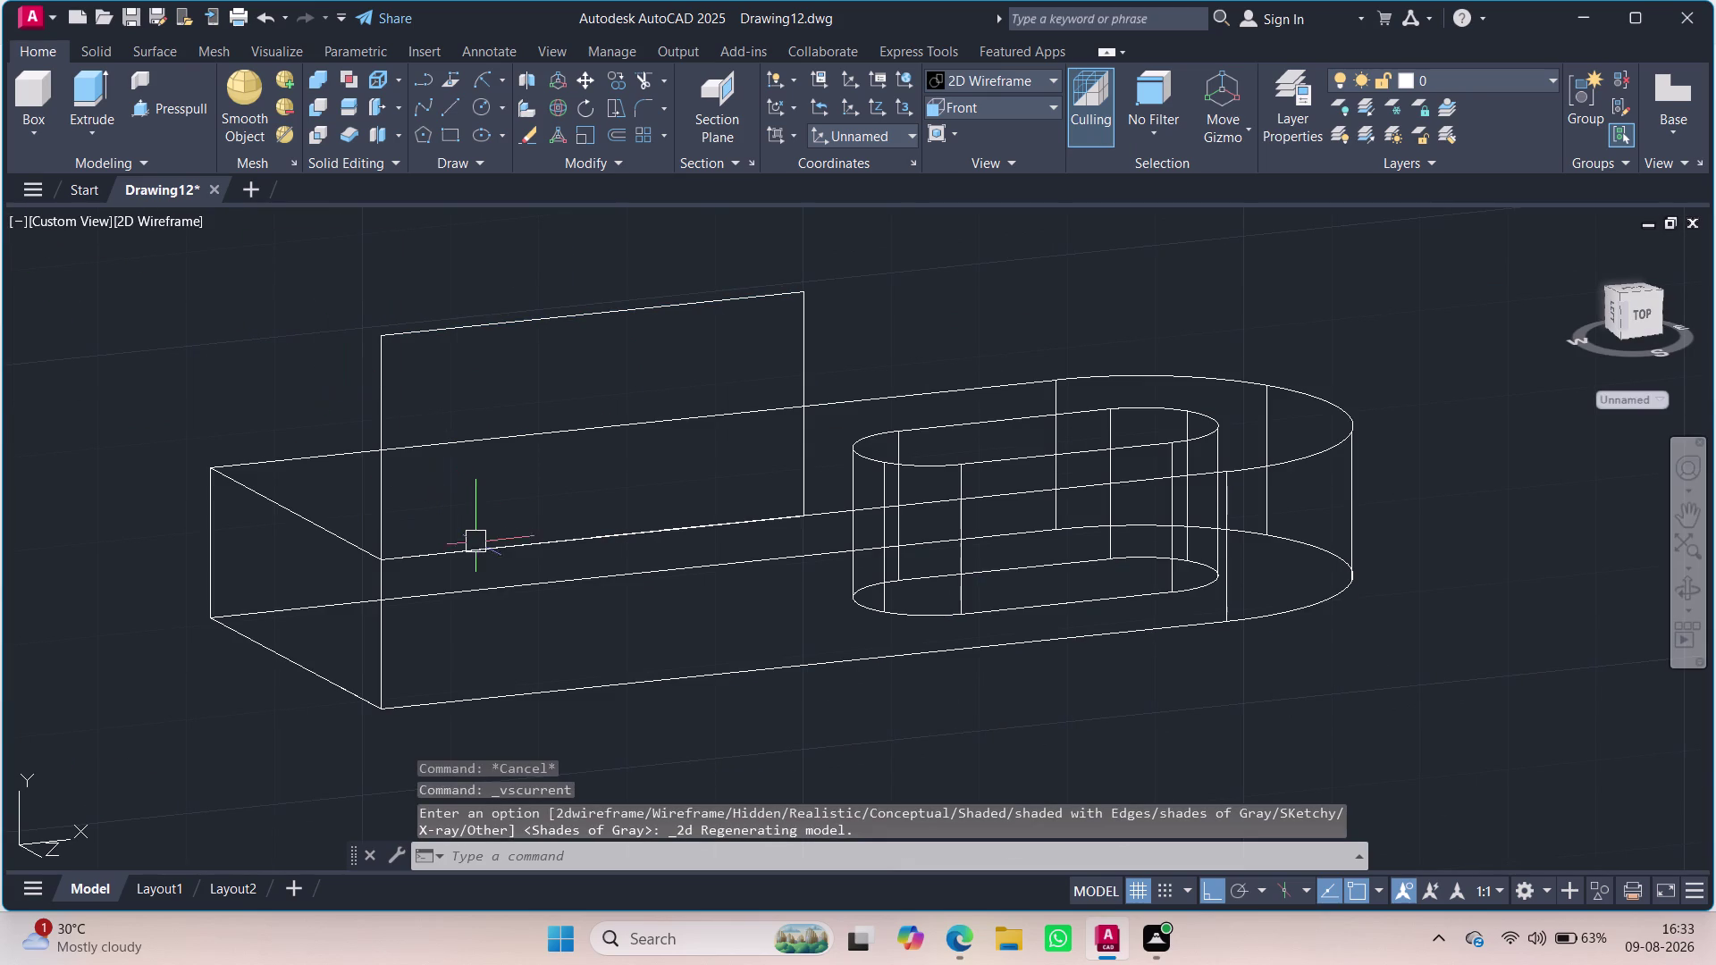
Join the profile lines and delete the leftover line on the base edge.
click(479, 548)
click(375, 487)
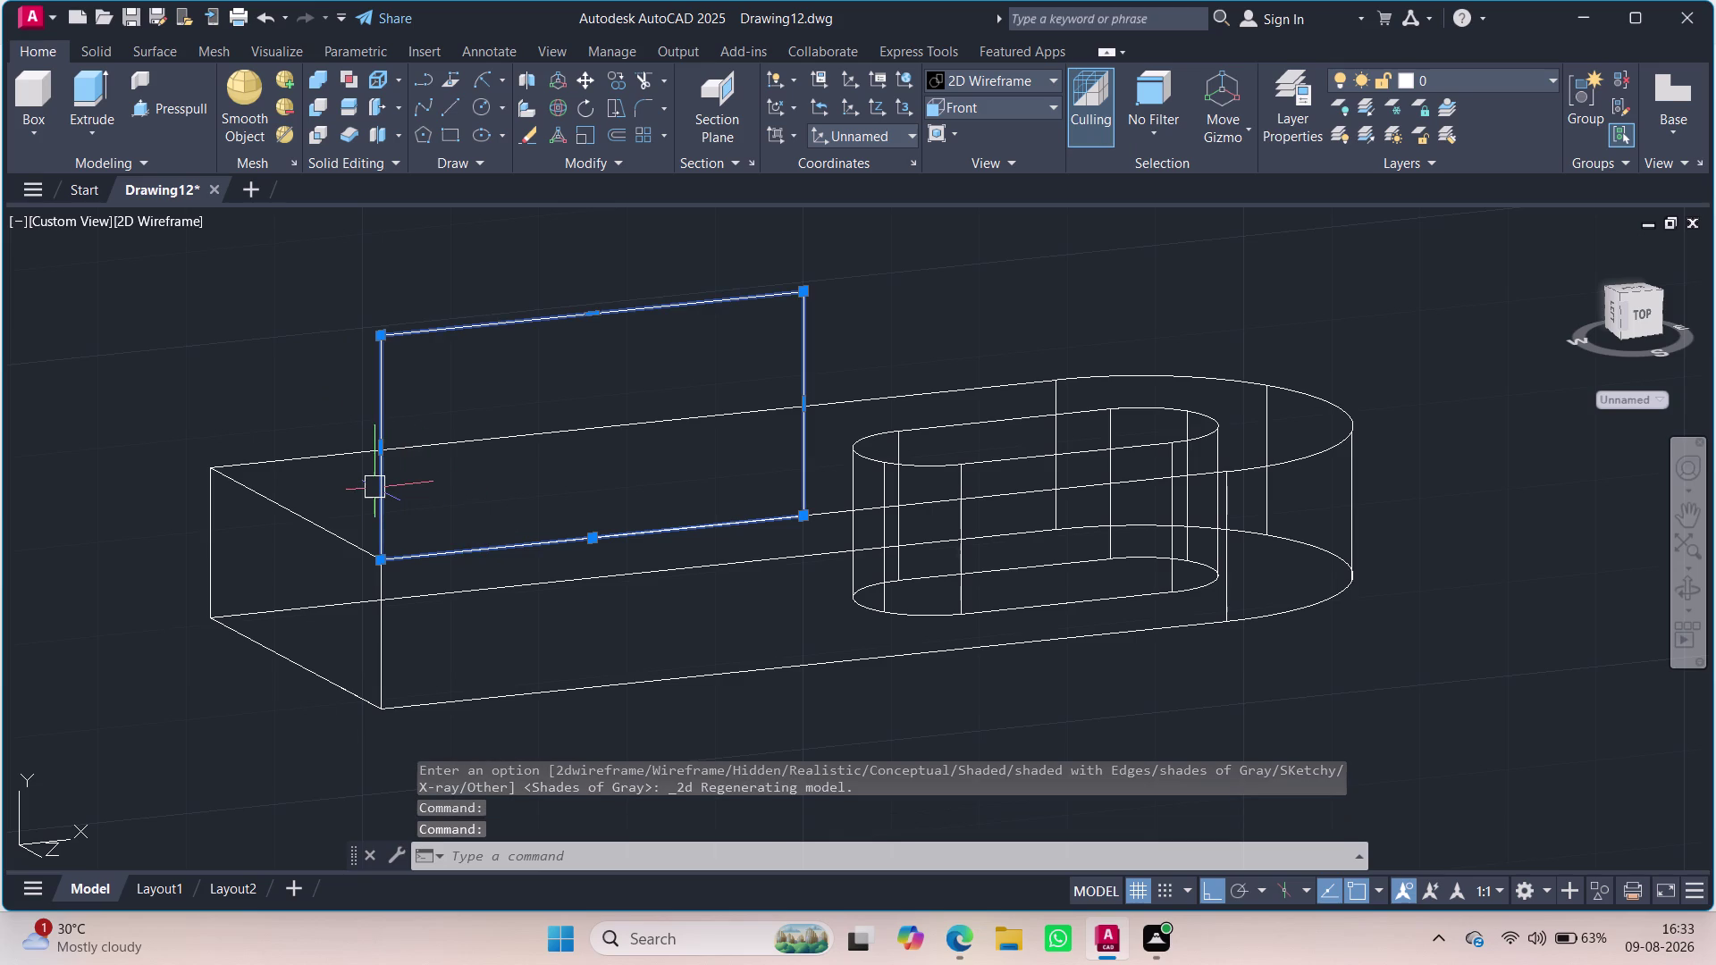
key(j)
key(Return)
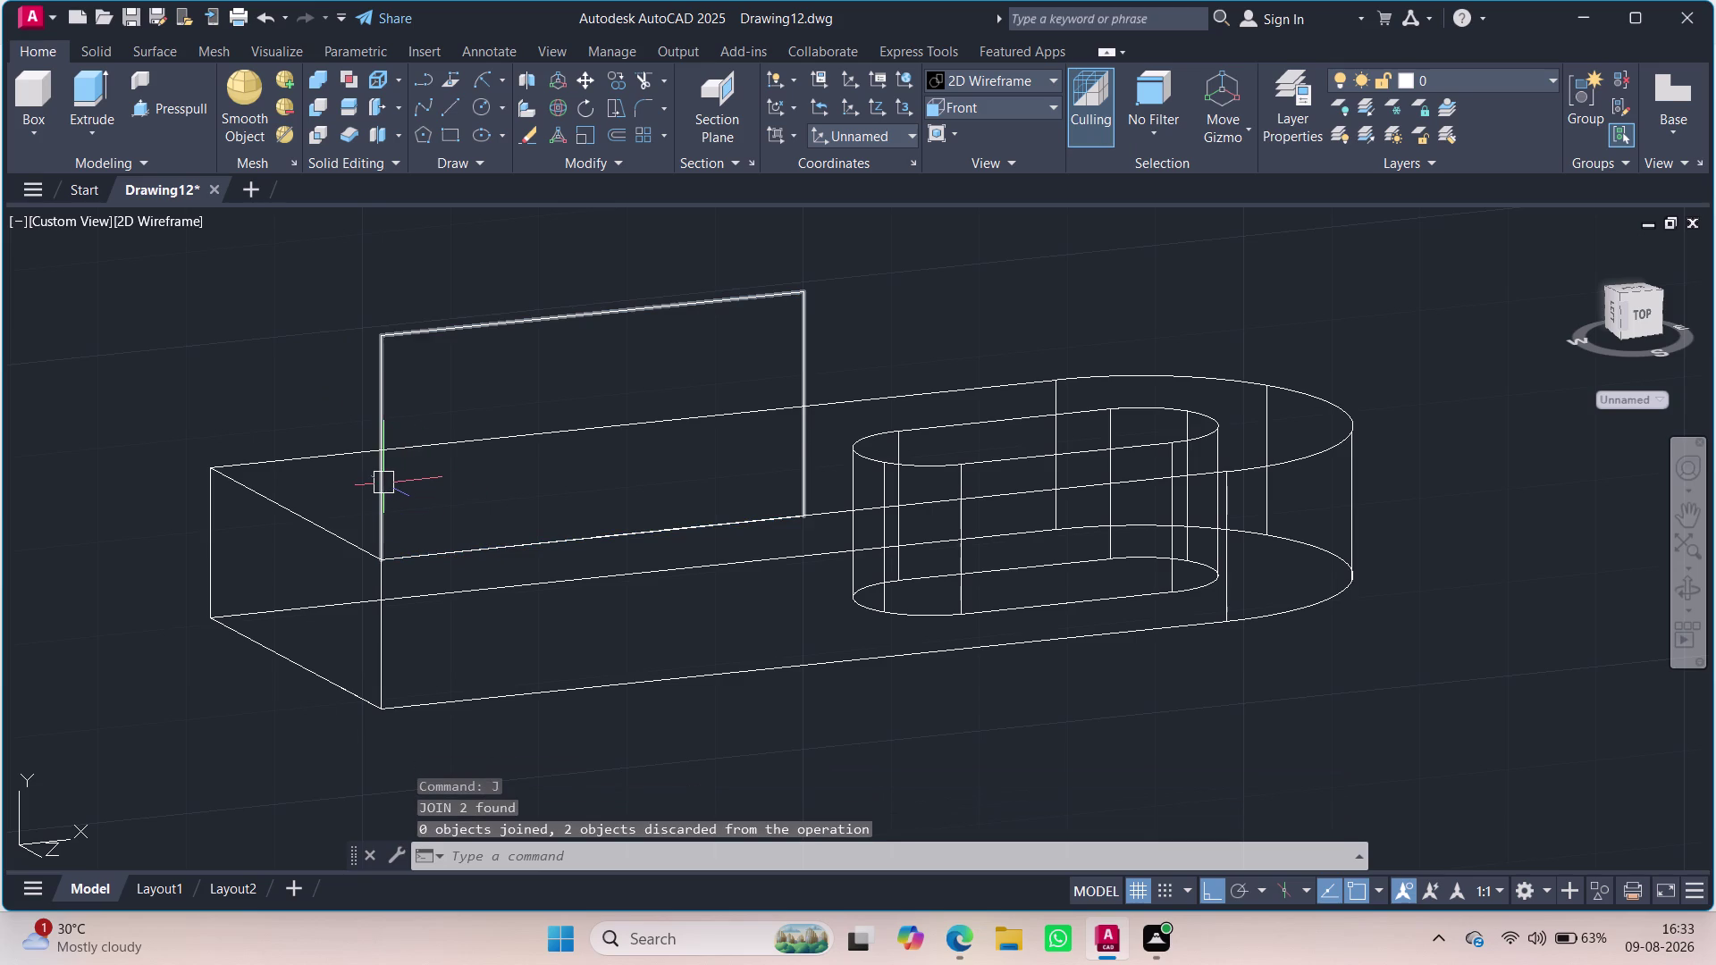
scroll(down, 3)
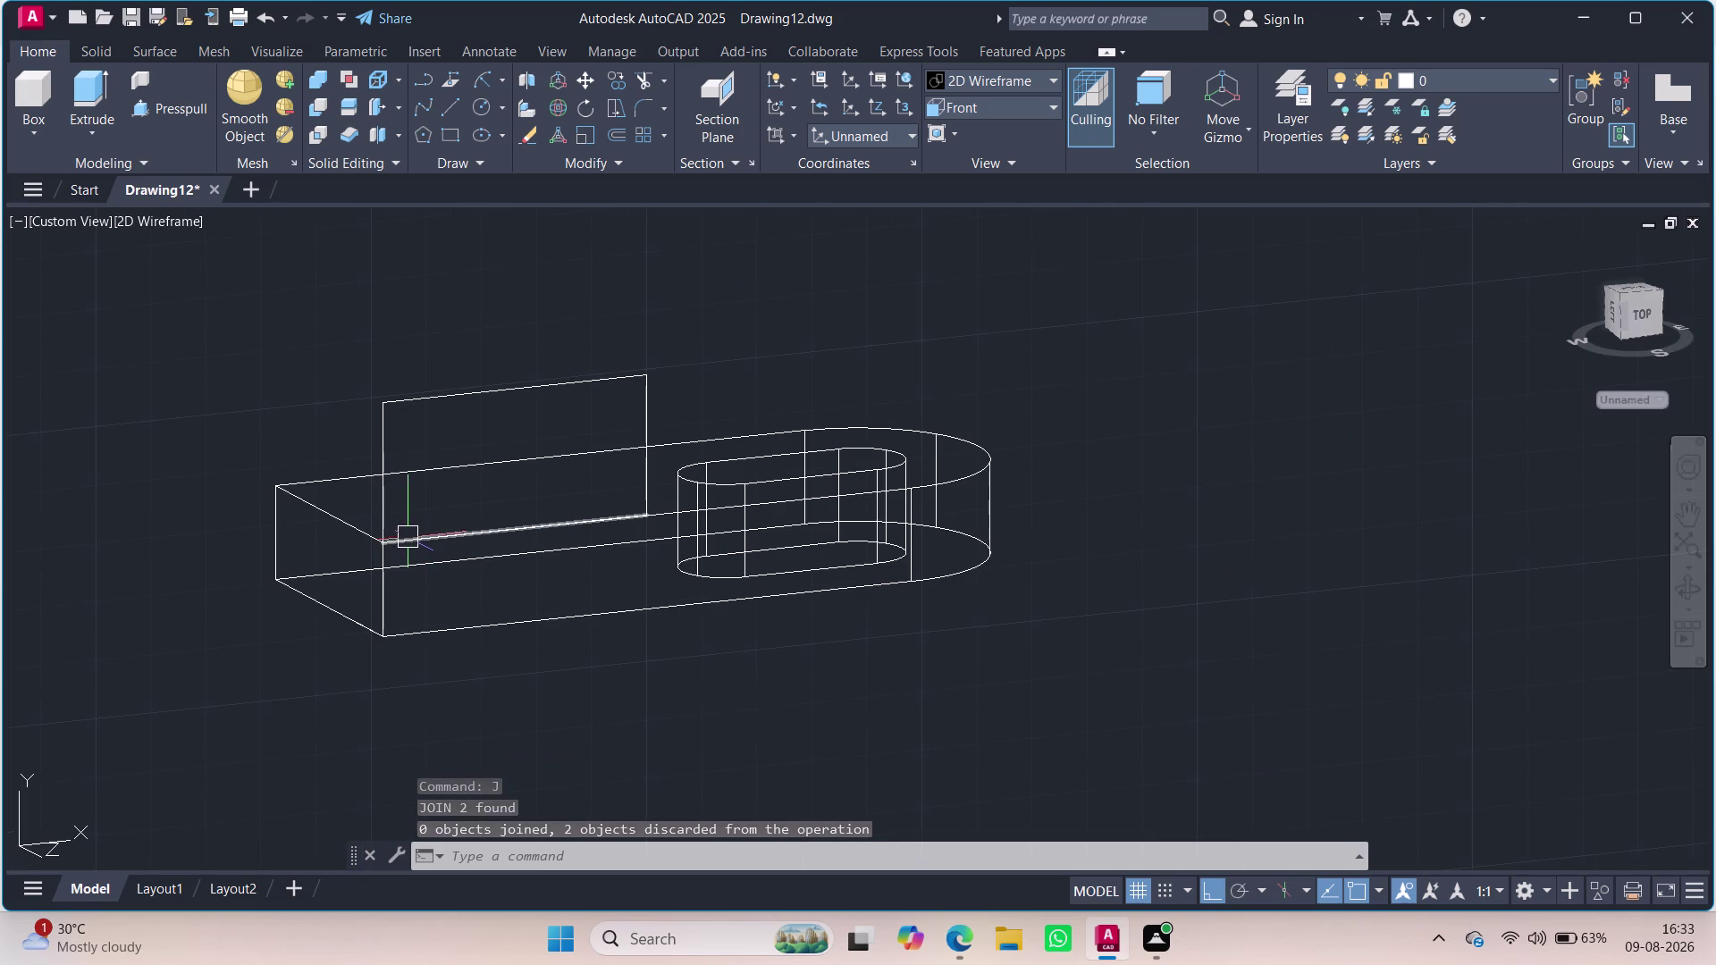
click(408, 538)
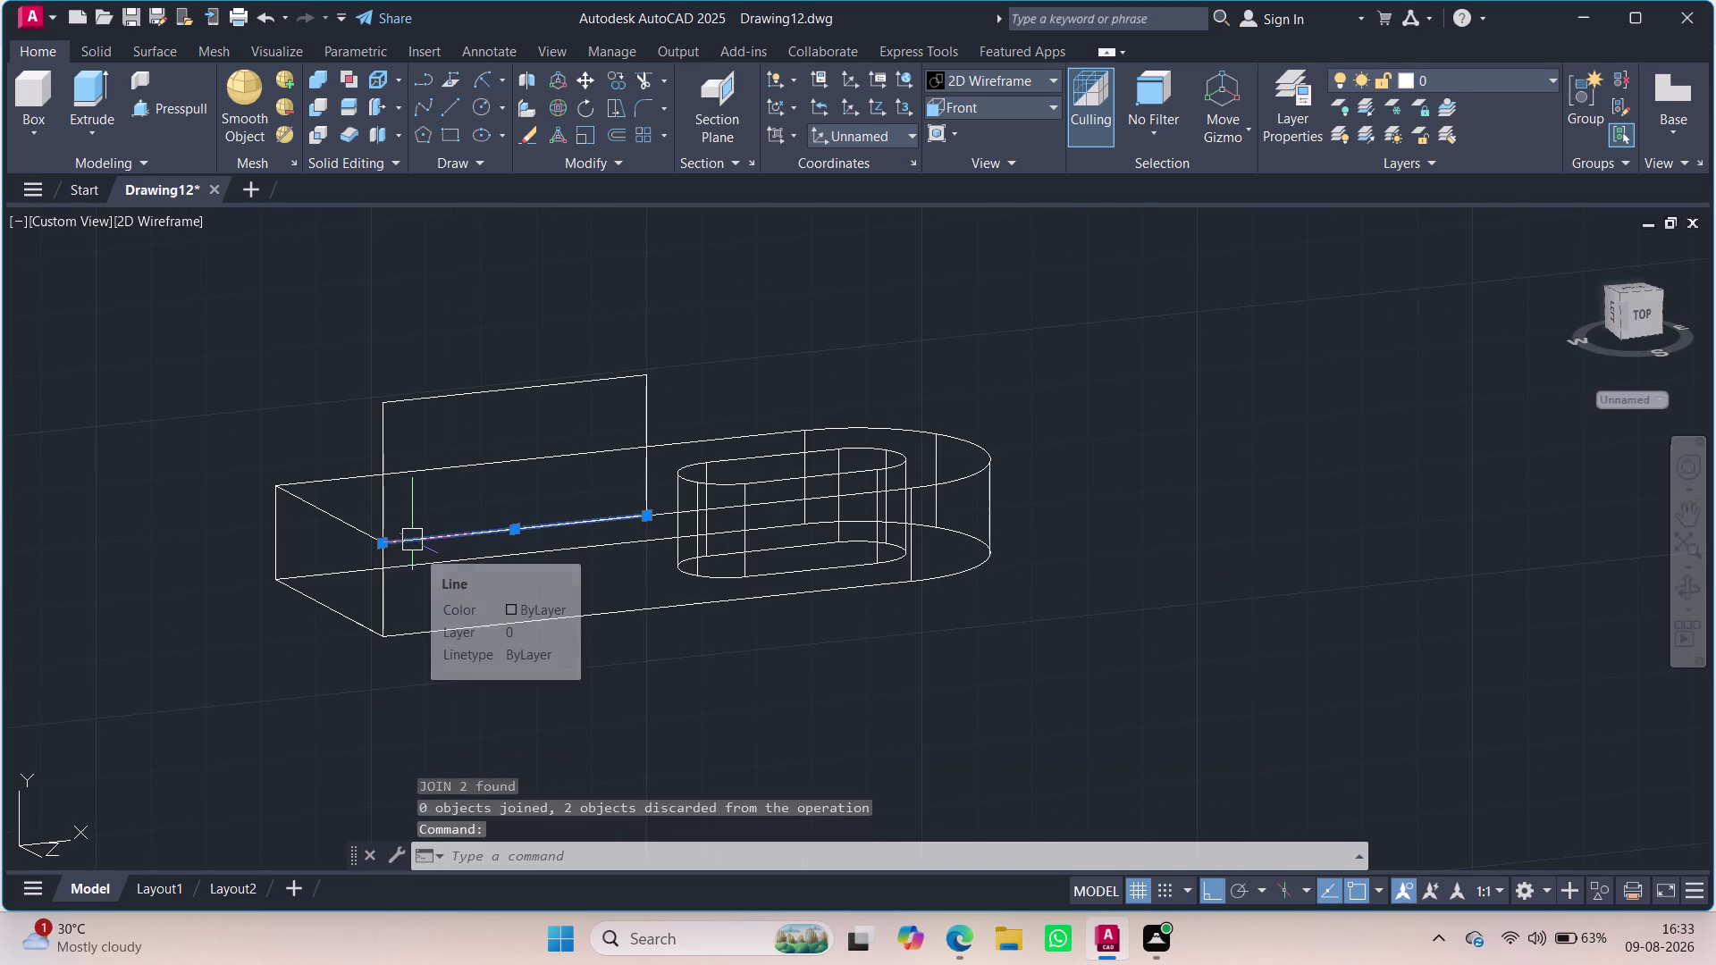
key(Delete)
Window-select and erase the old rectangular profile.
key(k)
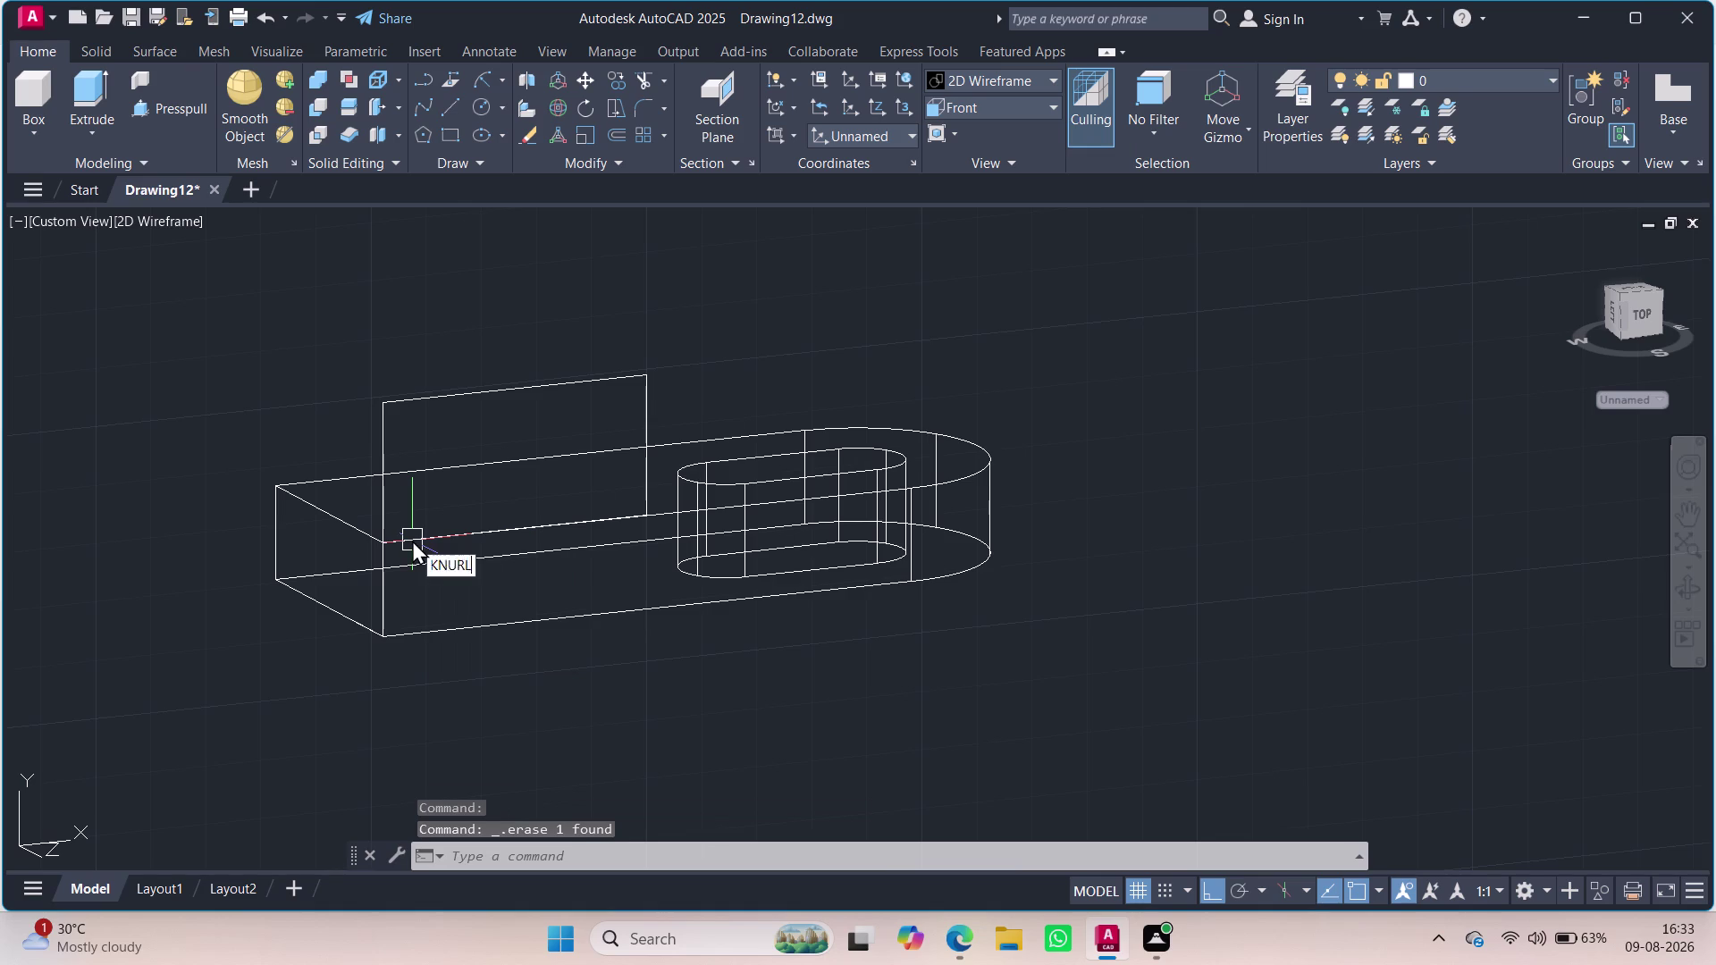
key(Escape)
key(l)
key(Return)
scroll(up, 3)
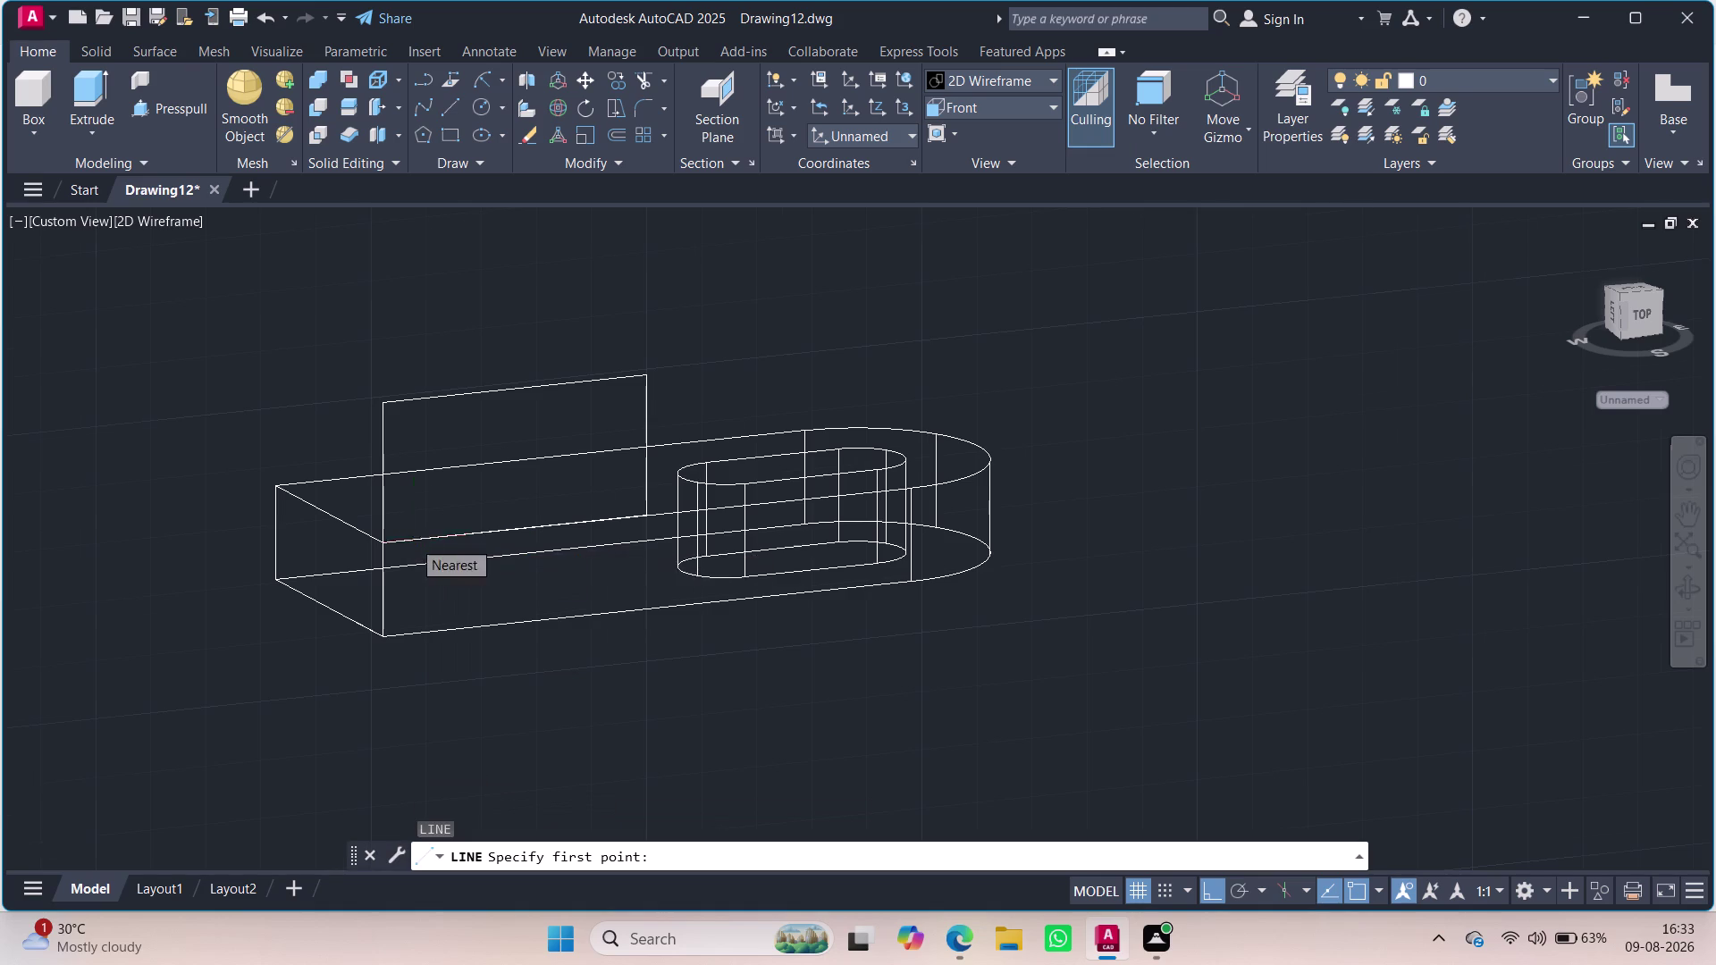
key(Escape)
drag(480, 273, 465, 286)
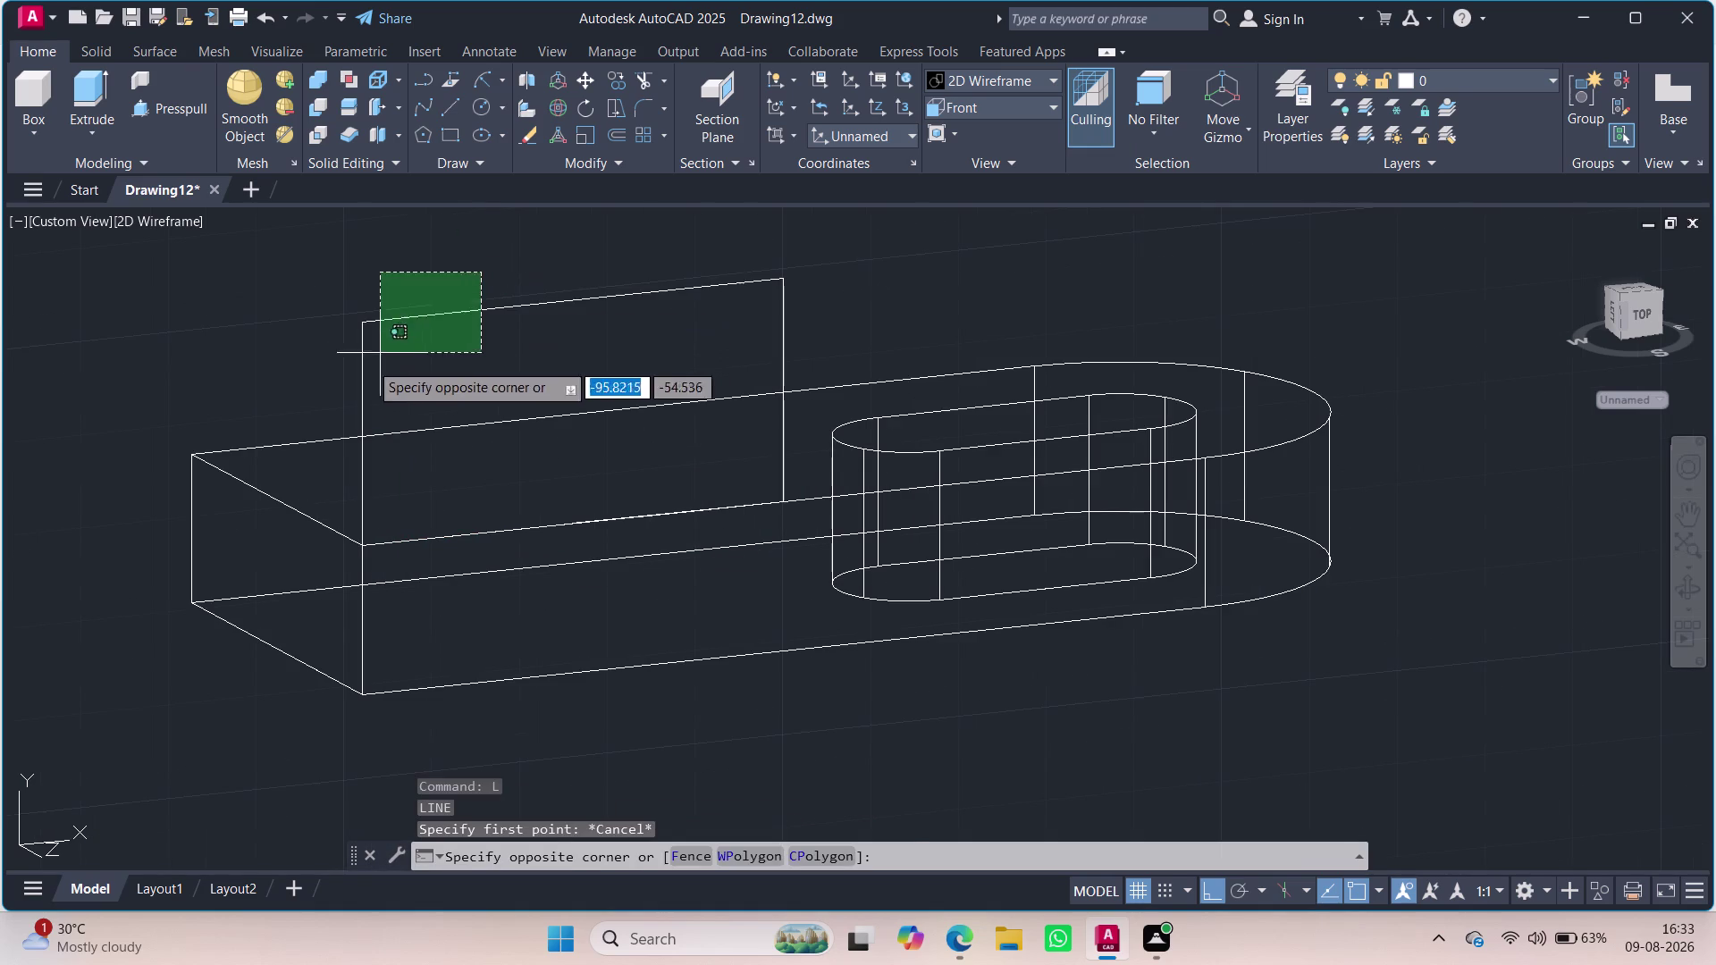
click(328, 381)
key(Delete)
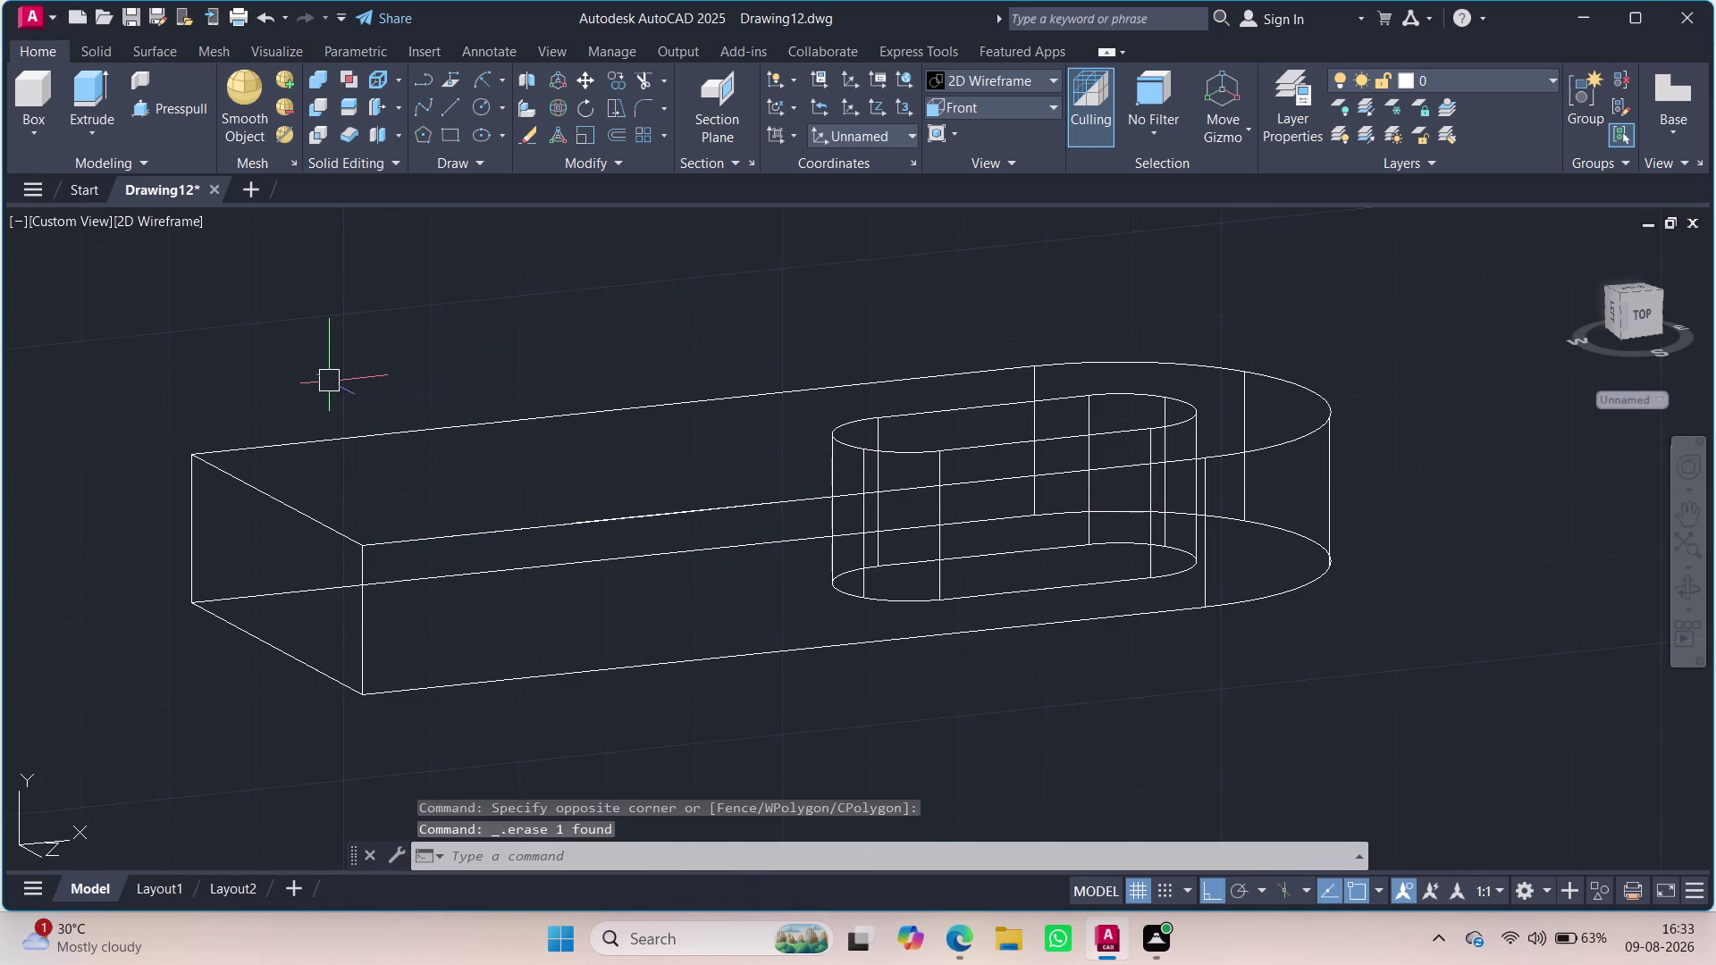
Draw lines 24 up, 48 across, 24 down and 48 back from the base plate's edge corner.
key(l)
key(Return)
click(364, 542)
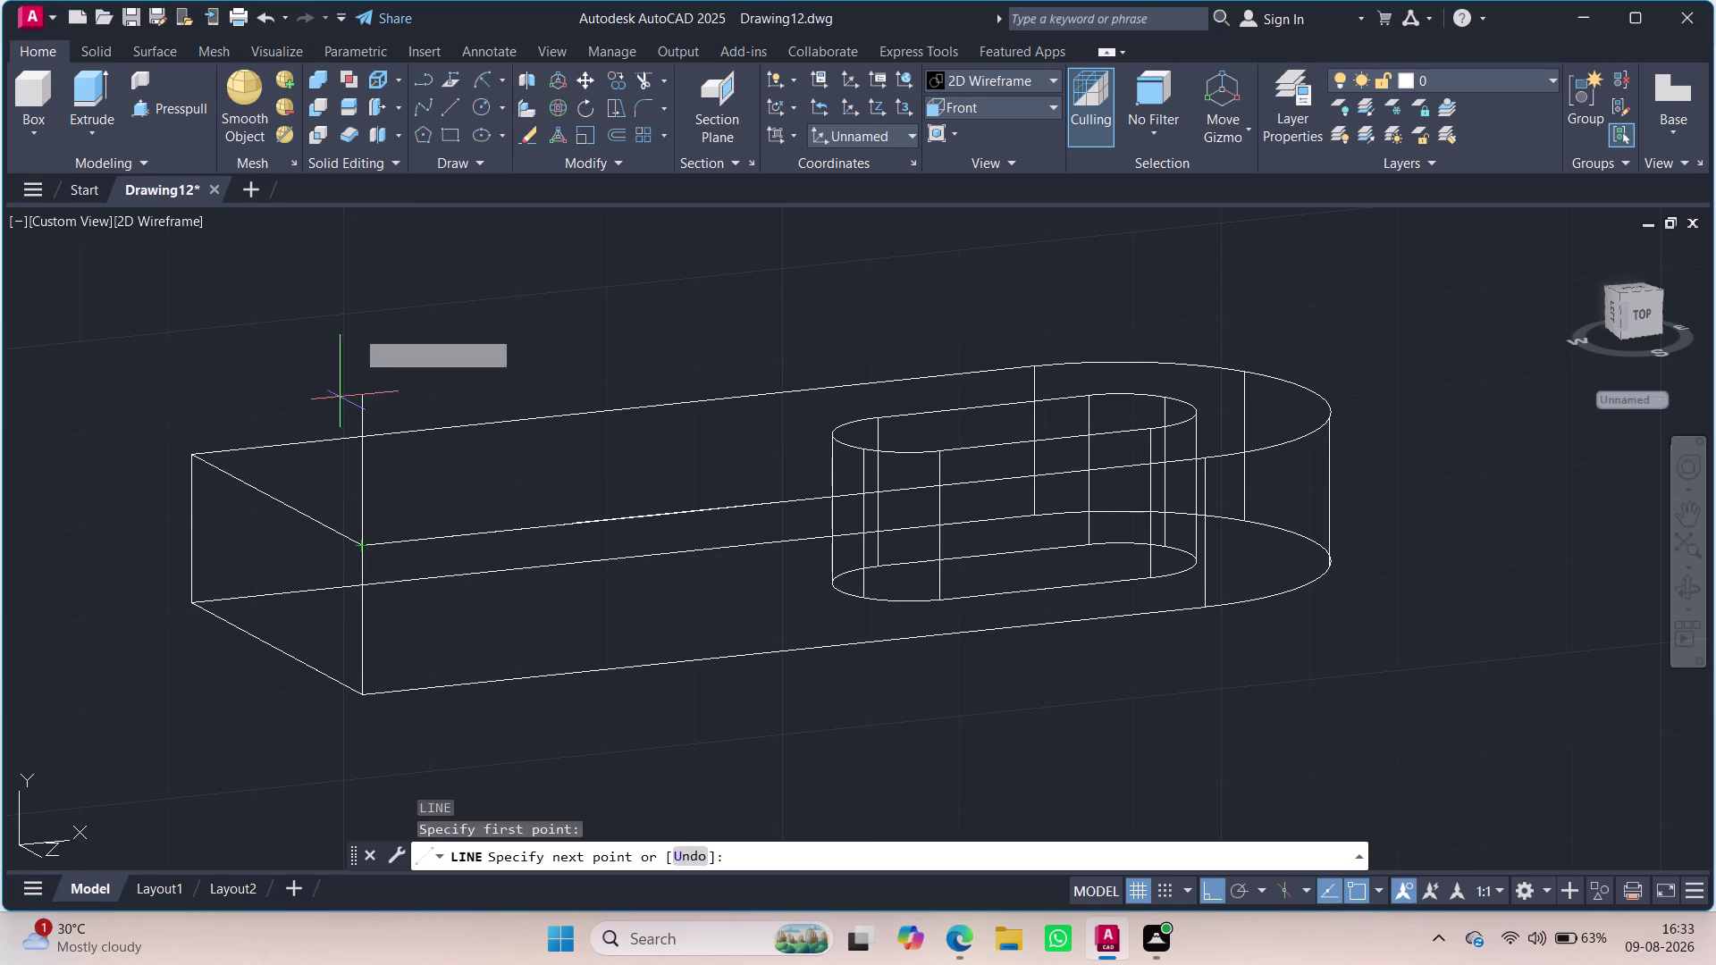
text(24)
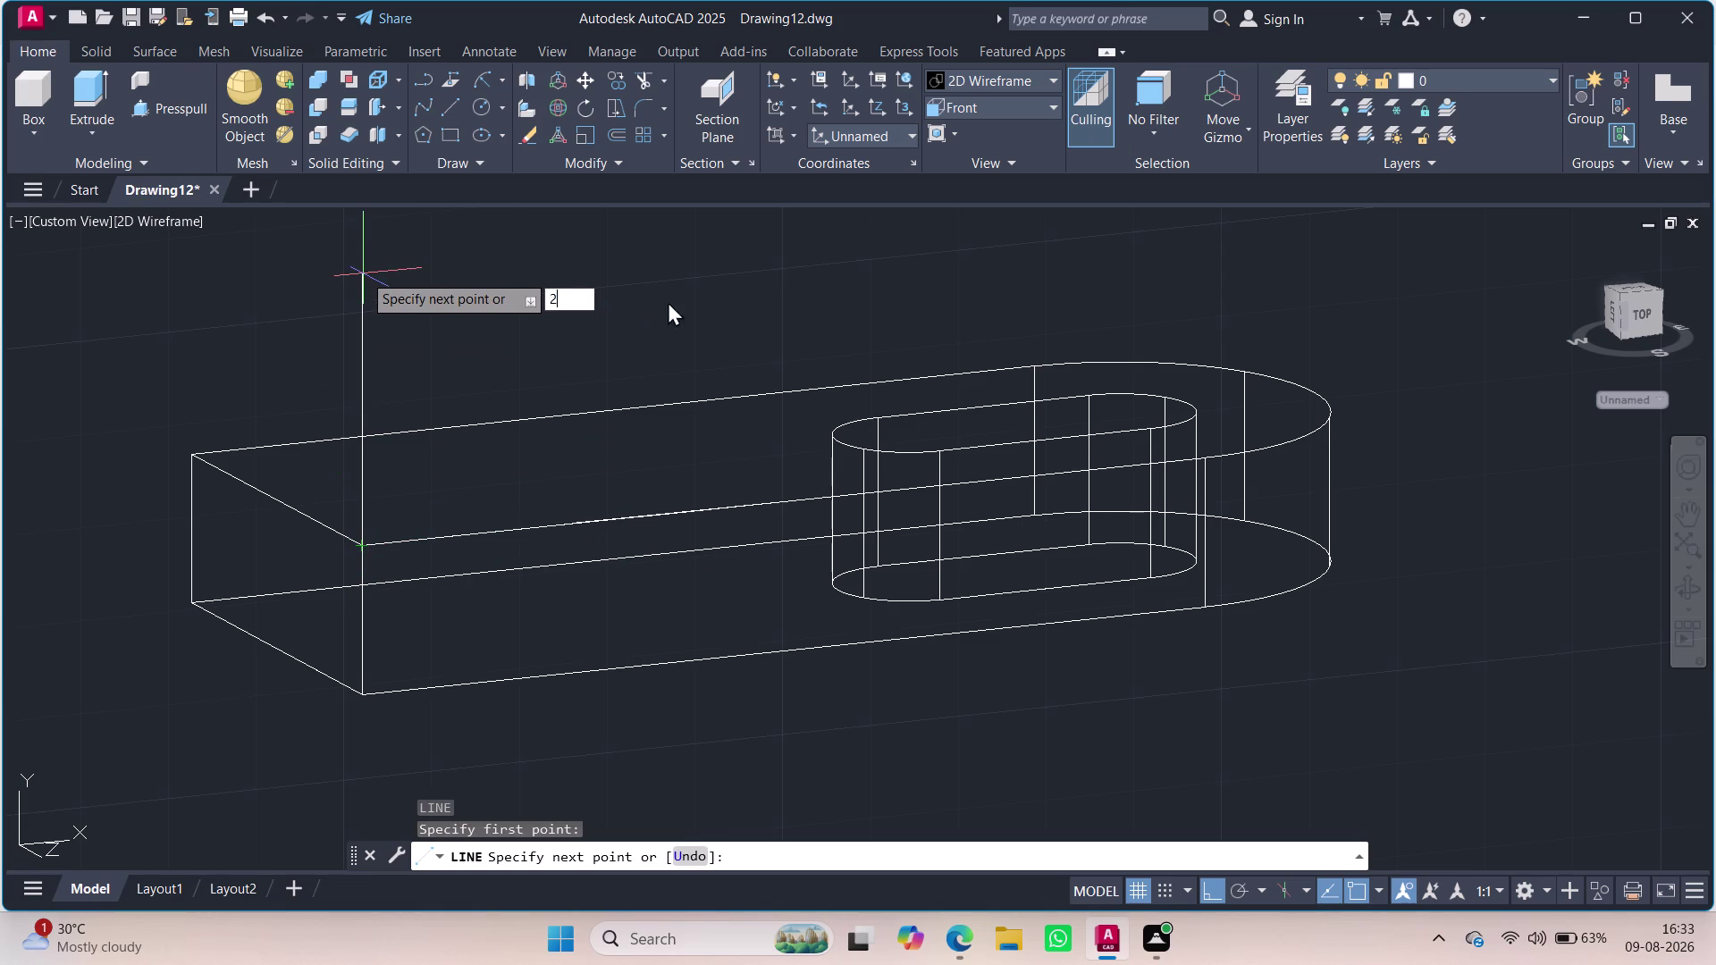
key(Return)
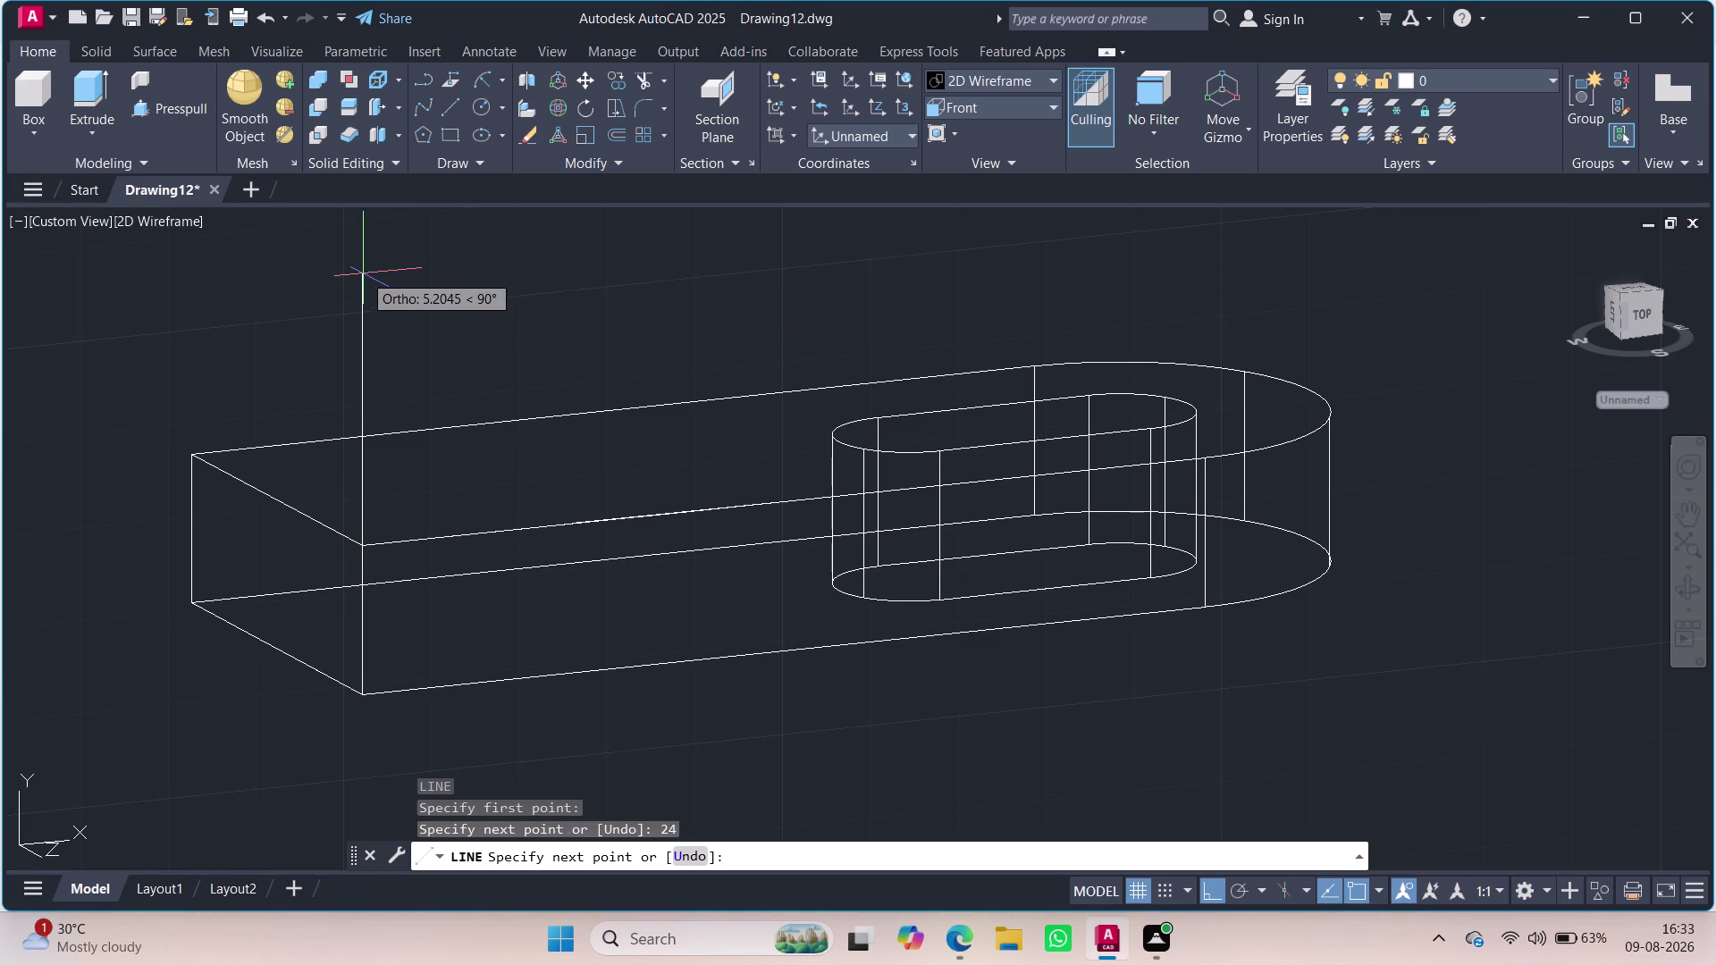
text(48)
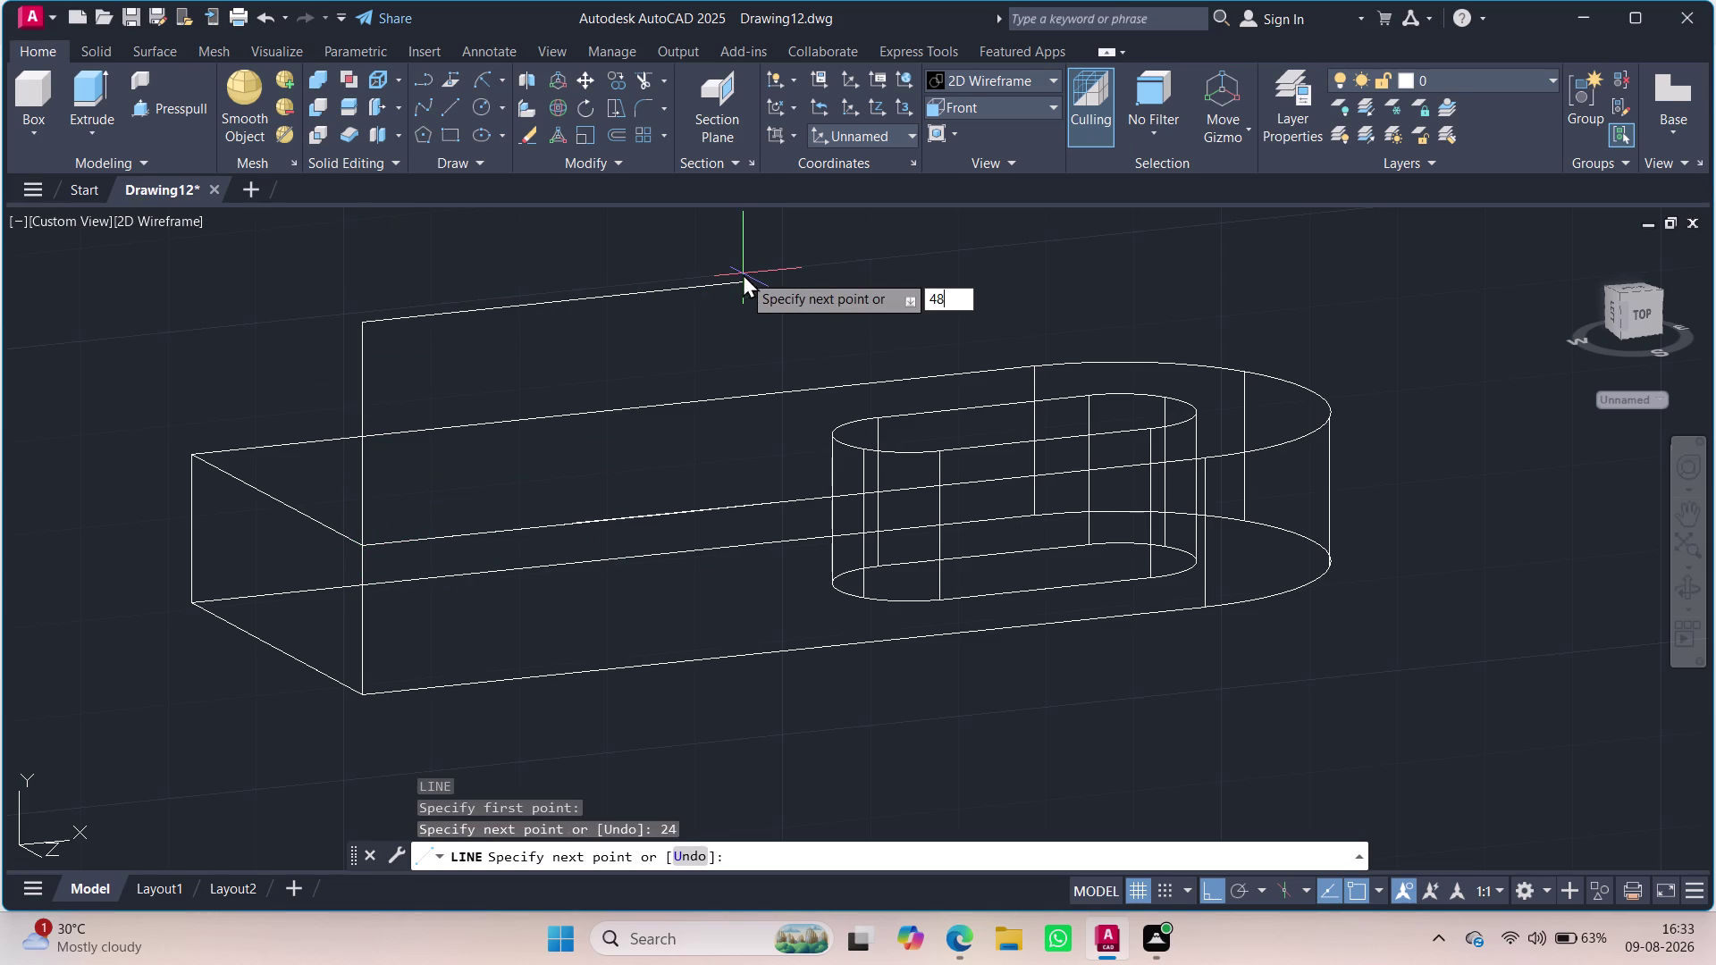
key(Return)
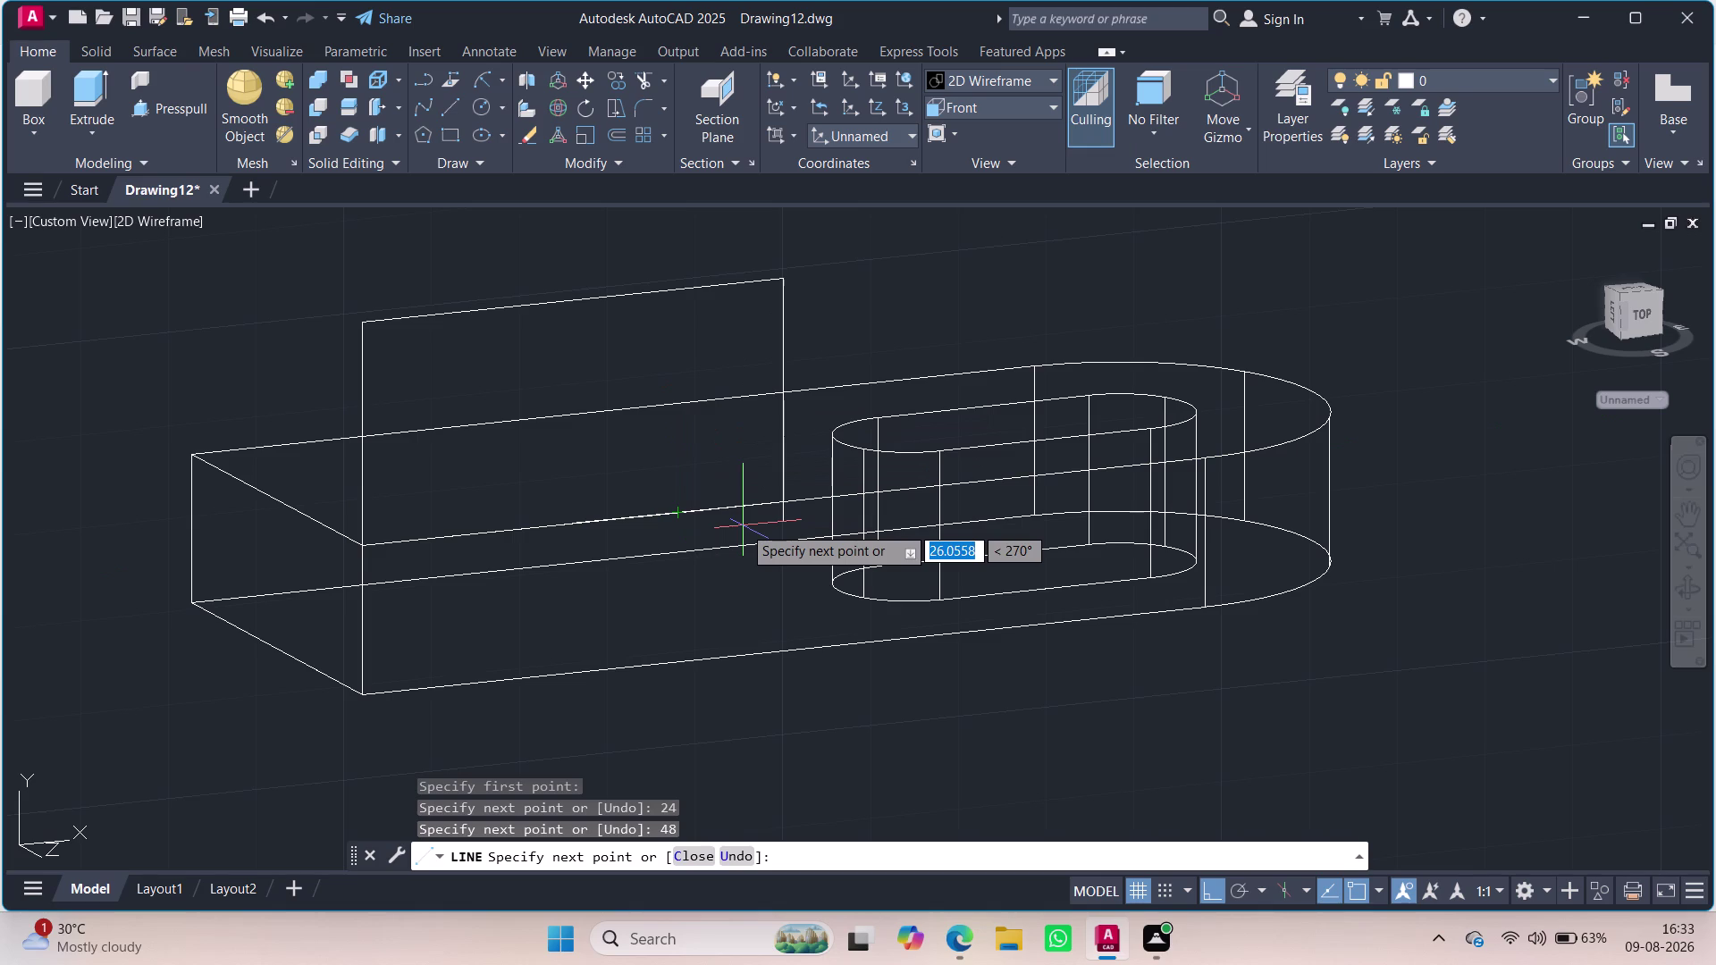
text(24)
key(Return)
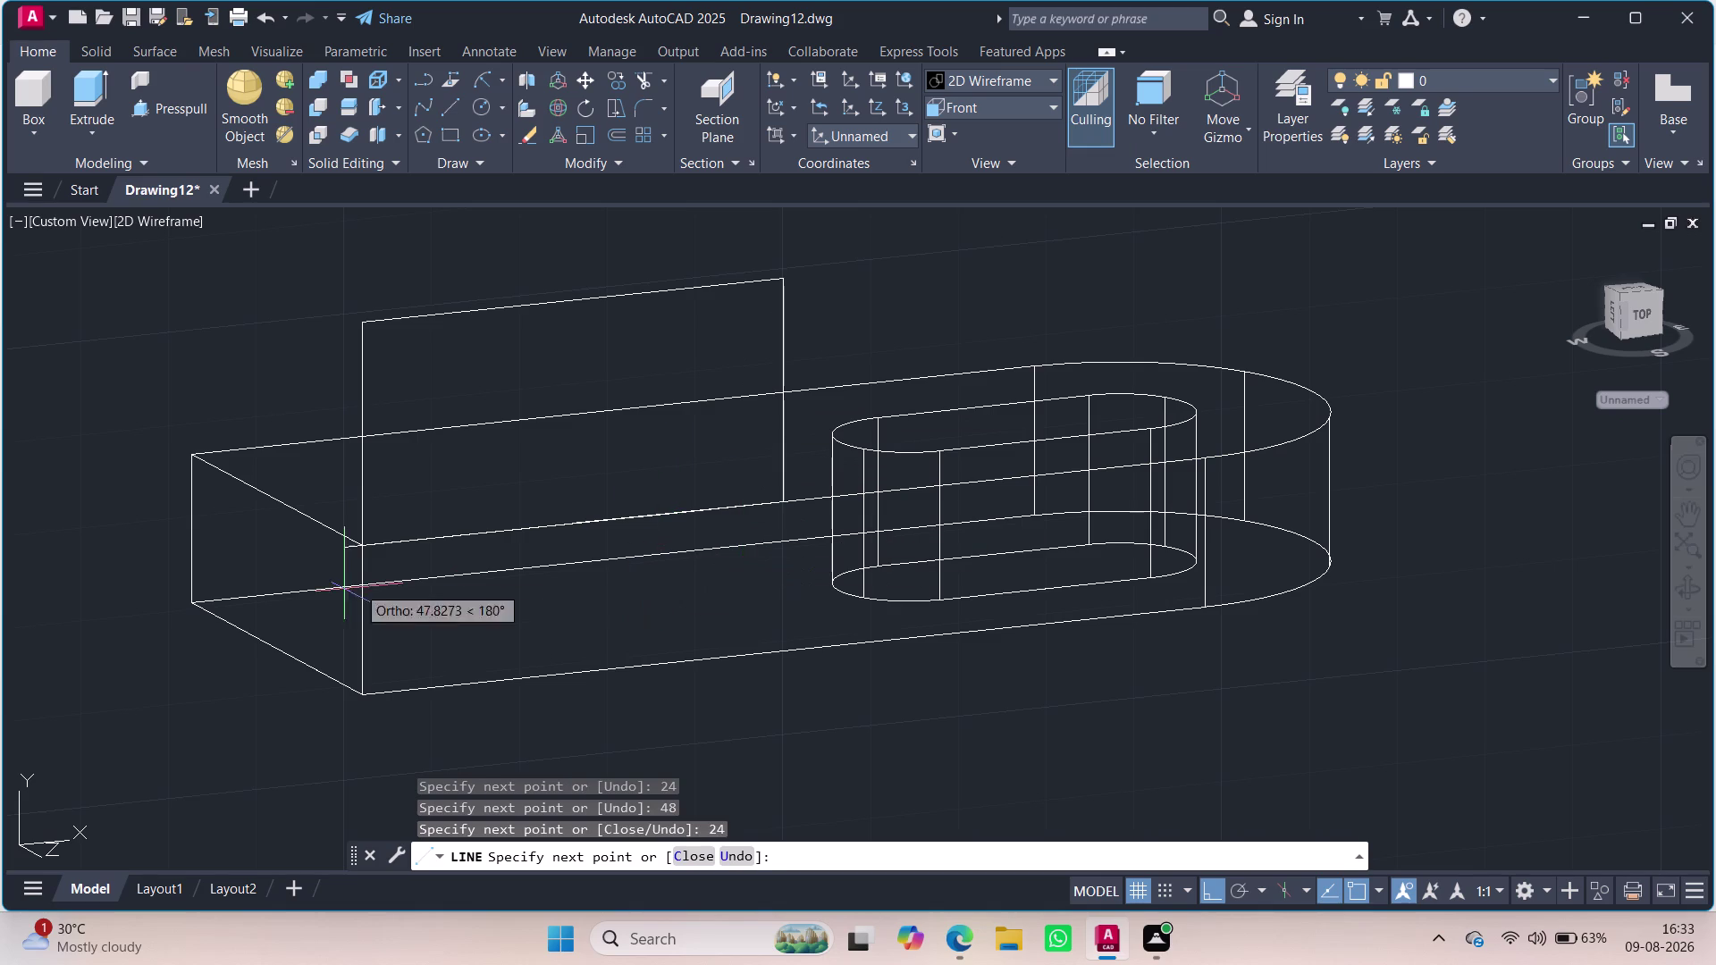
text(4)
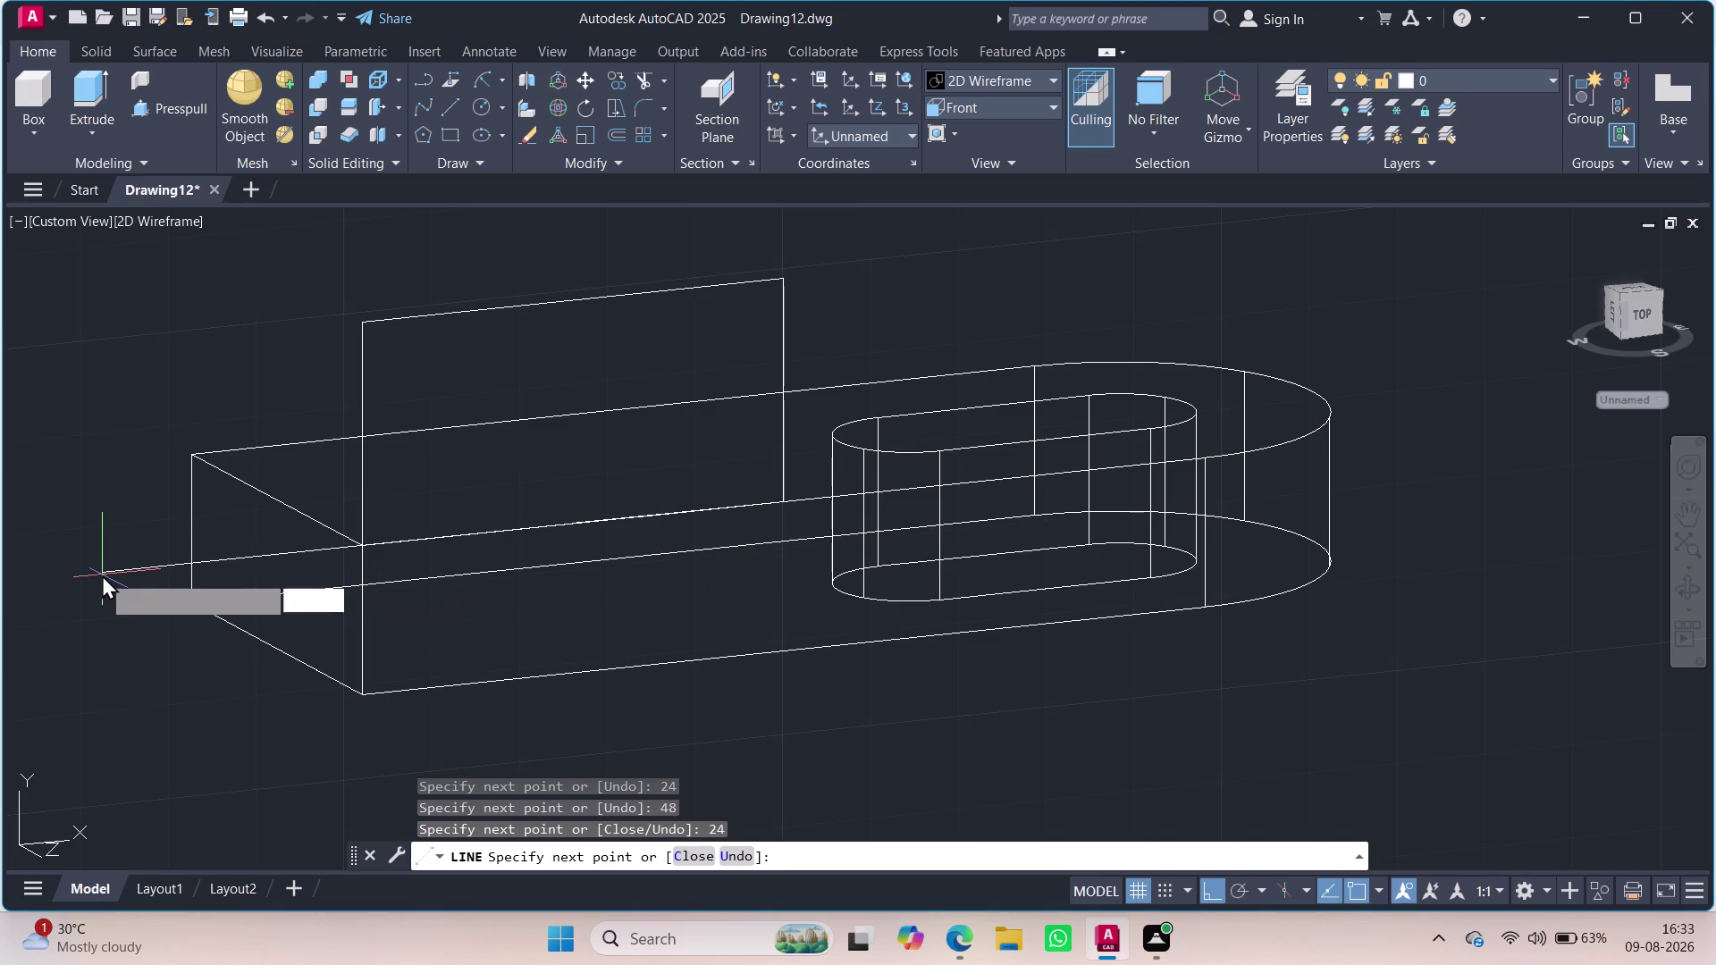
text(8)
key(Return)
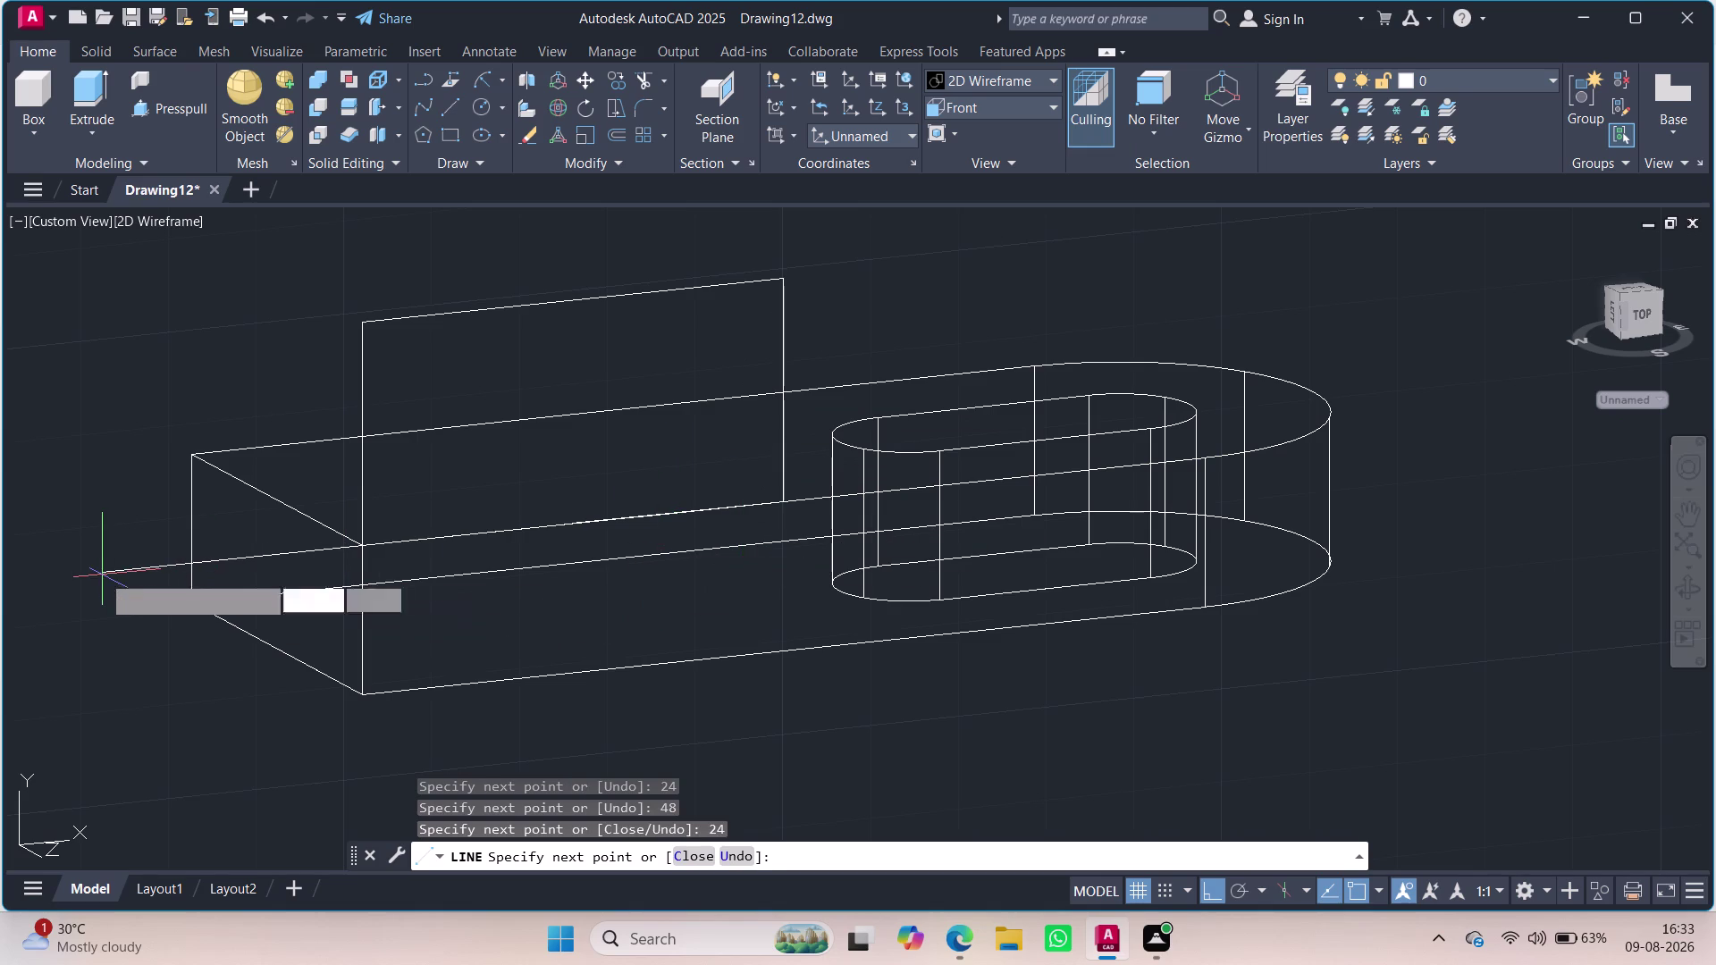